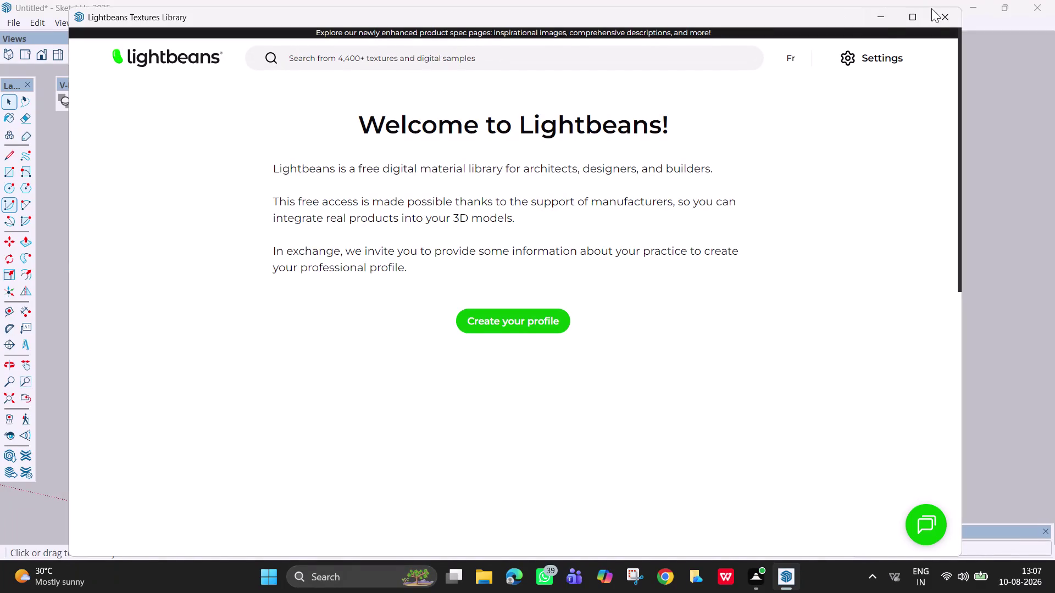
Reopen the Lightbeans library and download the Magma Pro - River SPC Vinyl Floor texture.
click(883, 16)
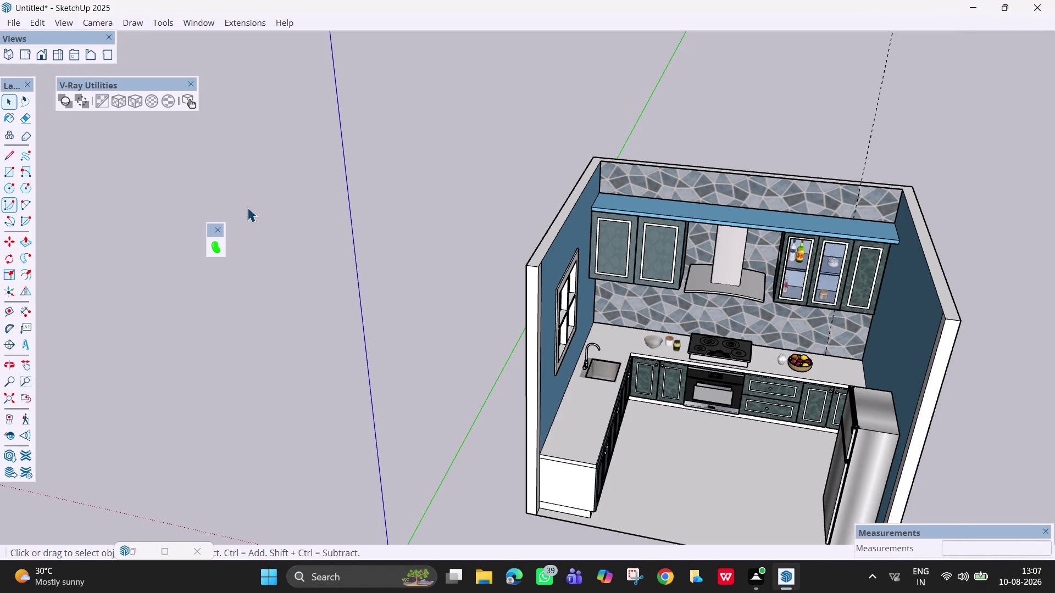
click(220, 242)
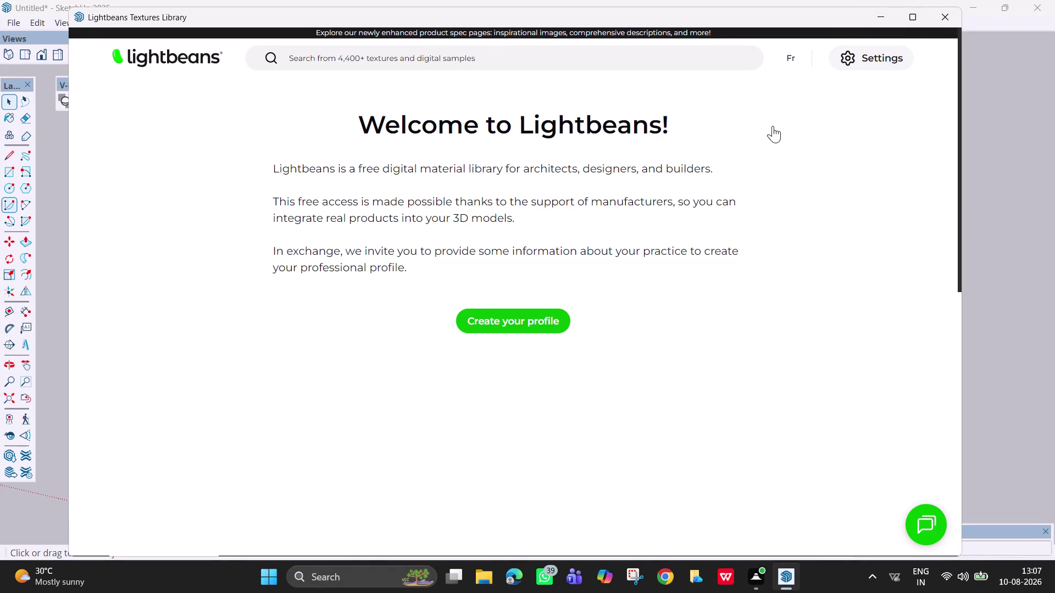
click(943, 23)
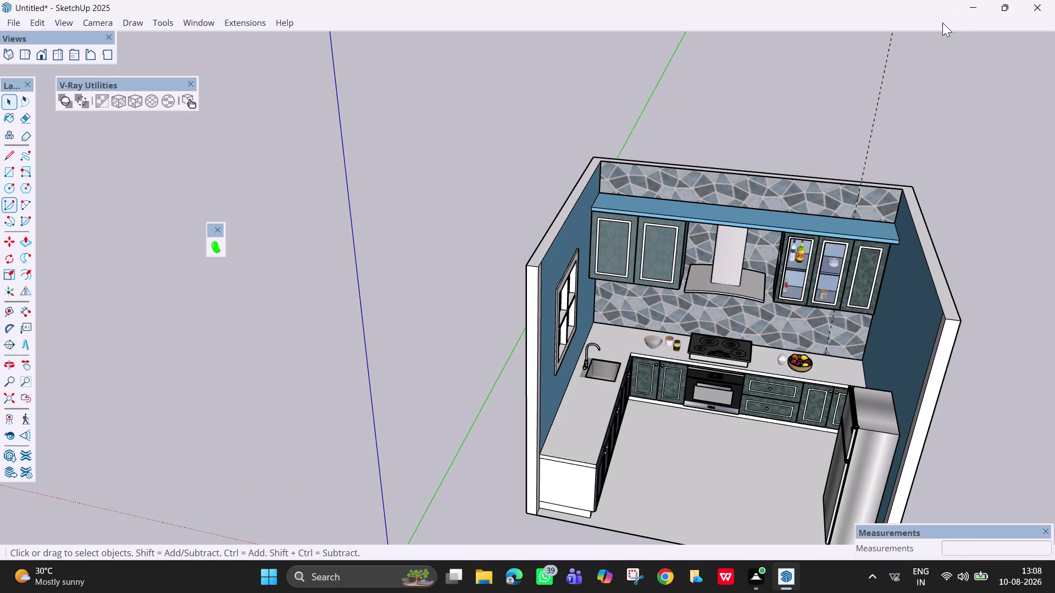
click(212, 245)
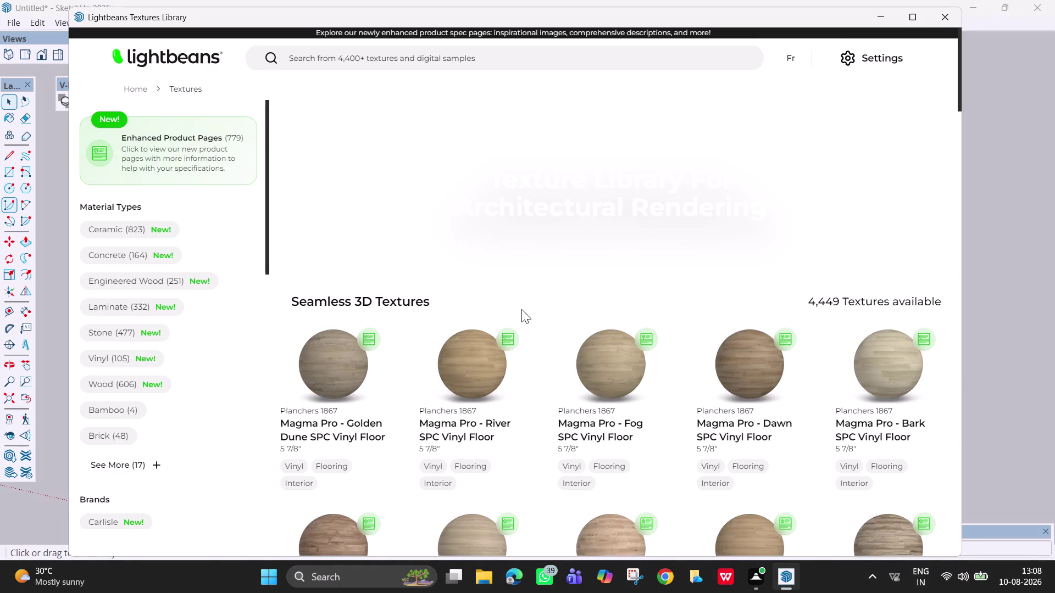
scroll(down, 3)
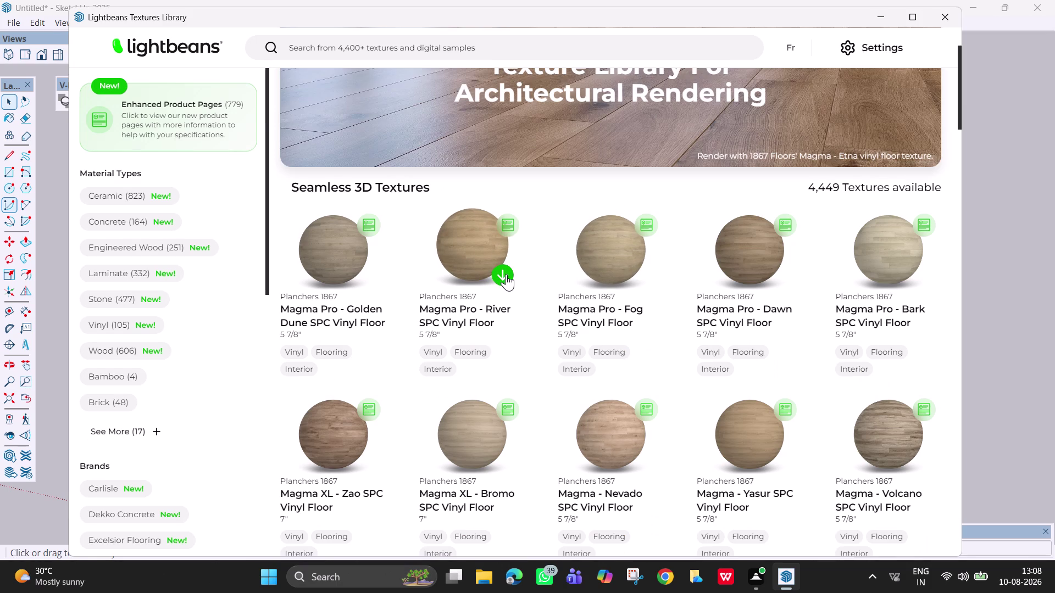
click(506, 274)
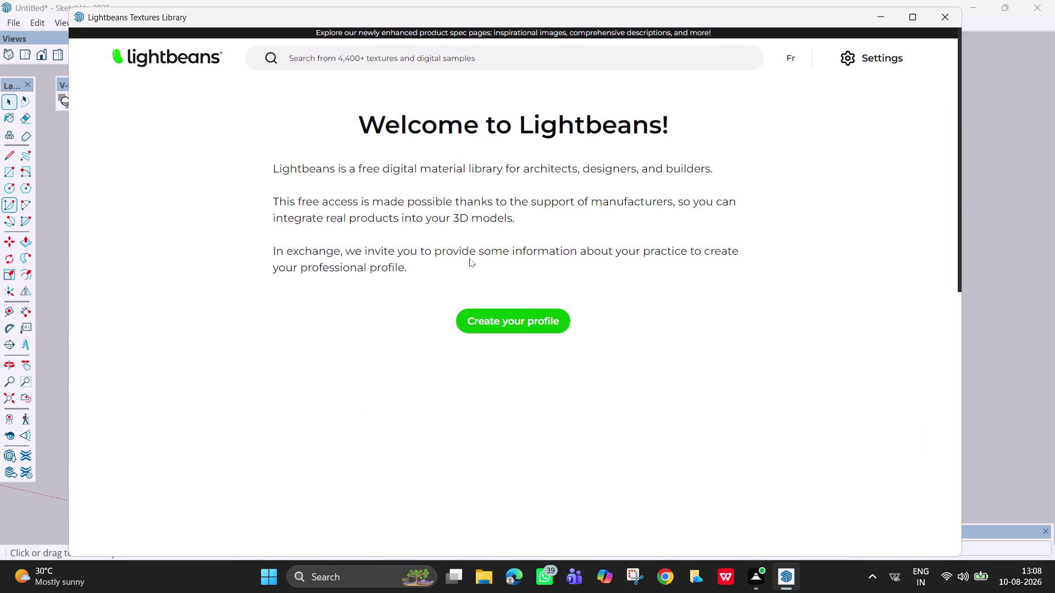
In Lightbeans download preferences, set resolution to 4K and renderer to SketchUp.
scroll(down, 3)
scroll(up, 3)
click(540, 315)
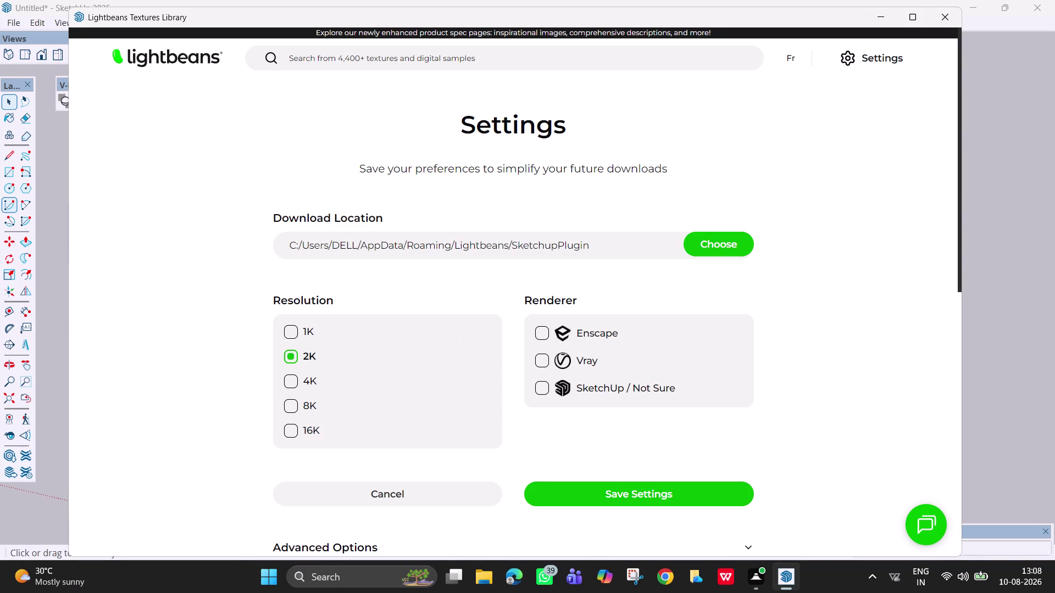
scroll(down, 3)
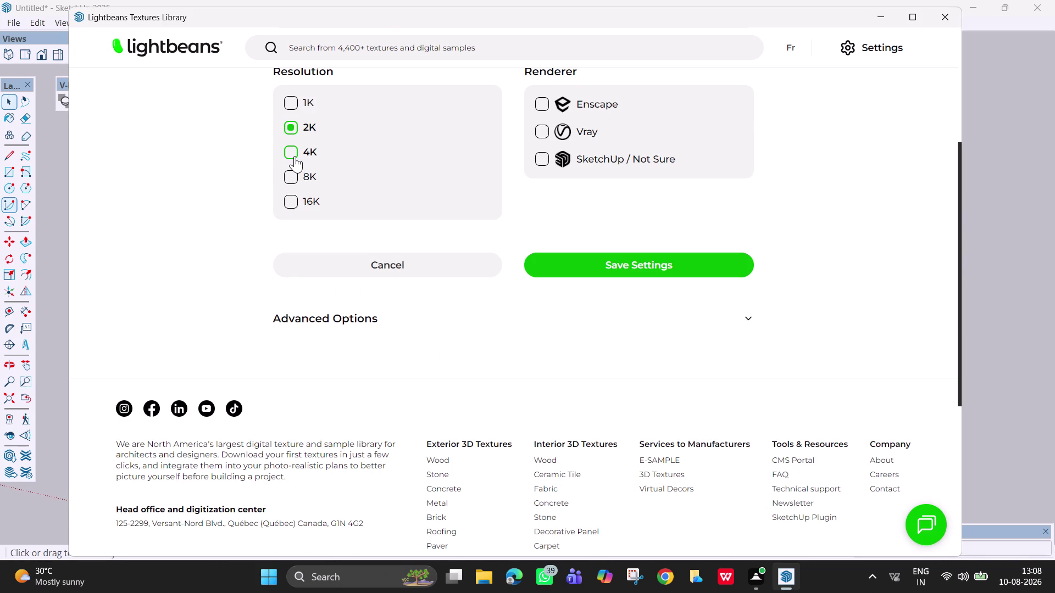
click(295, 155)
scroll(down, 3)
scroll(up, 3)
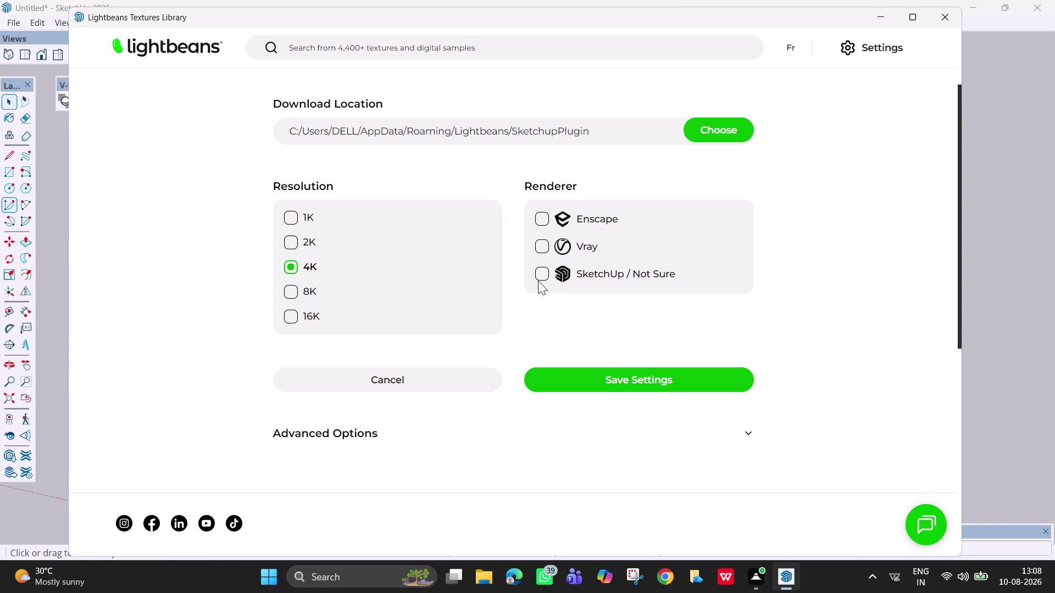
click(538, 278)
Begin choosing a different Lightbeans download location folder.
click(536, 246)
click(537, 274)
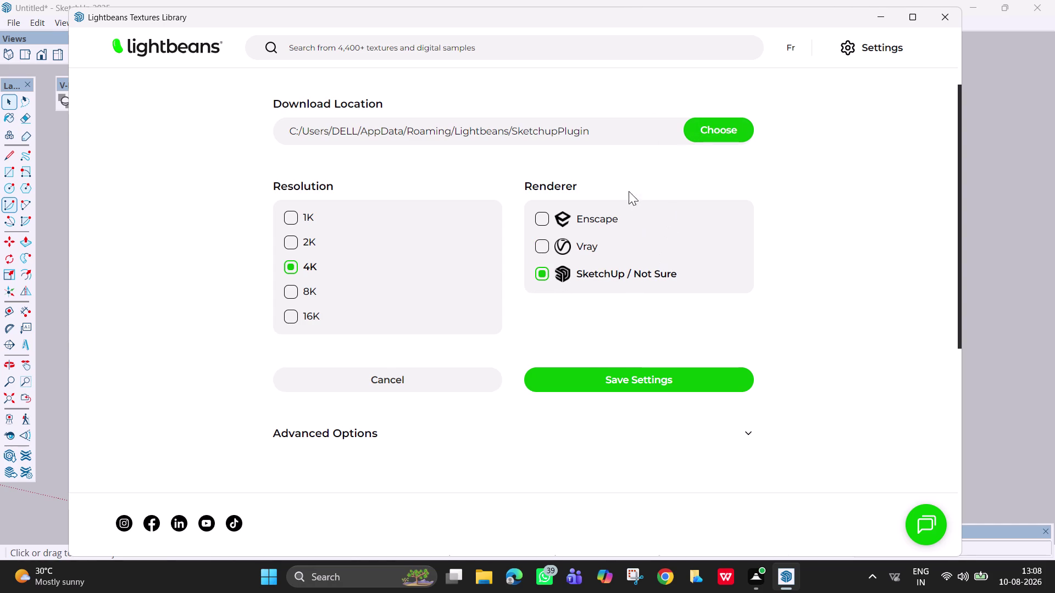
click(622, 125)
click(707, 131)
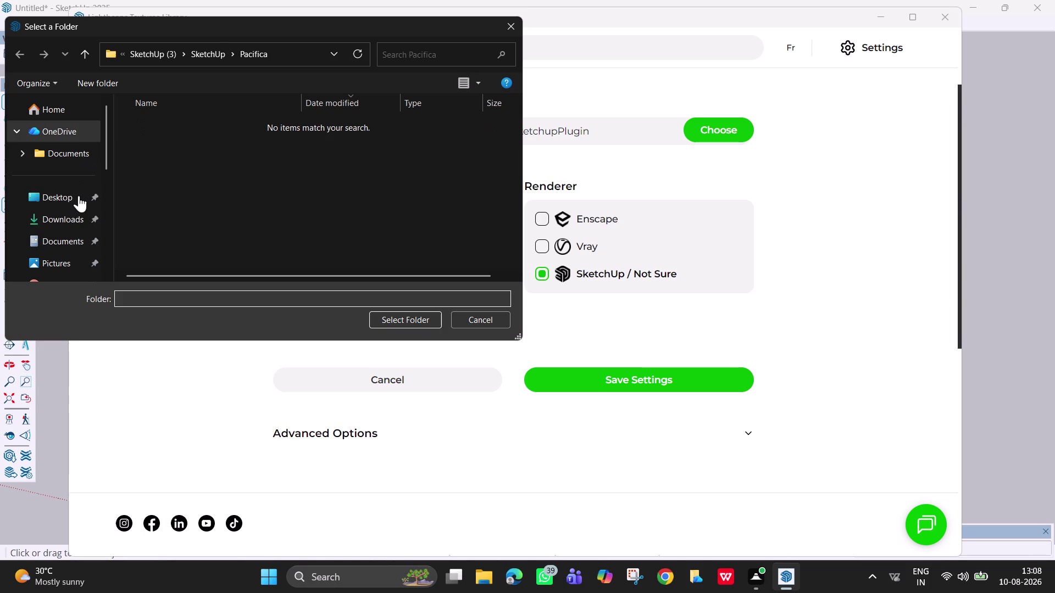
Browse This PC > New Volume (F:) > sketchup and select it as the download folder.
click(82, 211)
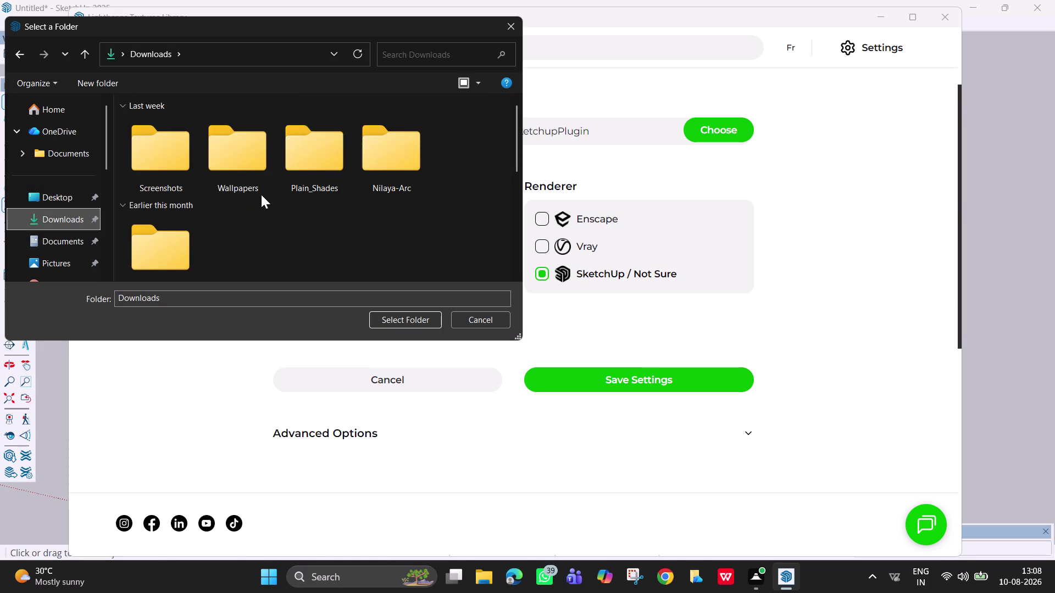
scroll(down, 3)
scroll(down, 3)
scroll(down, 3)
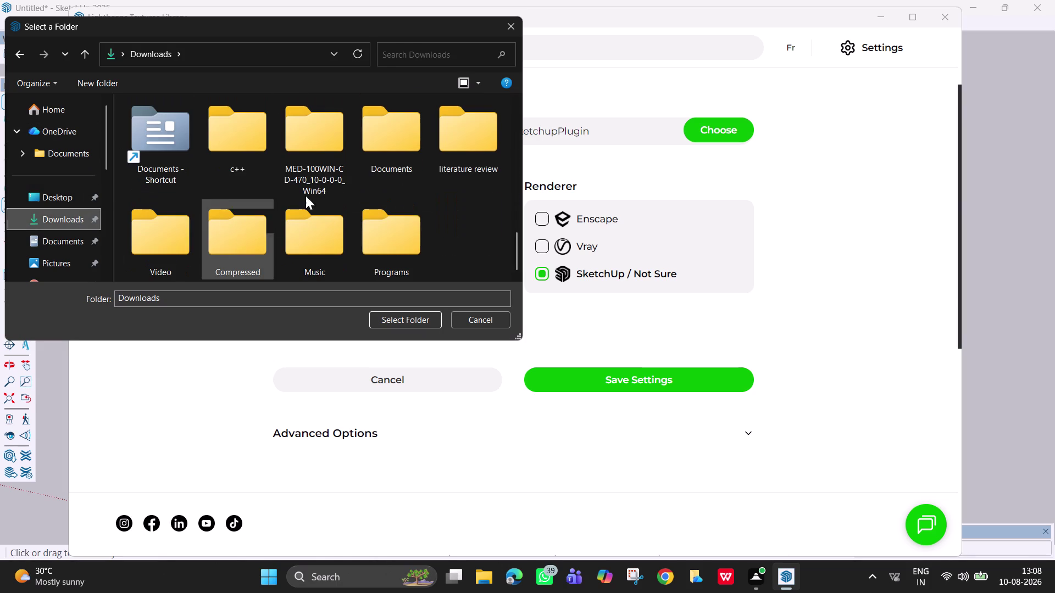
scroll(down, 3)
scroll(down, 3)
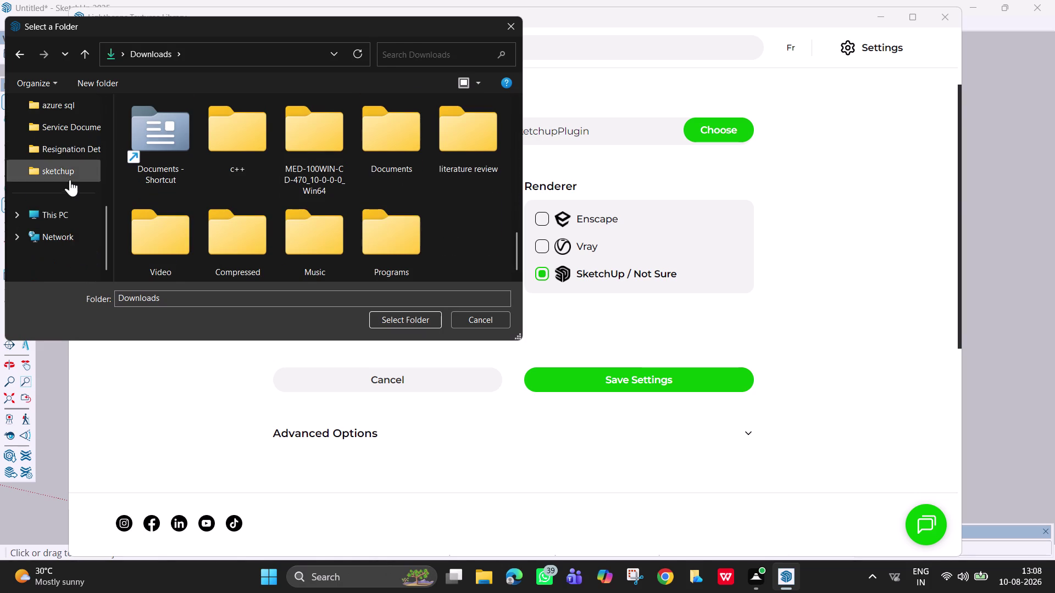
click(73, 232)
click(69, 219)
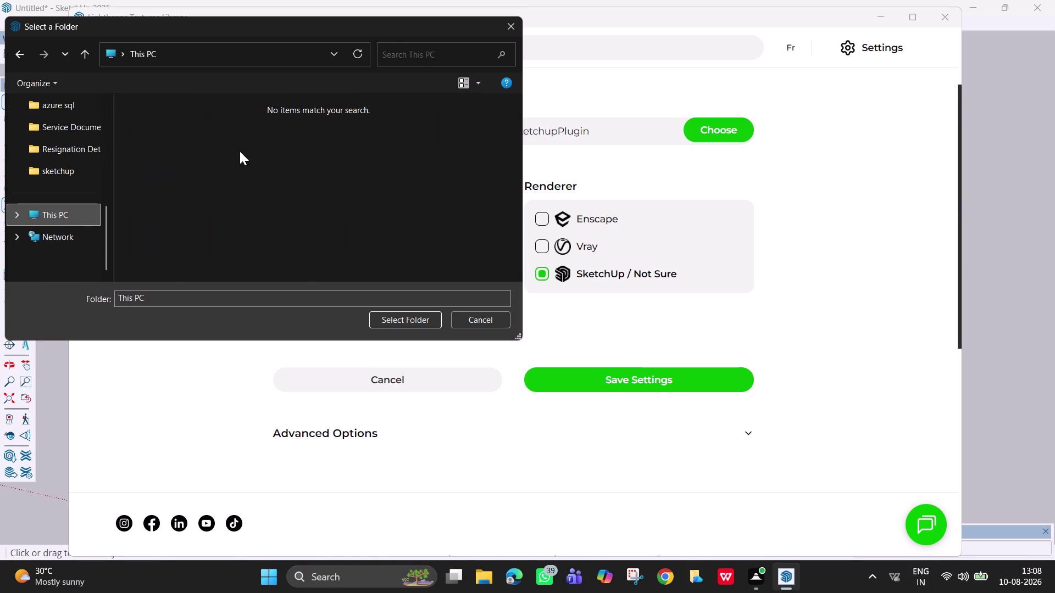
double_click(390, 168)
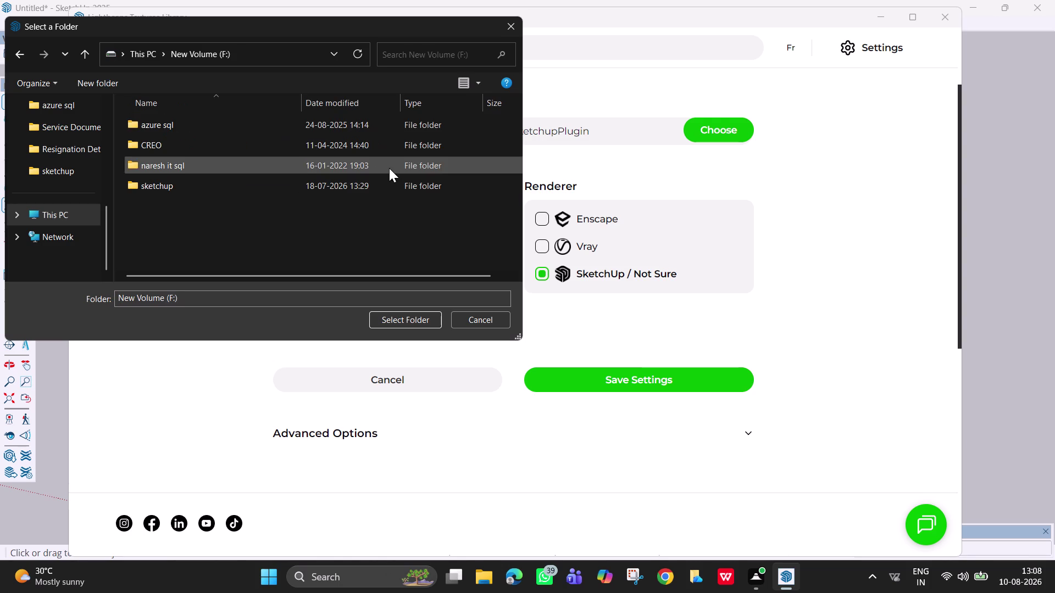
double_click(256, 185)
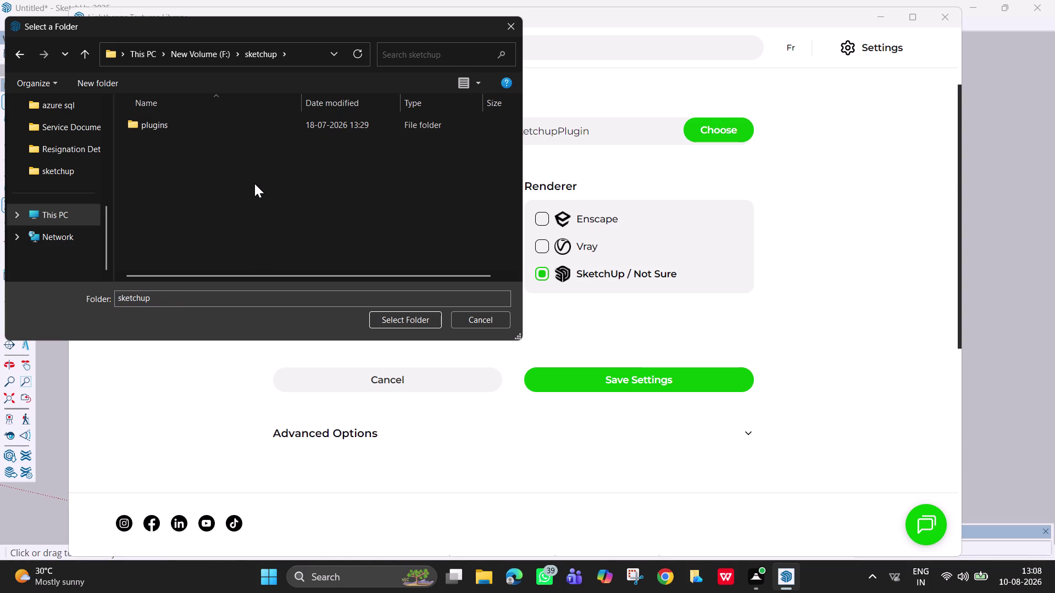
click(398, 319)
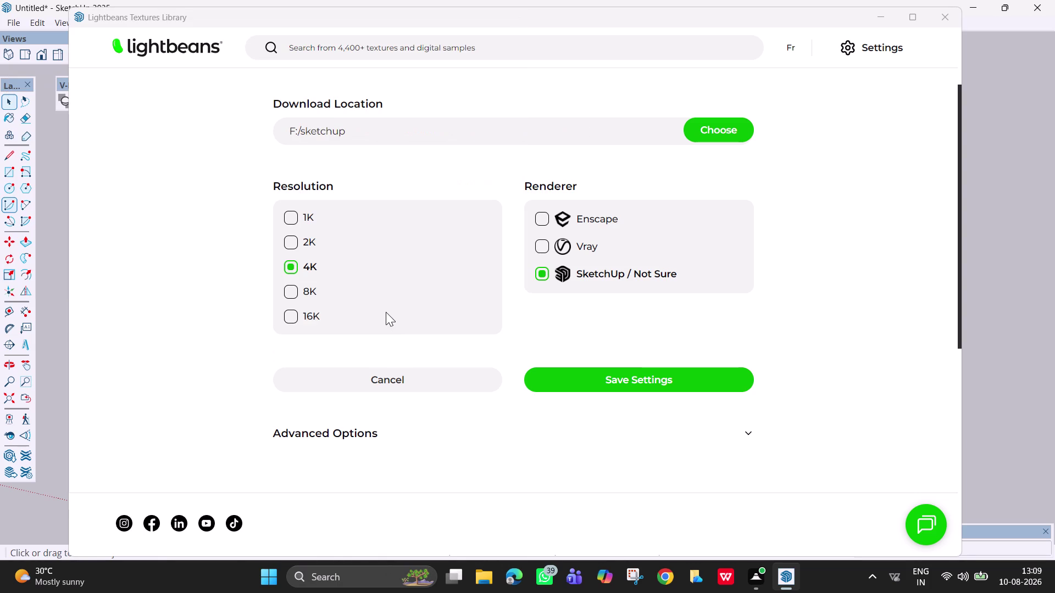
click(559, 383)
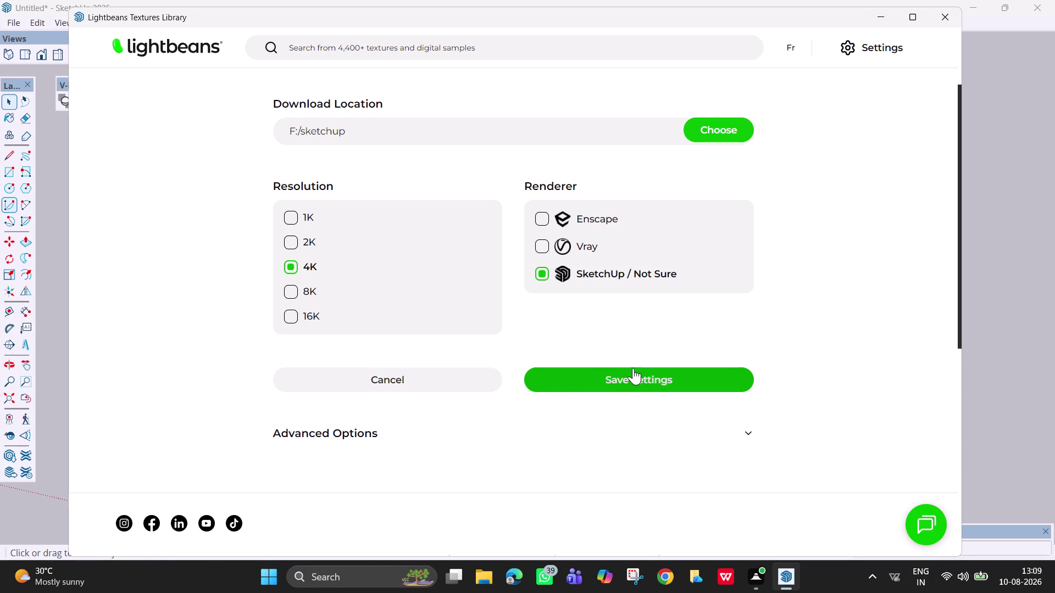
Expand Advanced Options, save the Lightbeans preferences, and bring up the email page.
scroll(down, 3)
scroll(up, 3)
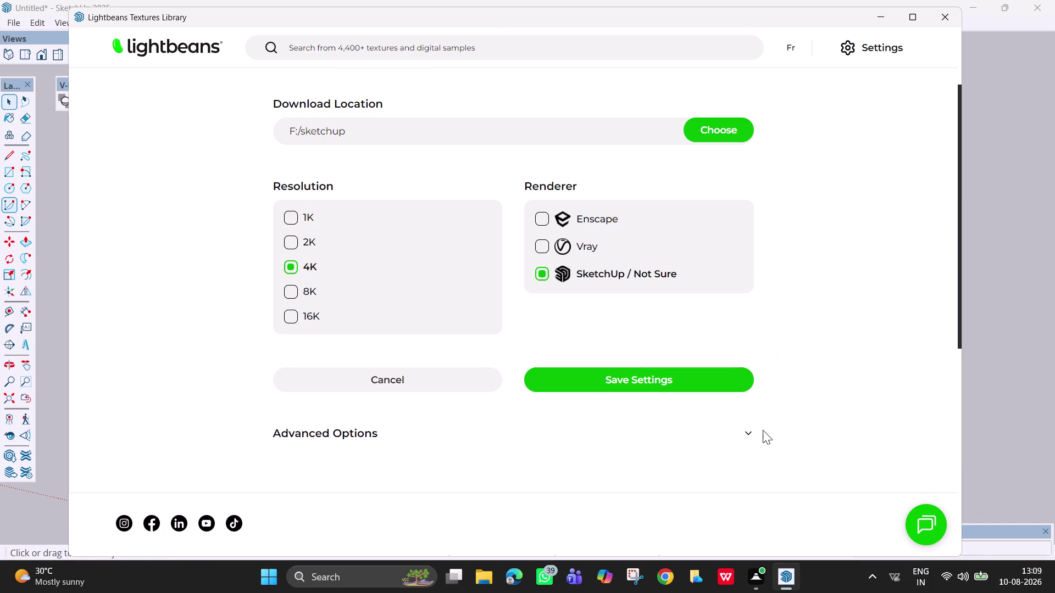
click(740, 433)
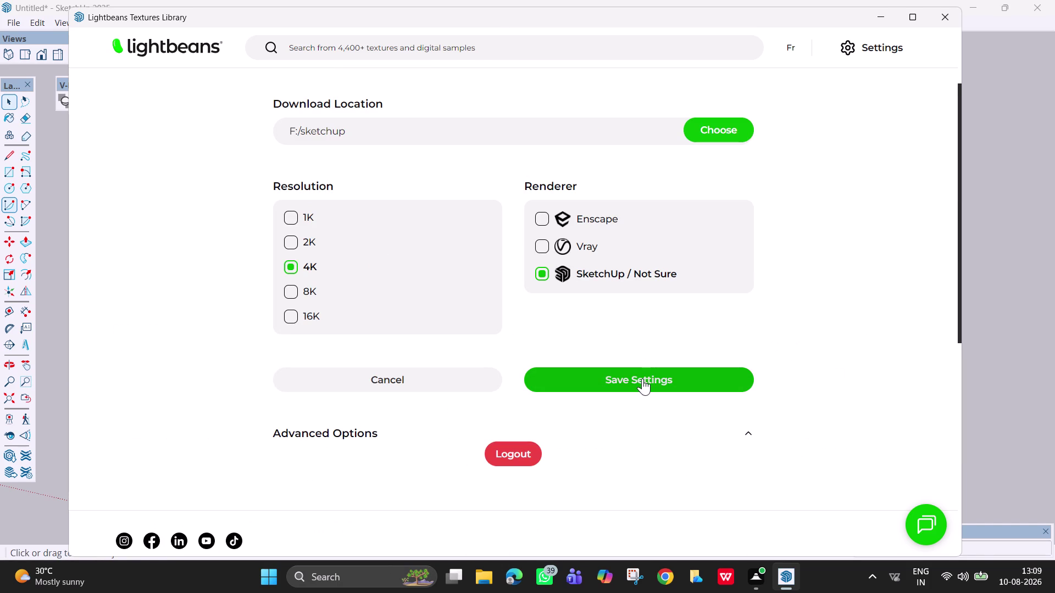
click(643, 379)
scroll(up, 3)
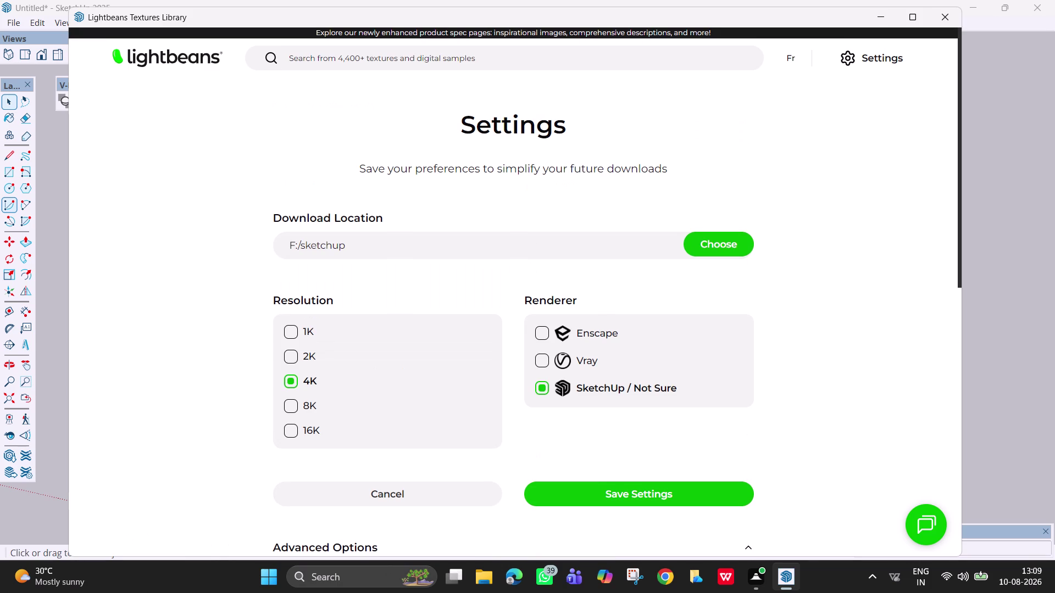
click(719, 240)
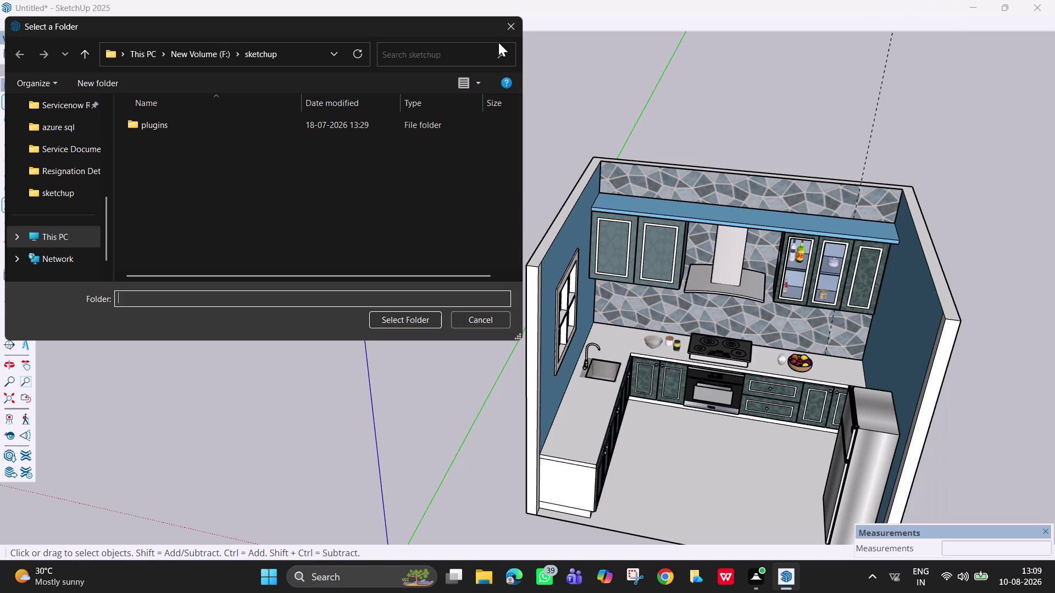
Validate the email, close the texture library, and dismiss the folder prompt.
click(509, 27)
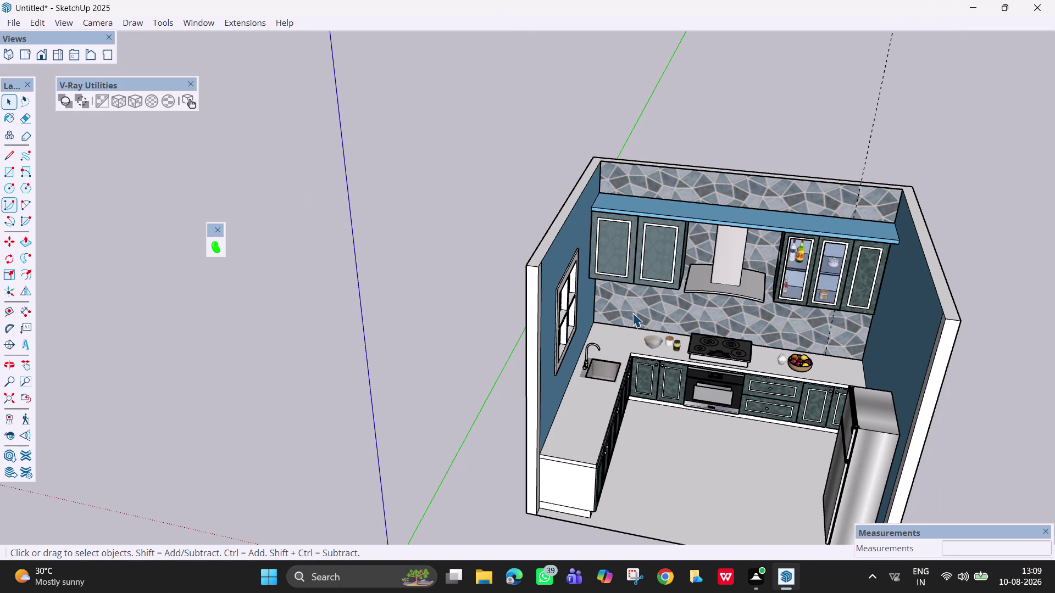
Toggle the 1001bit tools toolbar on and off, then show the Default Tray's Materials panel.
middle_drag(635, 315, 651, 339)
right_click(553, 27)
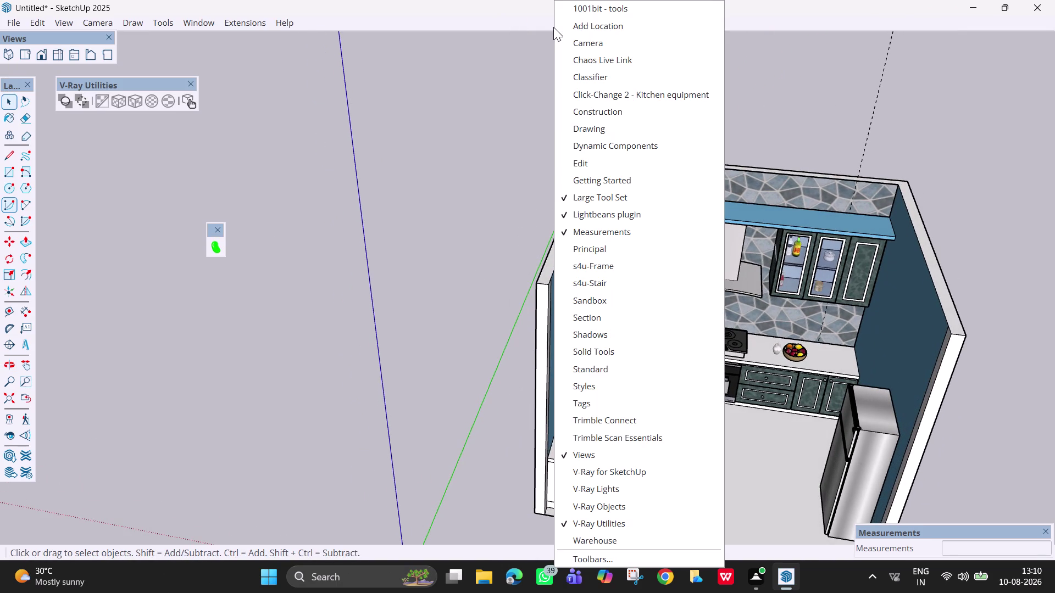
click(604, 3)
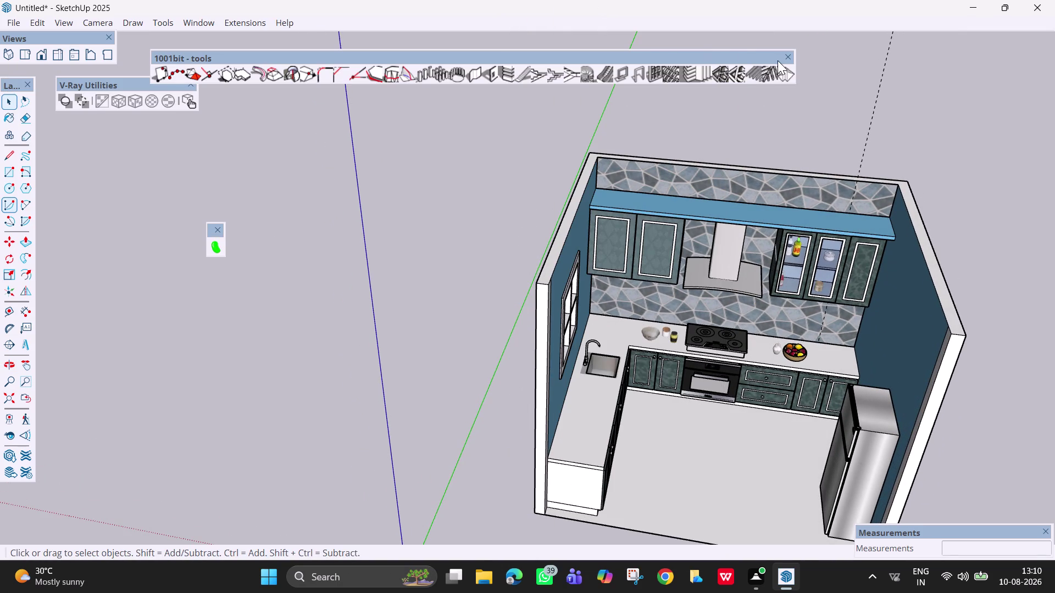
click(785, 60)
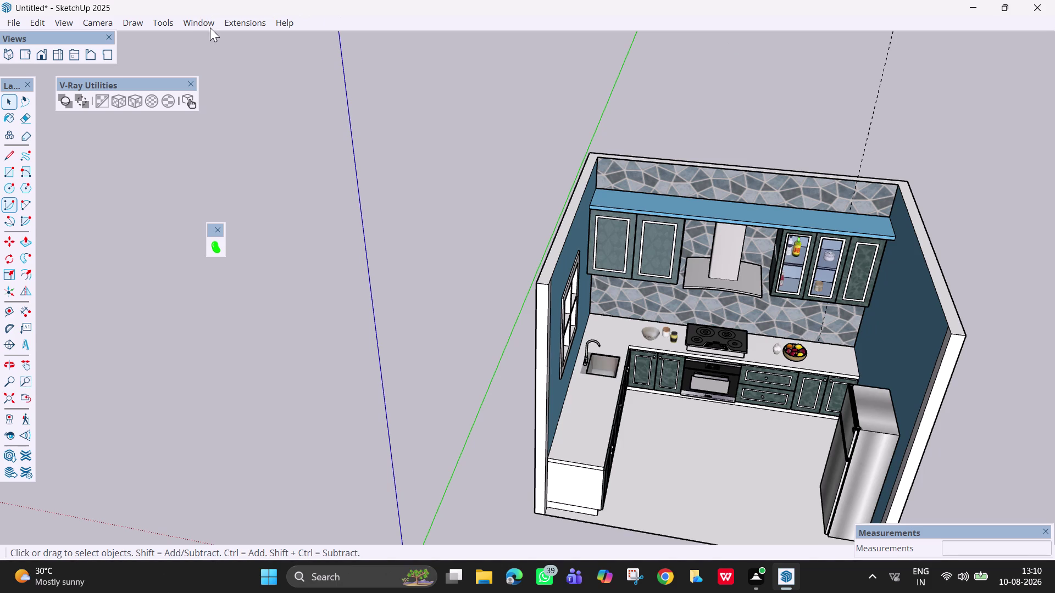
click(210, 27)
click(223, 38)
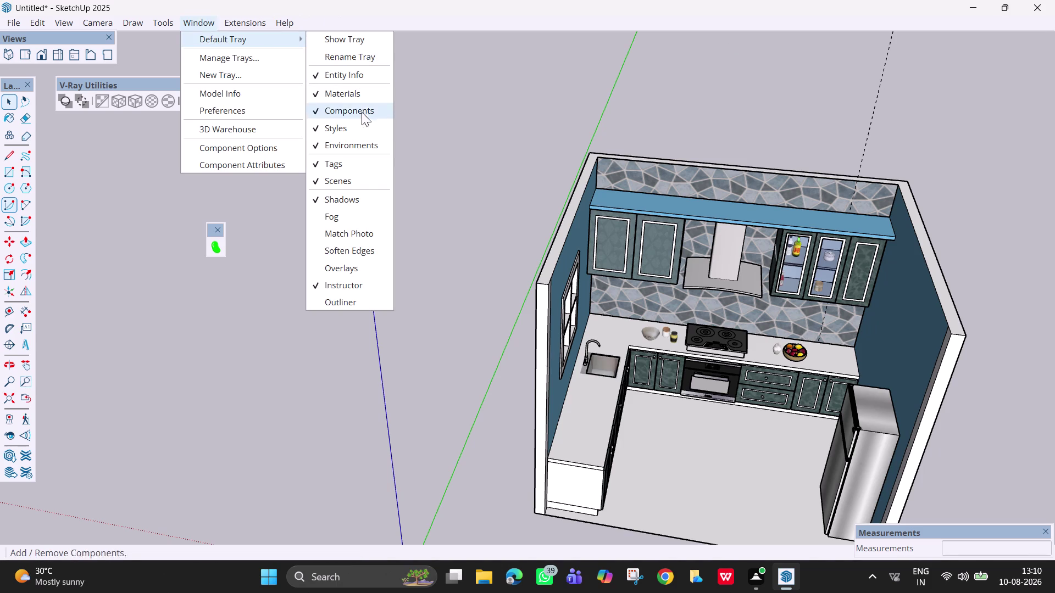
click(352, 42)
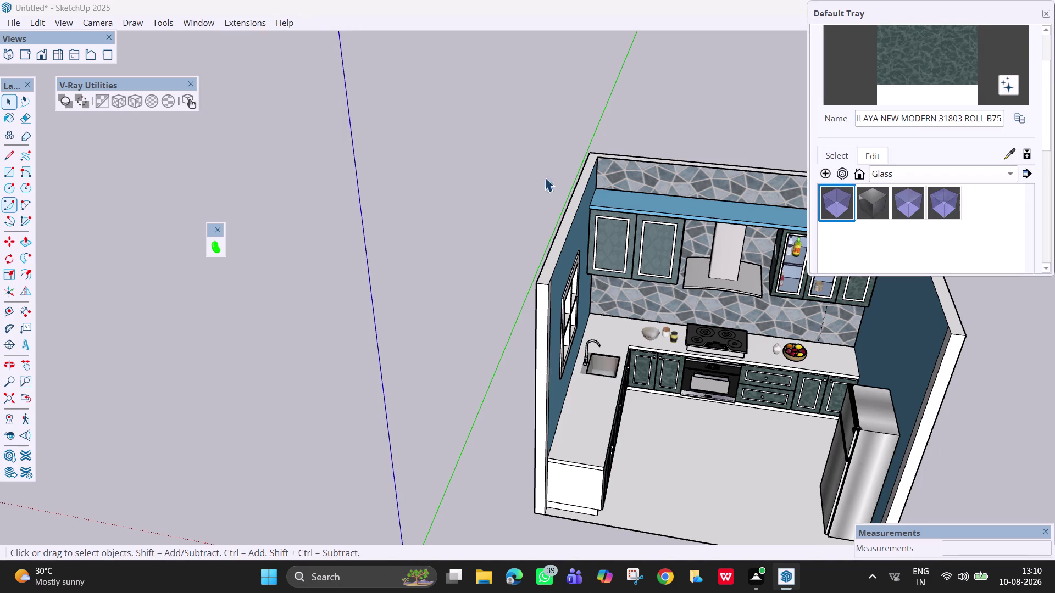
Choose a beige swatch from the Architecture materials collection and paint the kitchen floor.
click(1001, 171)
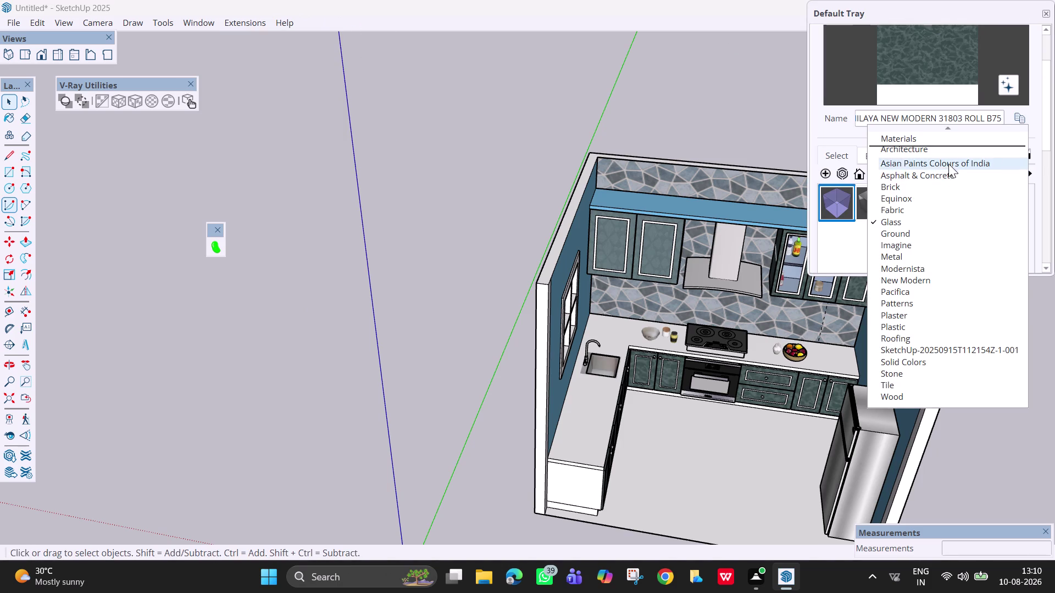
click(948, 150)
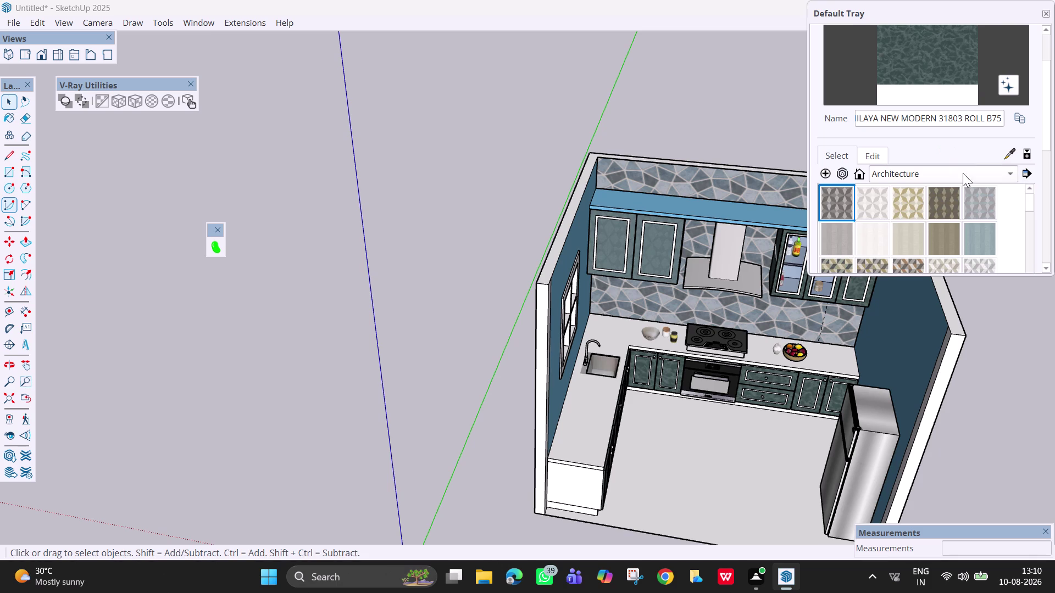
scroll(down, 3)
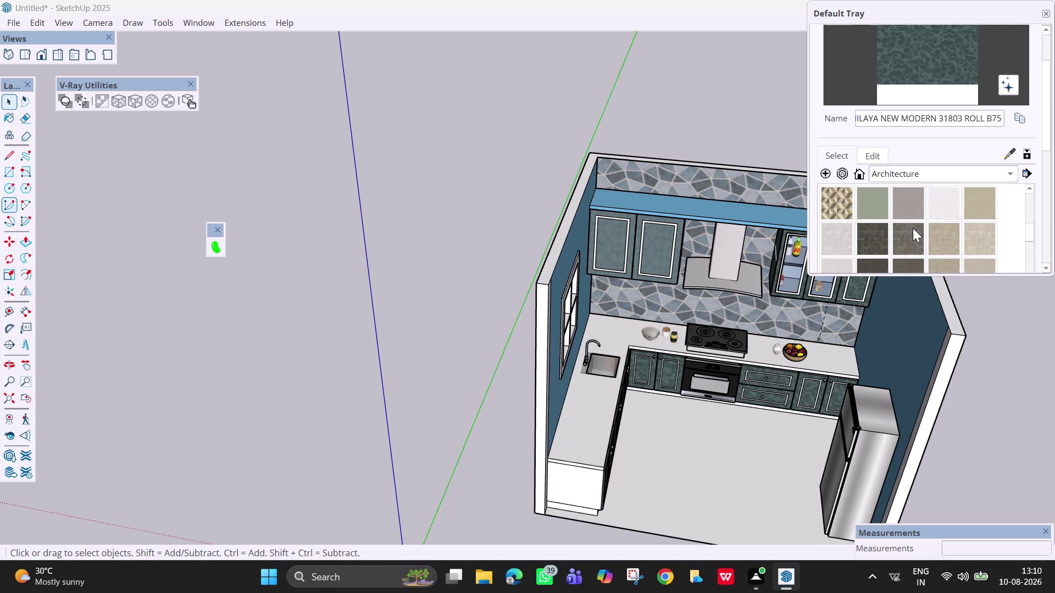
scroll(down, 3)
scroll(down, 3)
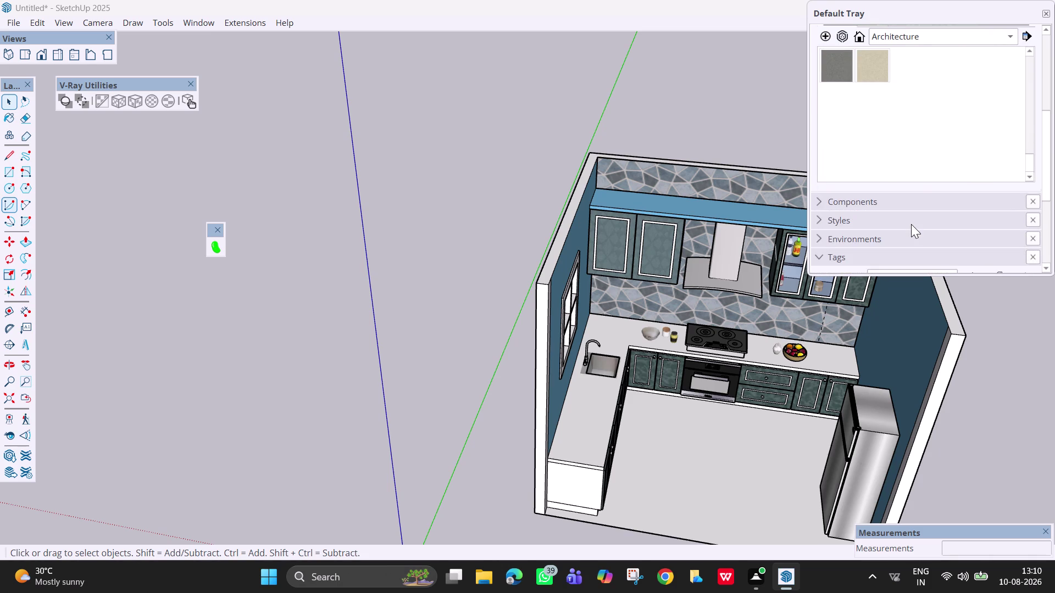
scroll(up, 3)
click(875, 167)
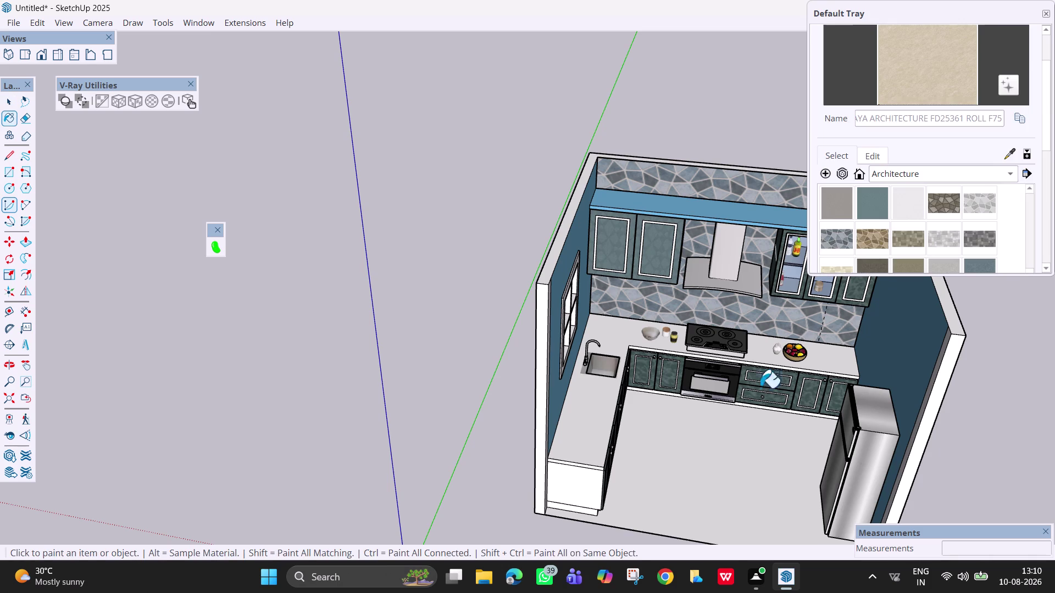
click(703, 482)
scroll(up, 3)
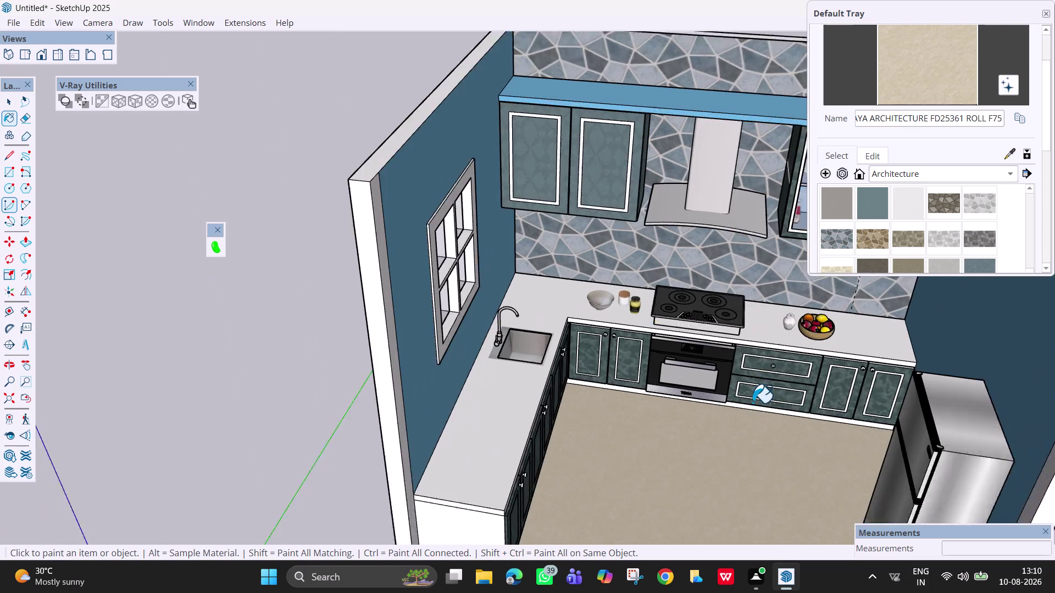
scroll(up, 3)
scroll(up, 3)
scroll(down, 3)
middle_drag(642, 435, 642, 520)
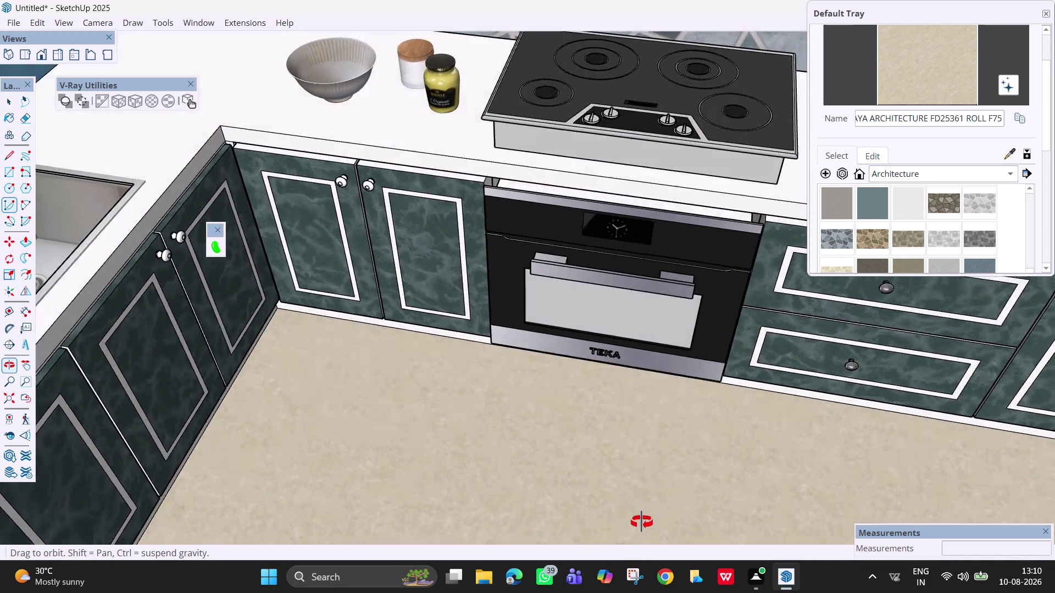
middle_drag(642, 521, 630, 577)
scroll(down, 3)
Switch Materials to Asphalt & Concrete and paint the floor with an asphalt swatch.
scroll(down, 3)
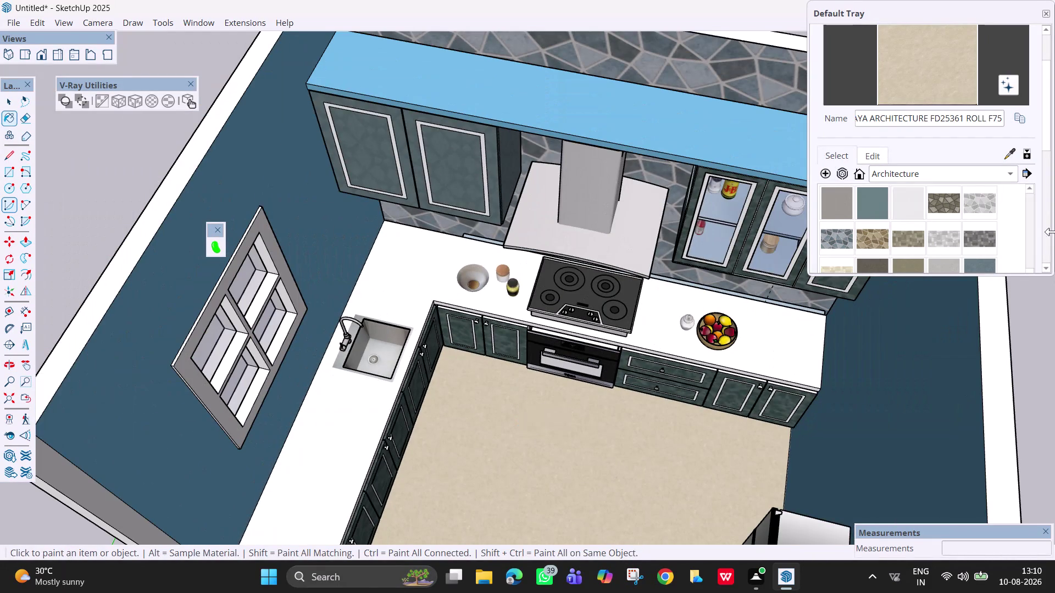
scroll(down, 3)
scroll(up, 3)
scroll(up, 3)
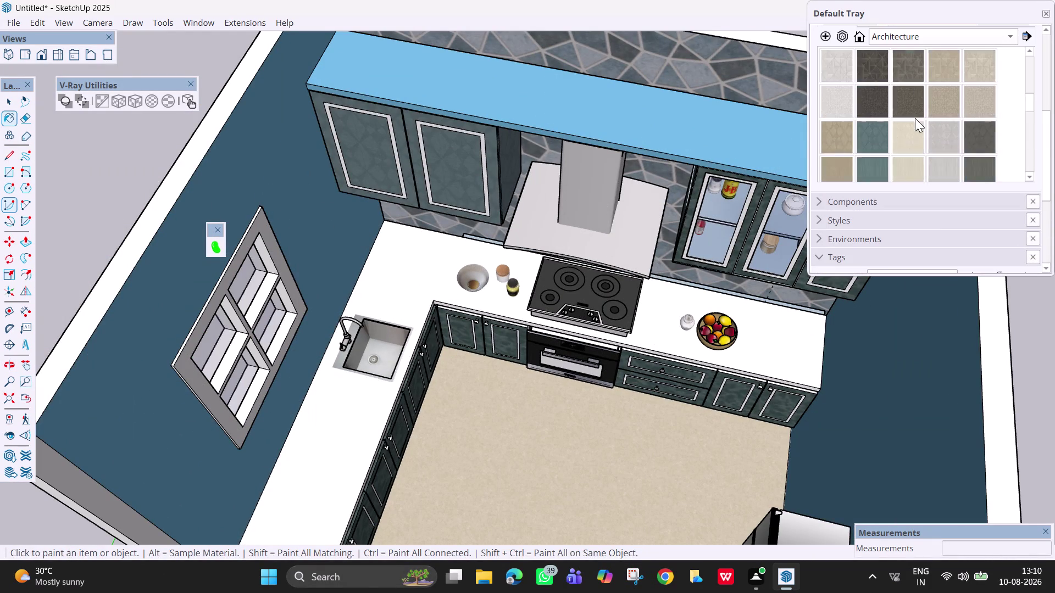
scroll(up, 3)
scroll(up, 3)
click(931, 250)
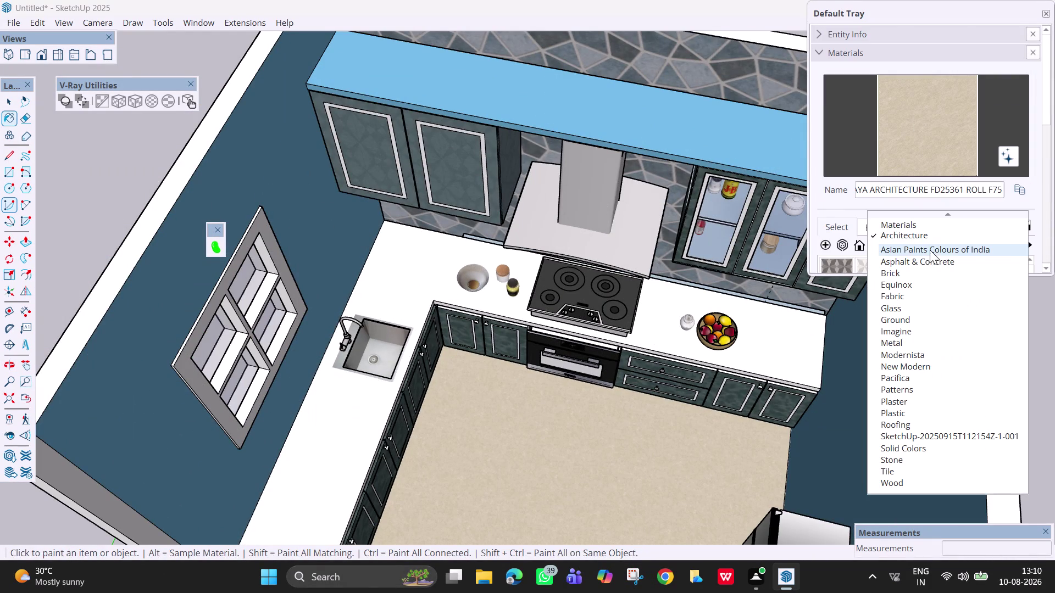
click(921, 256)
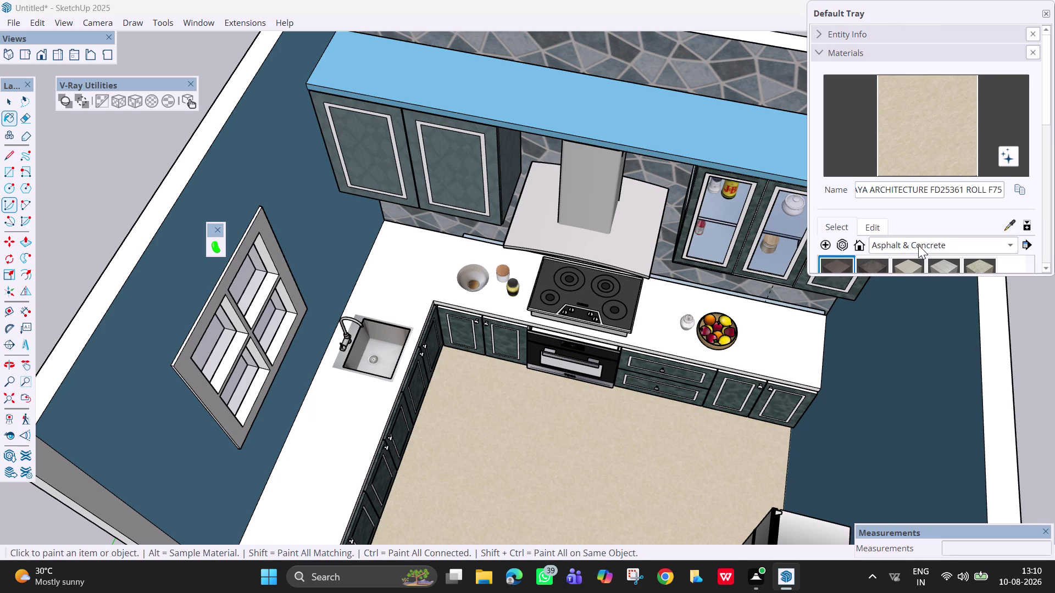
scroll(down, 3)
click(908, 131)
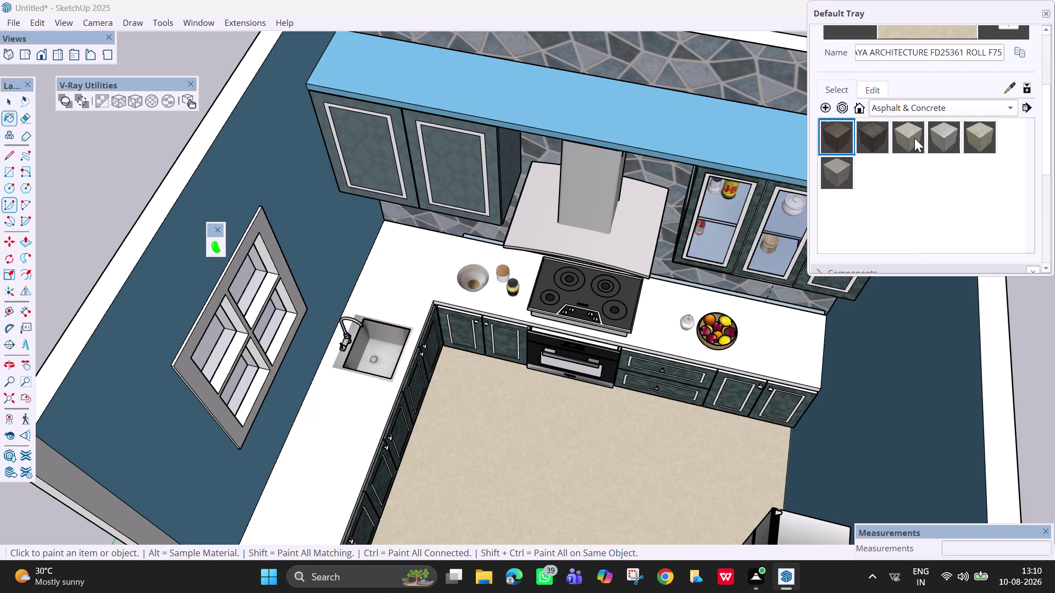
click(611, 422)
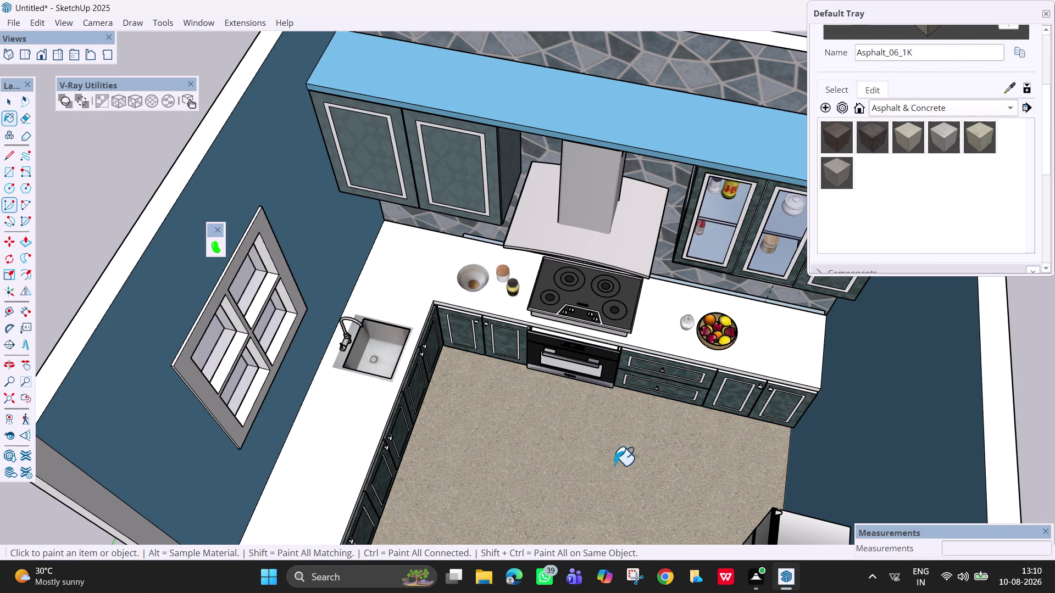
Try Concrete_04_1K on the floor, then repaint it with Asphalt_06_1K.
scroll(up, 3)
scroll(up, 3)
middle_drag(615, 465, 670, 379)
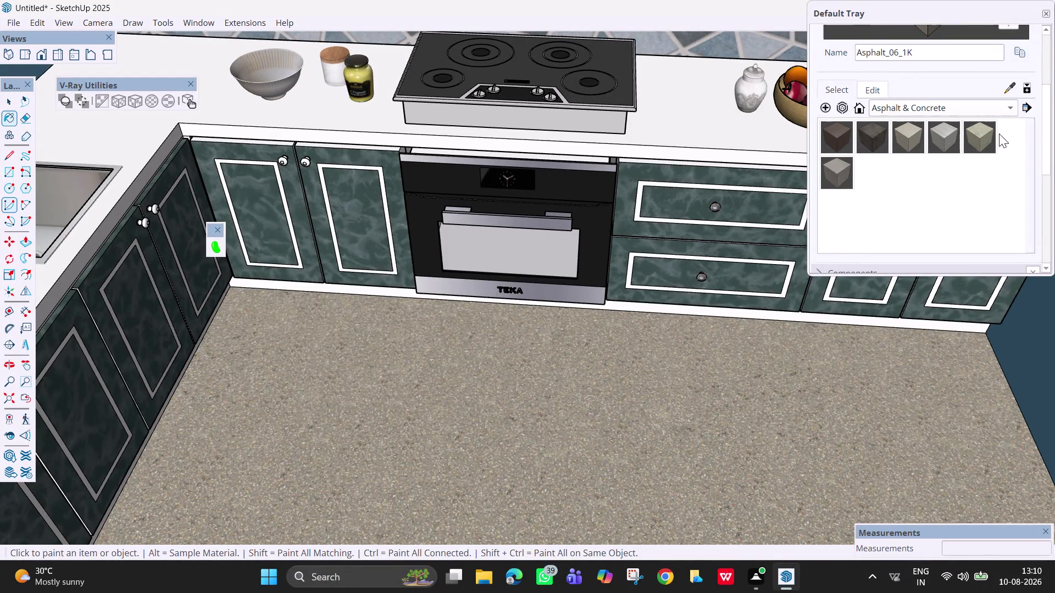
click(983, 137)
click(685, 419)
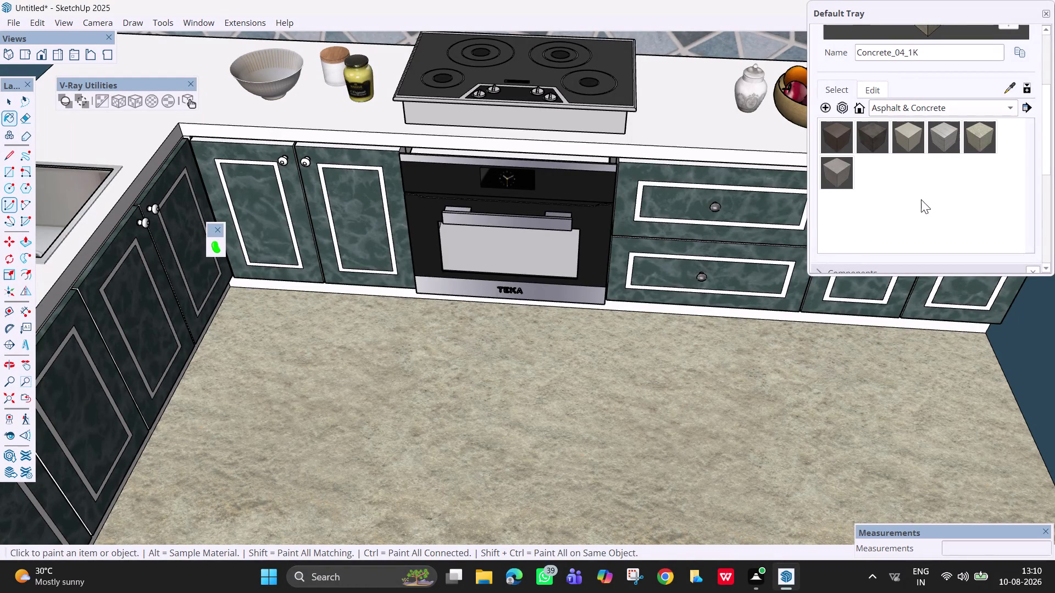
click(913, 127)
click(670, 368)
scroll(down, 3)
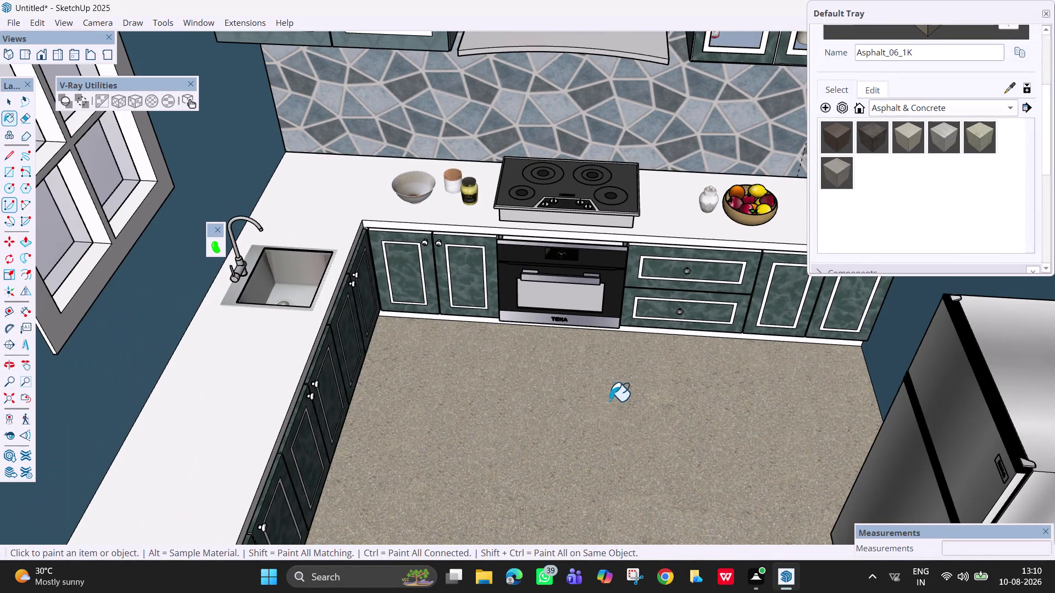
scroll(down, 3)
middle_drag(619, 378, 536, 296)
Select the floor and refit its texture with V-Ray Utilities cubic placement.
key(space)
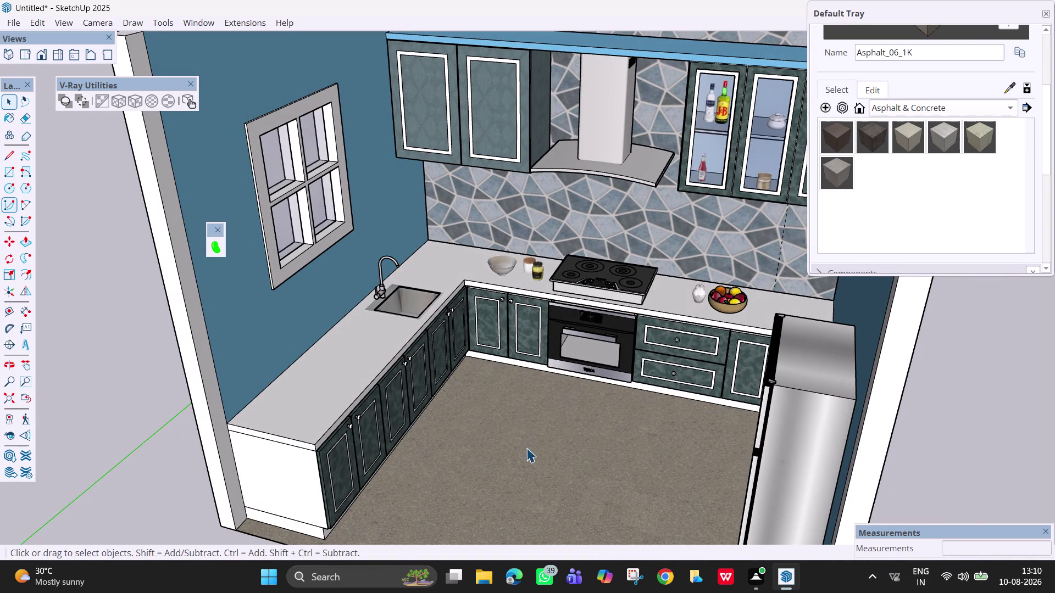
click(526, 452)
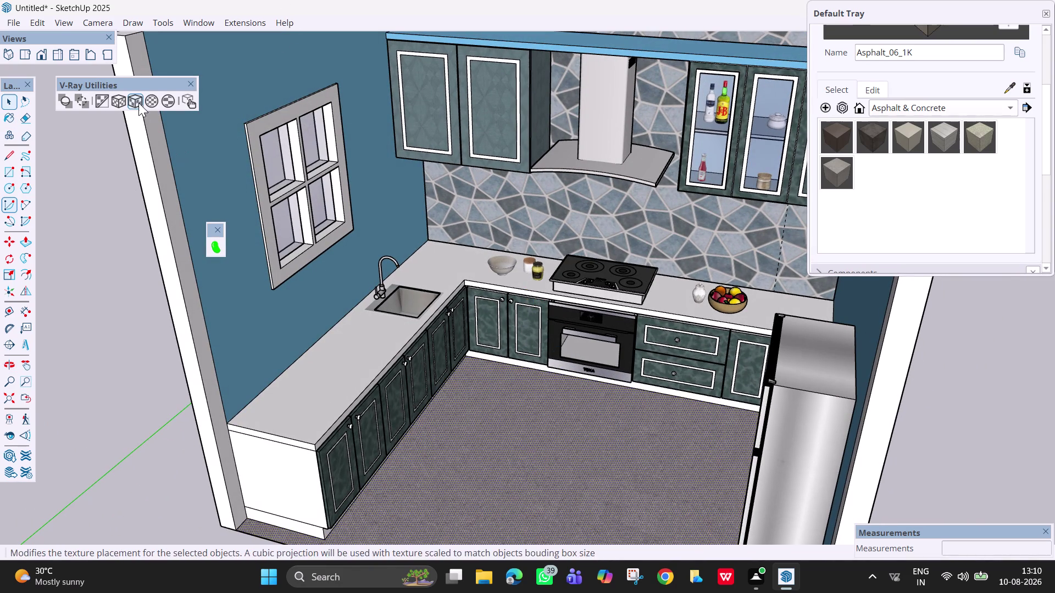
click(139, 103)
scroll(up, 3)
scroll(up, 3)
key(space)
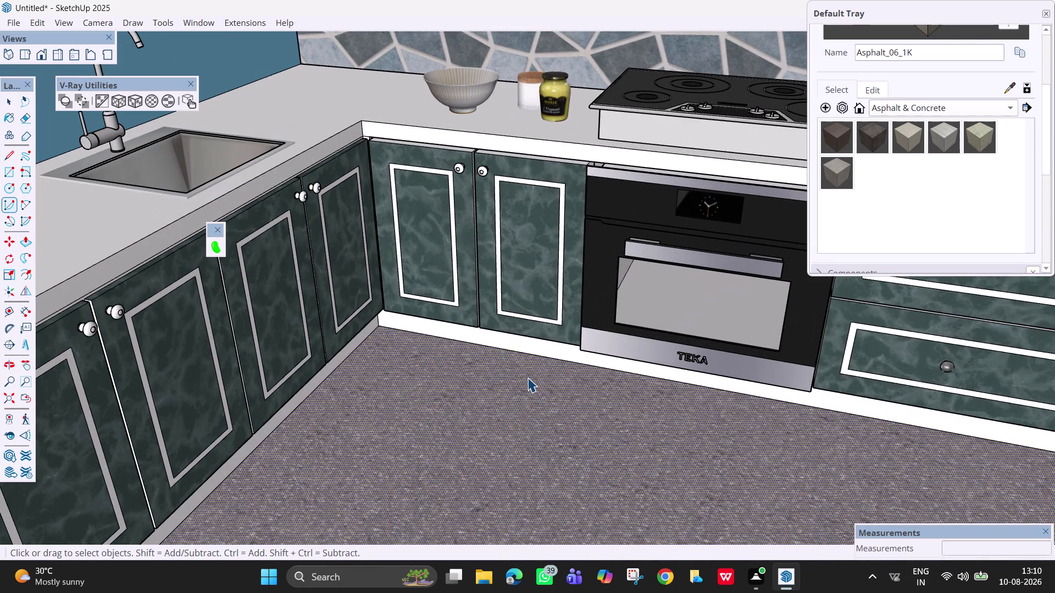
scroll(down, 3)
scroll(down, 3)
key(Escape)
click(113, 413)
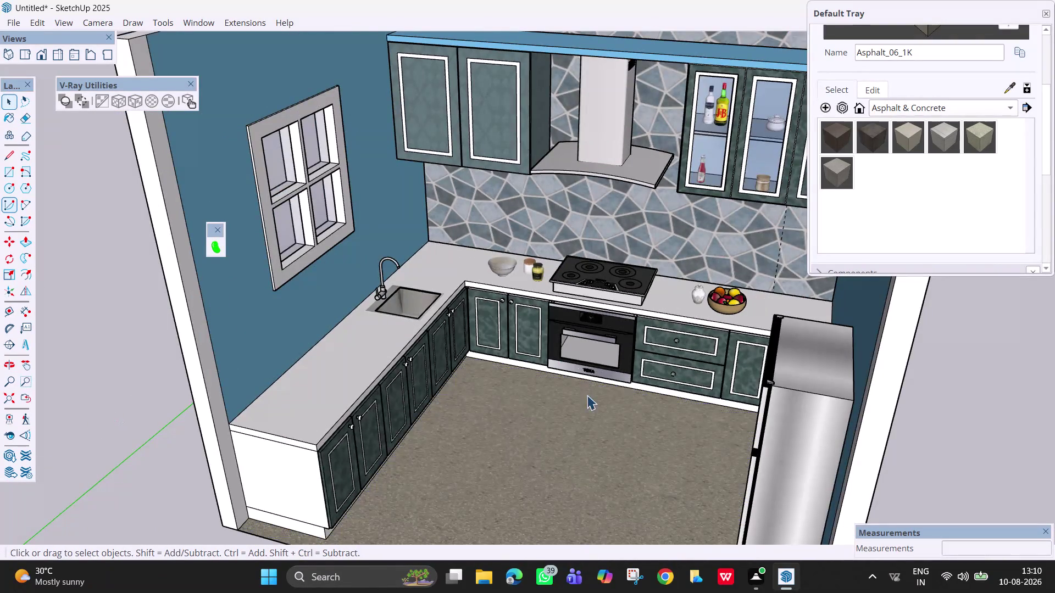
scroll(down, 3)
middle_drag(580, 435, 722, 420)
middle_drag(720, 418, 643, 376)
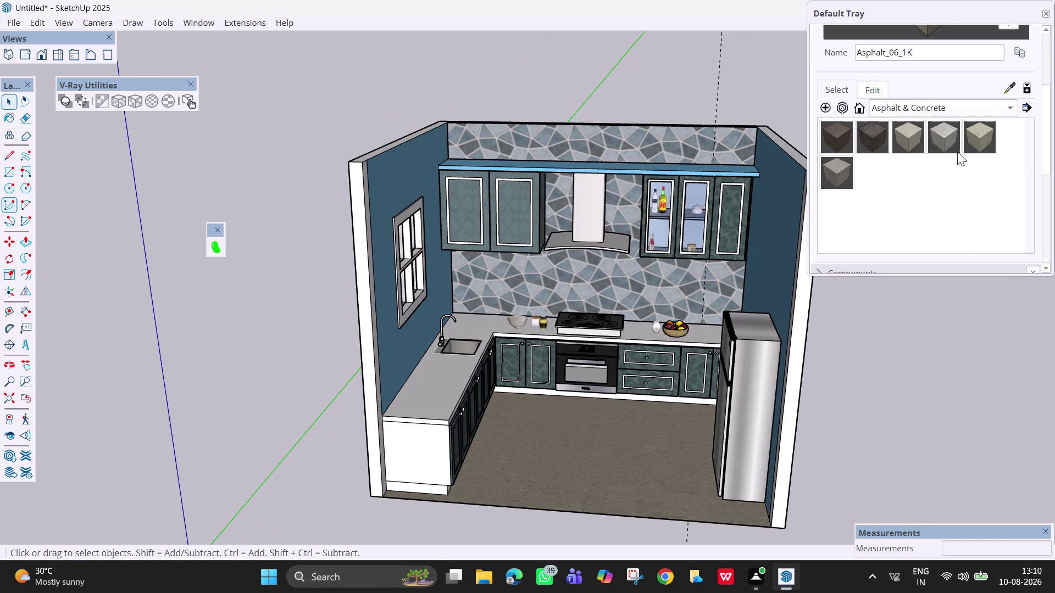
Switch the Materials tray to the Equinox collection and scroll through its swatches.
click(995, 108)
click(913, 124)
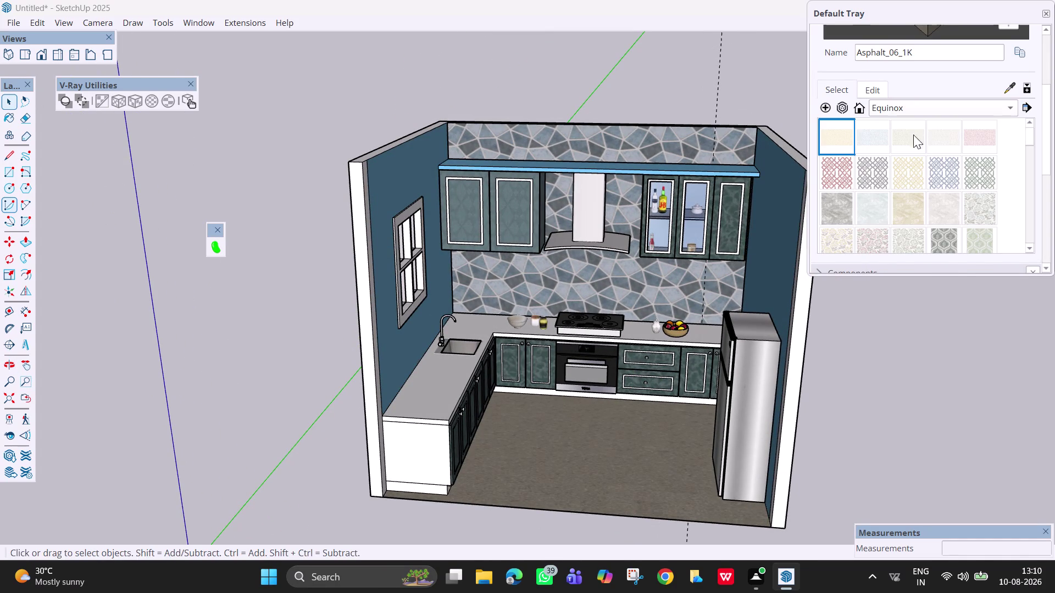
scroll(down, 3)
scroll(up, 3)
scroll(down, 3)
scroll(down, 3)
scroll(down, 3)
scroll(down, 3)
scroll(down, 3)
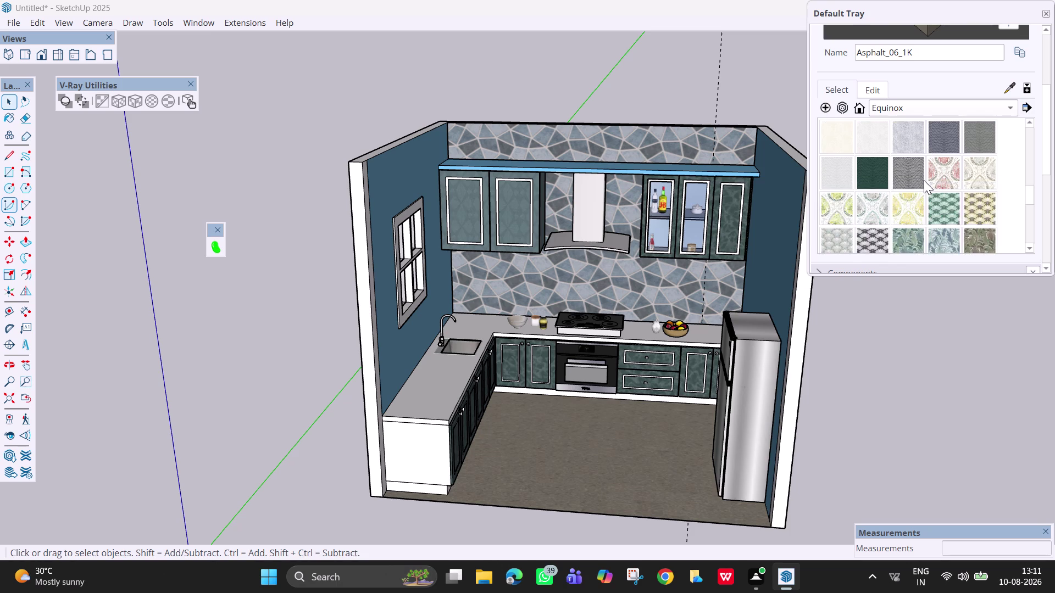
scroll(down, 3)
scroll(down, 3)
scroll(down, 3)
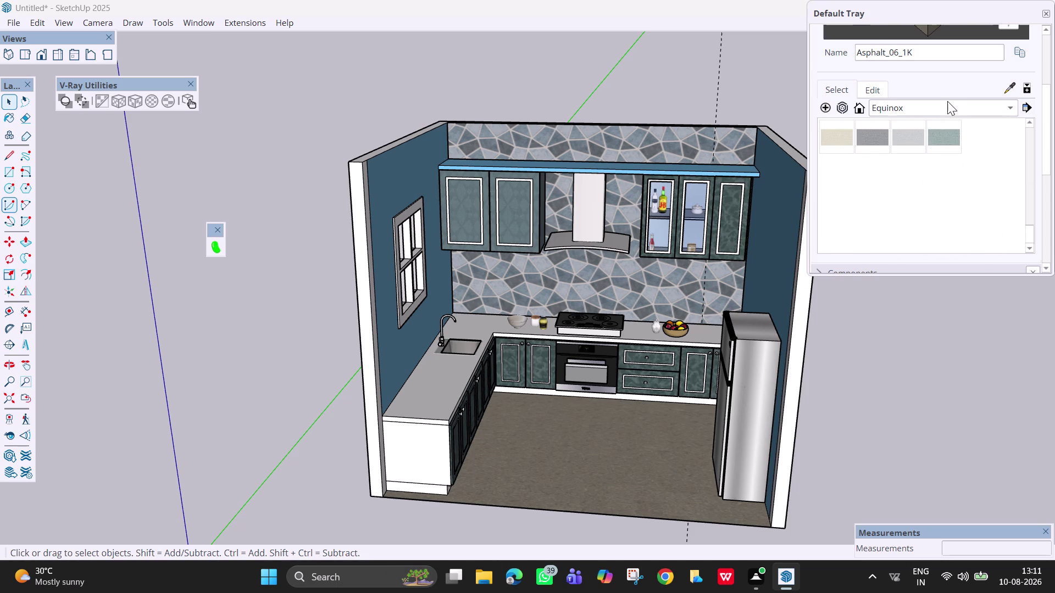
Browse the swatches of the New Modern material collection.
click(947, 102)
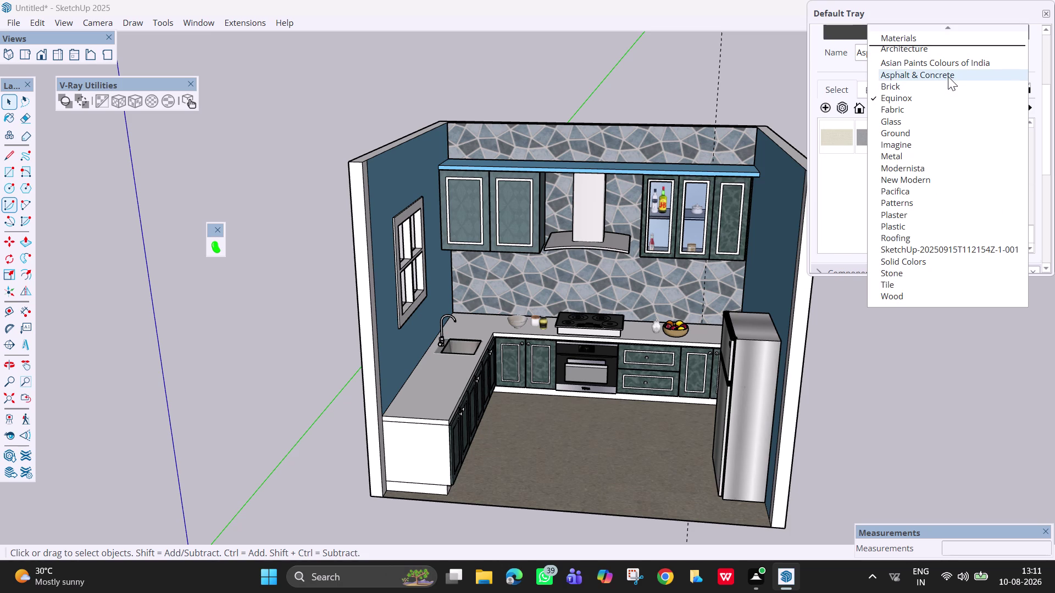
click(945, 183)
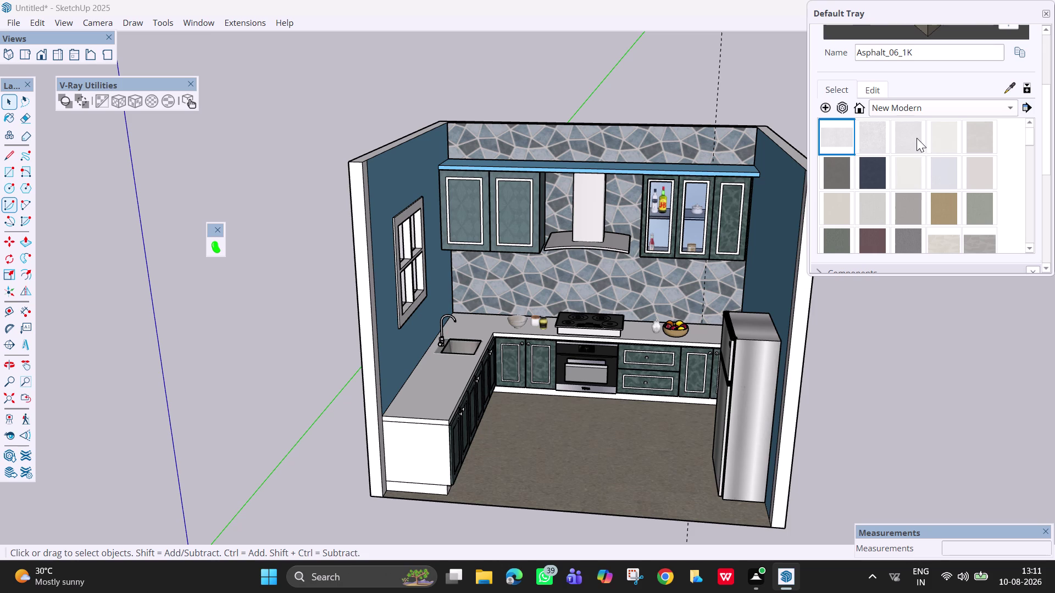
scroll(down, 3)
scroll(down, 3)
scroll(down, 3)
scroll(up, 3)
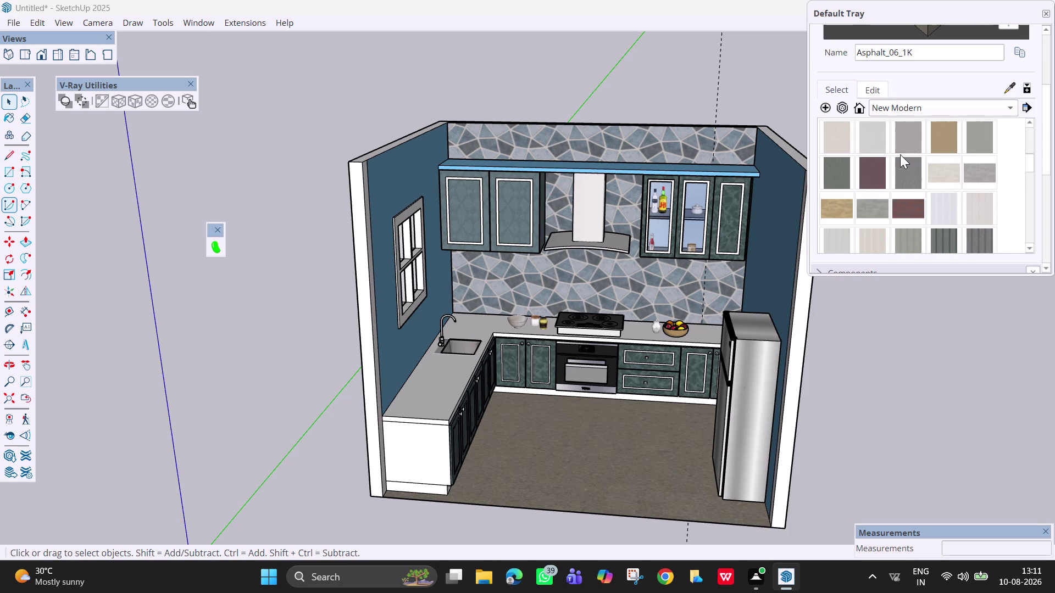
scroll(down, 3)
scroll(down, 3)
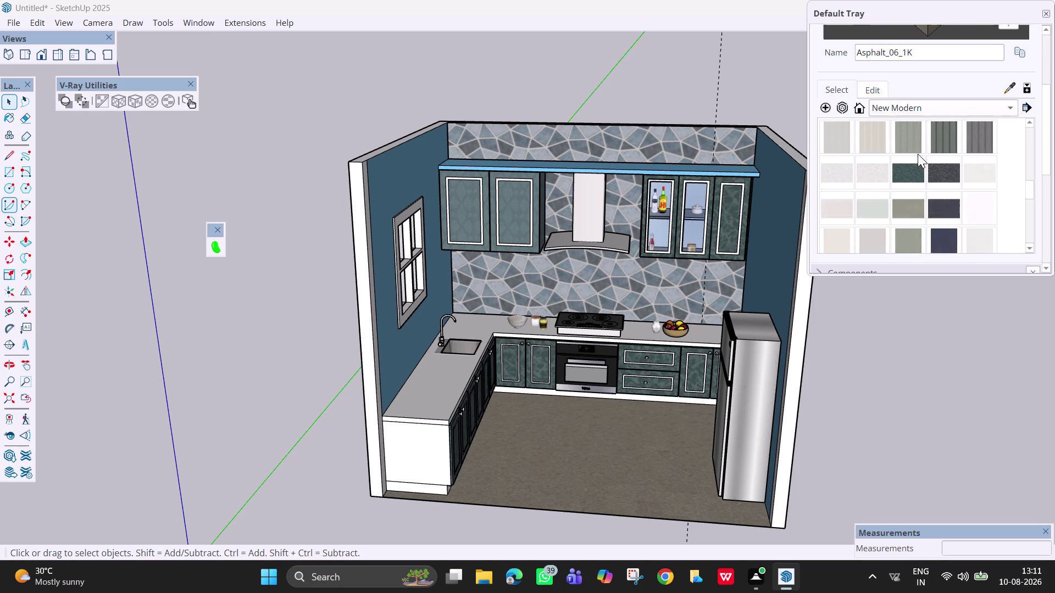
scroll(down, 3)
scroll(down, 3)
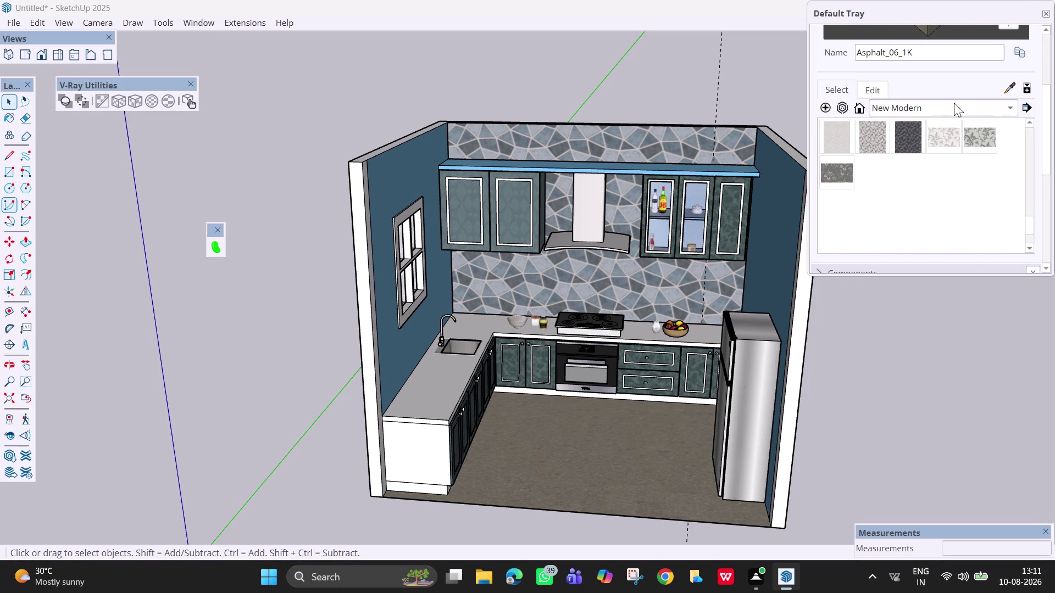
Browse Pacifica, then open the folder in the SketchUp-20250915T112154Z-1-001 collection.
click(962, 108)
click(957, 167)
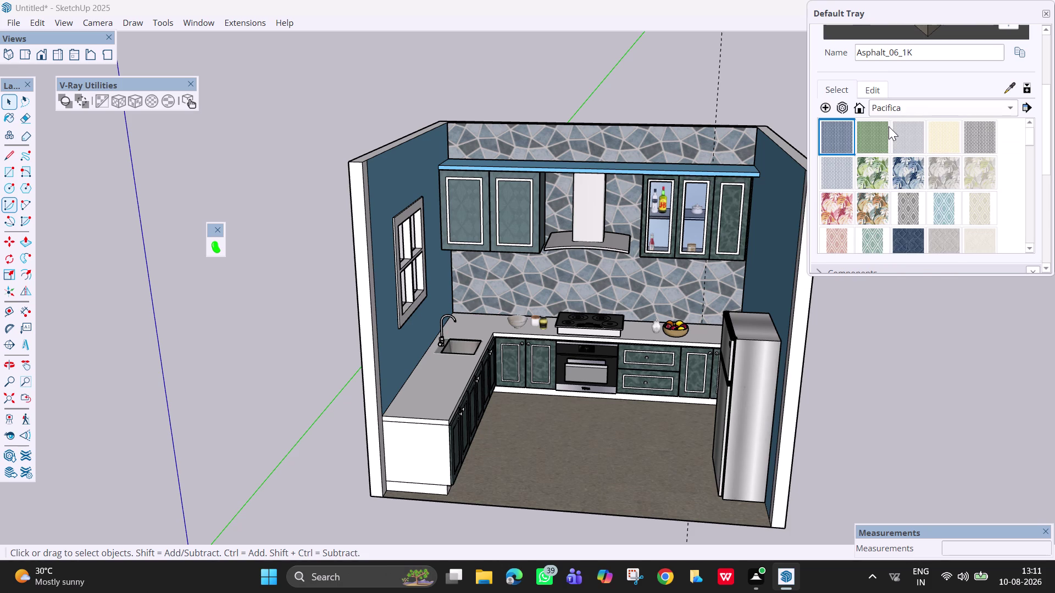
scroll(down, 3)
scroll(down, 3)
scroll(down, 3)
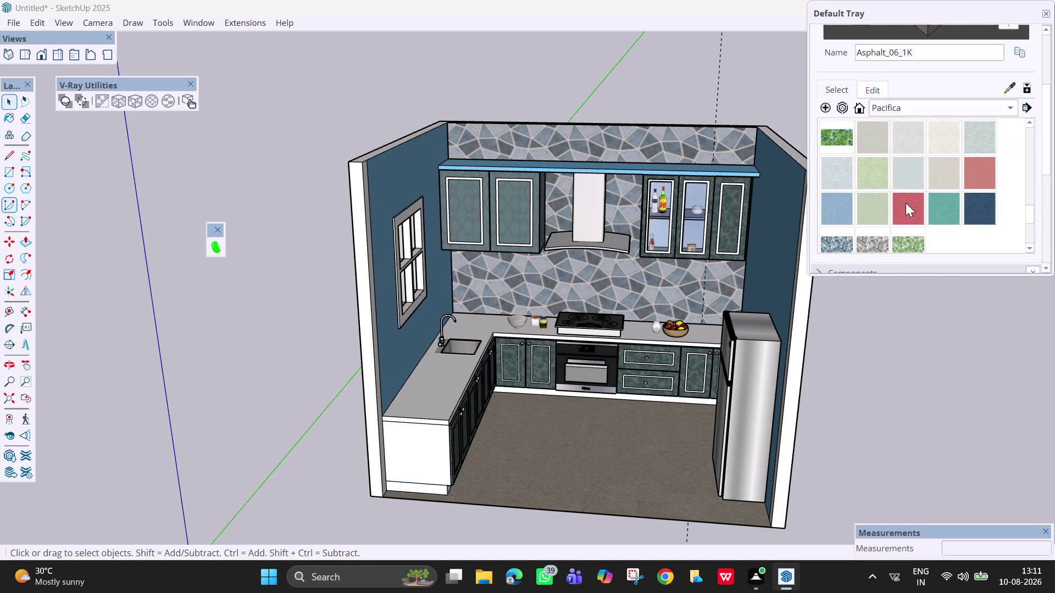
scroll(down, 3)
scroll(up, 3)
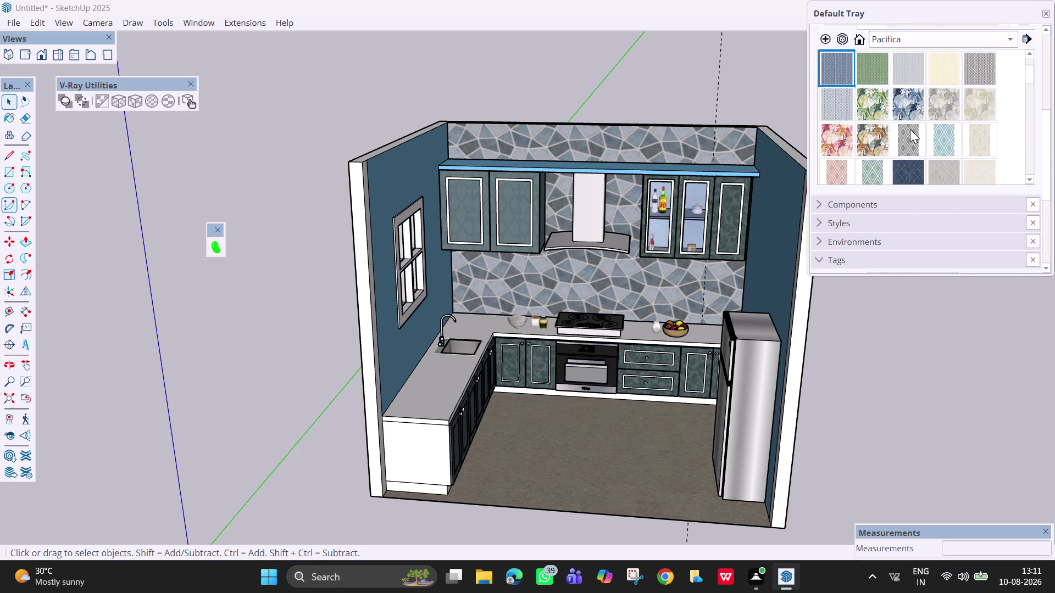
scroll(up, 3)
click(925, 173)
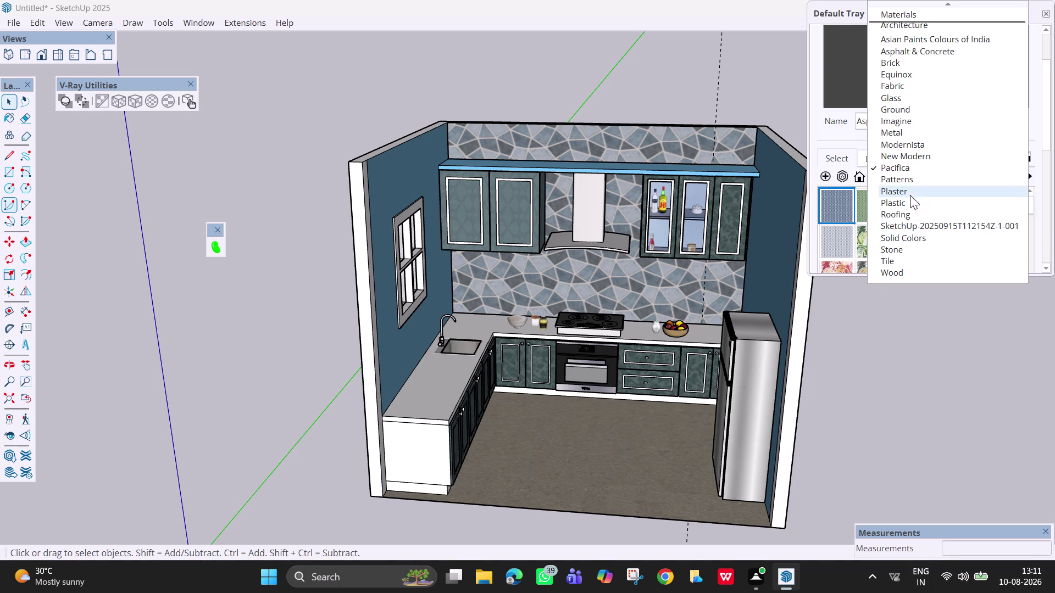
click(937, 222)
double_click(846, 200)
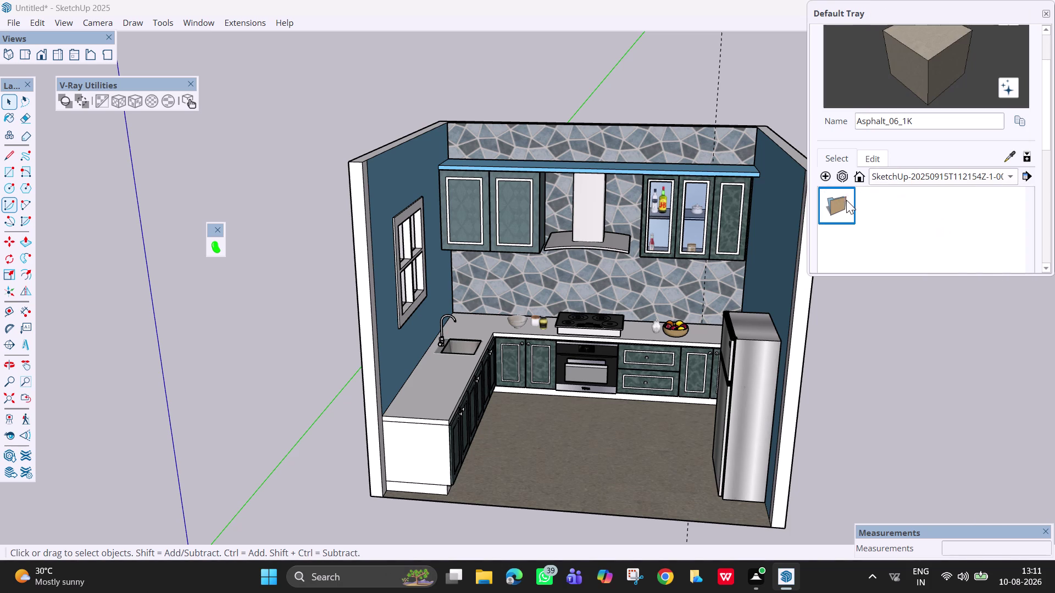
Browse the Asian Paints Colours of India and Patterns material collections.
click(971, 174)
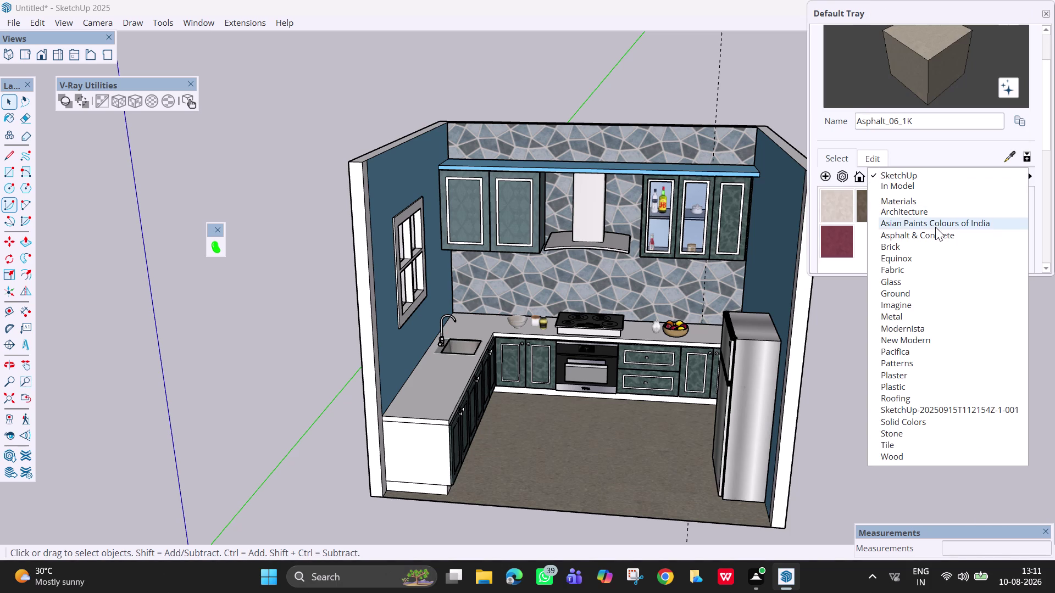
click(935, 227)
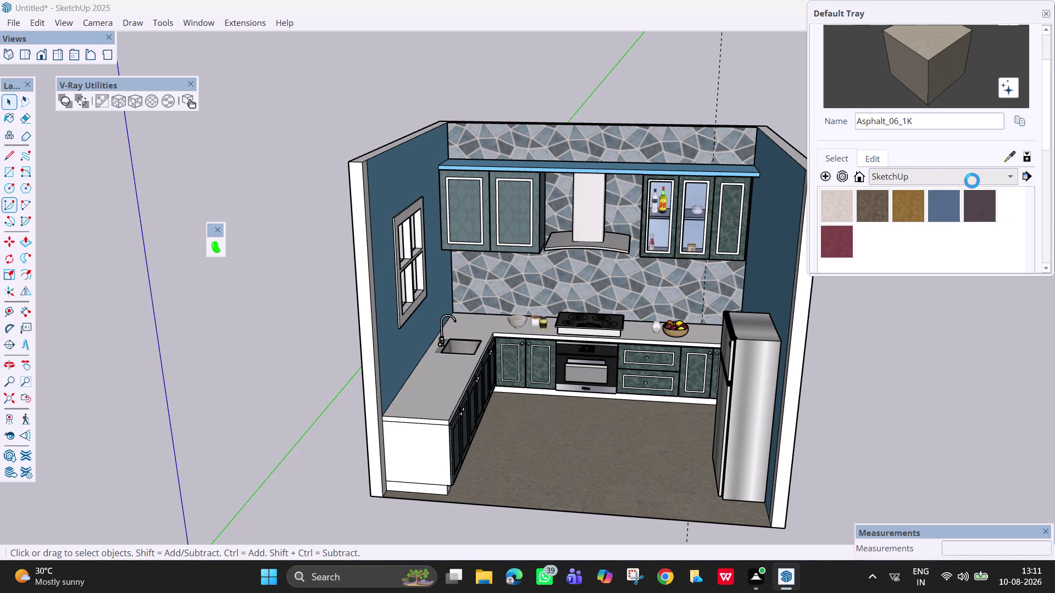
scroll(down, 3)
scroll(down, 3)
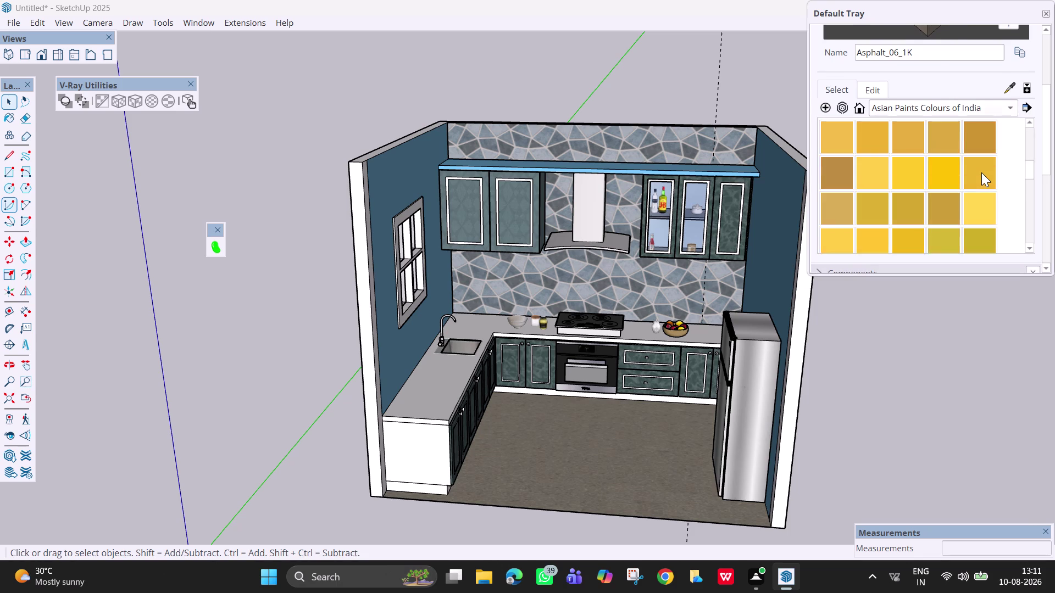
scroll(down, 3)
click(991, 109)
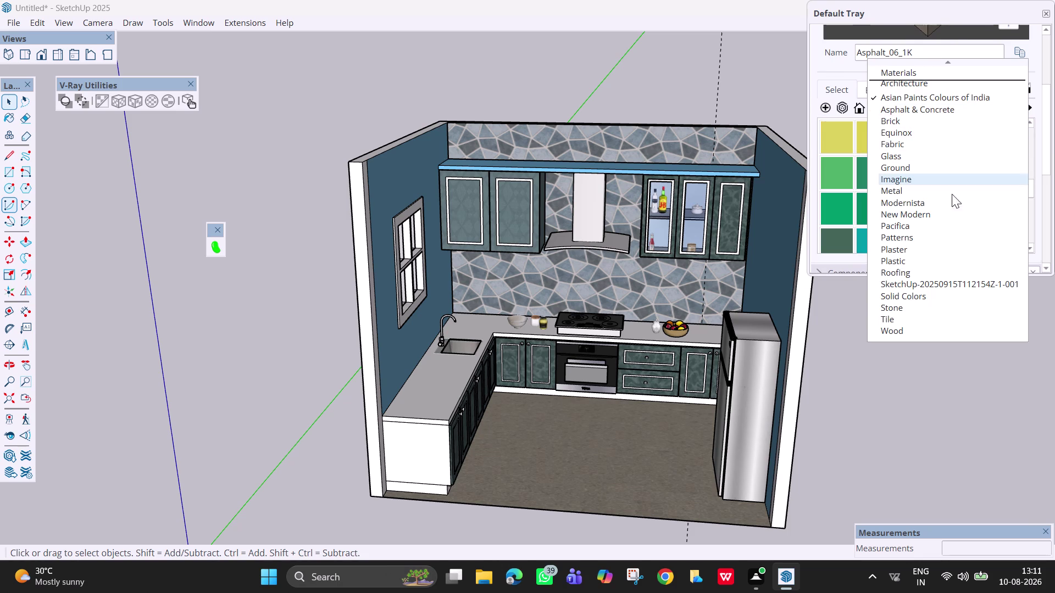
click(921, 238)
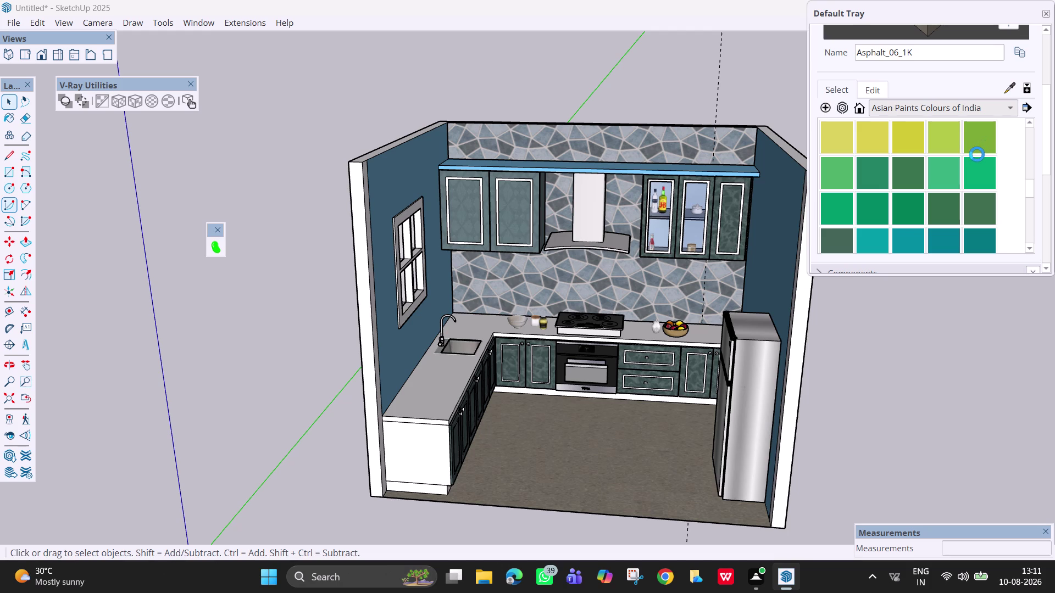
scroll(down, 3)
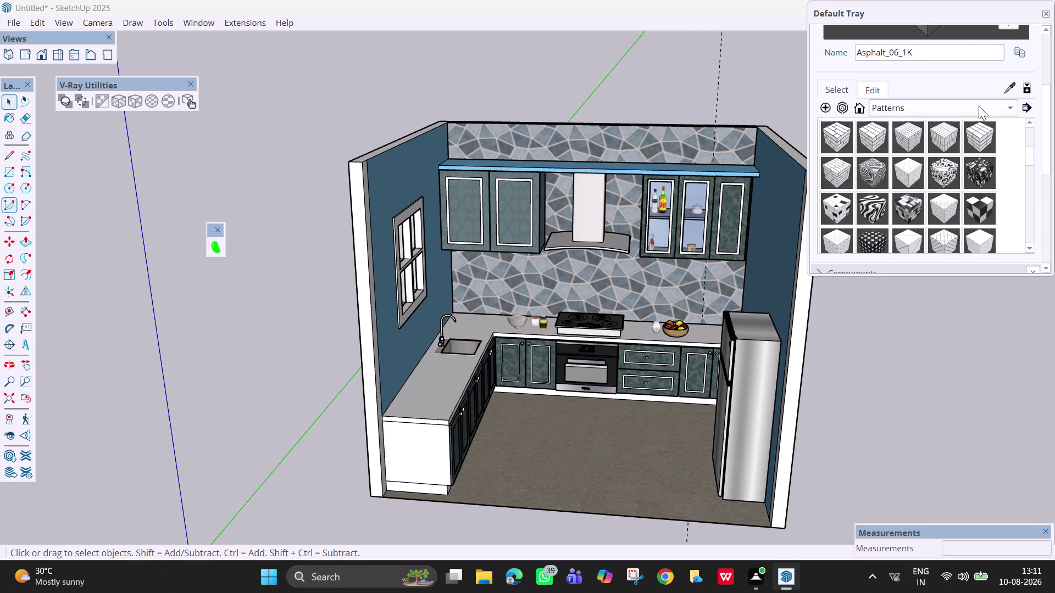
Check the Metal collection, then pick Soil_13_1K from the Ground collection.
click(978, 105)
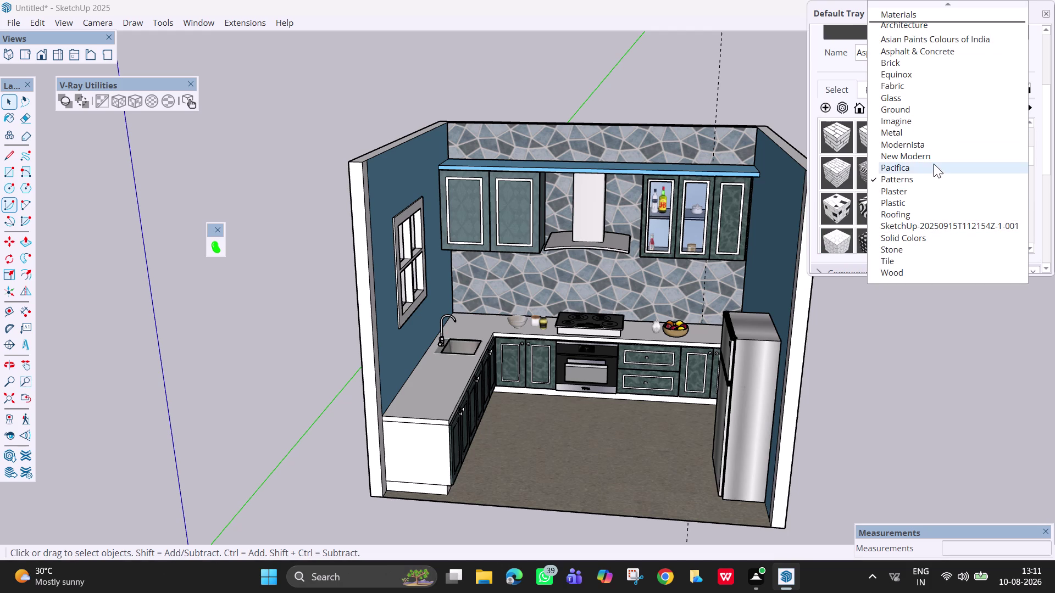
click(944, 131)
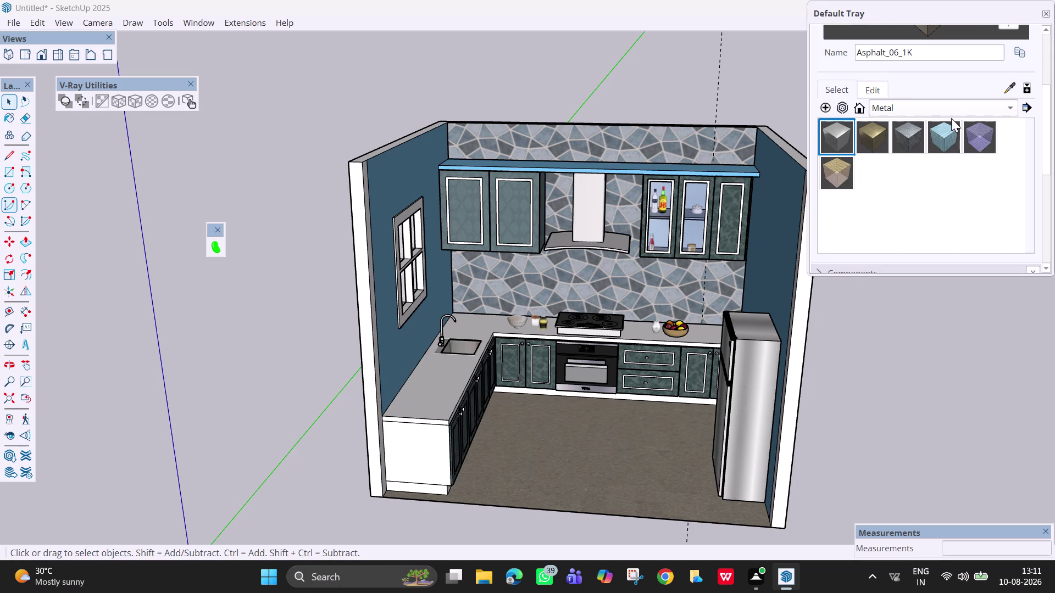
click(960, 109)
click(959, 108)
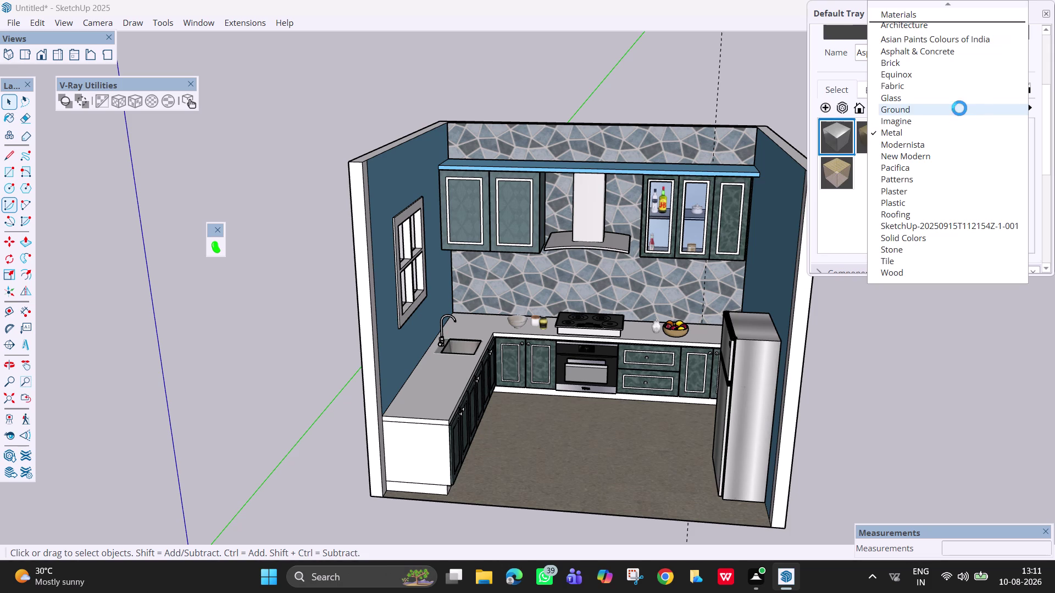
click(960, 108)
click(959, 108)
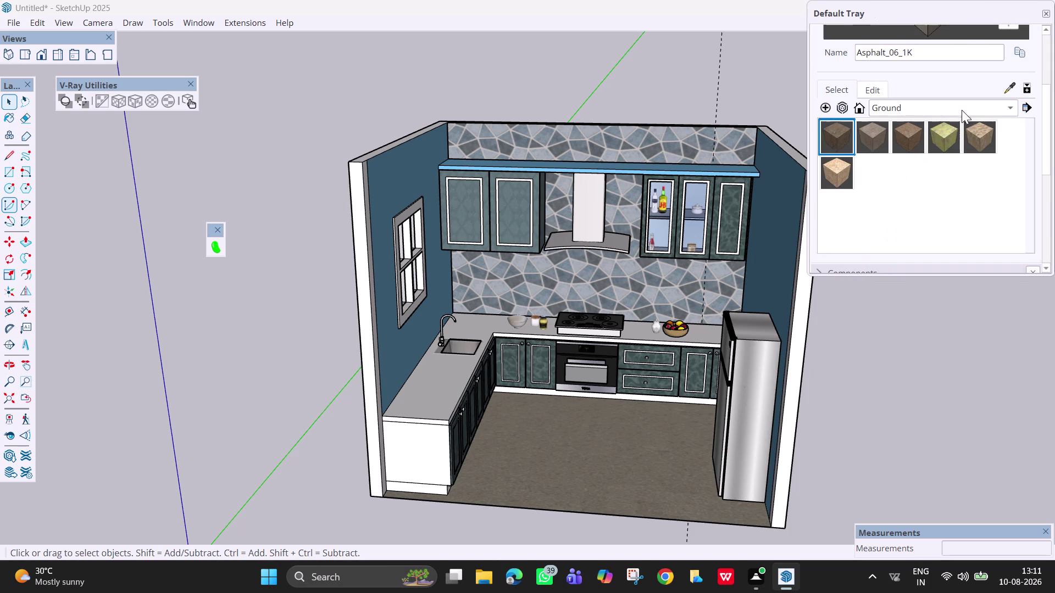
click(983, 138)
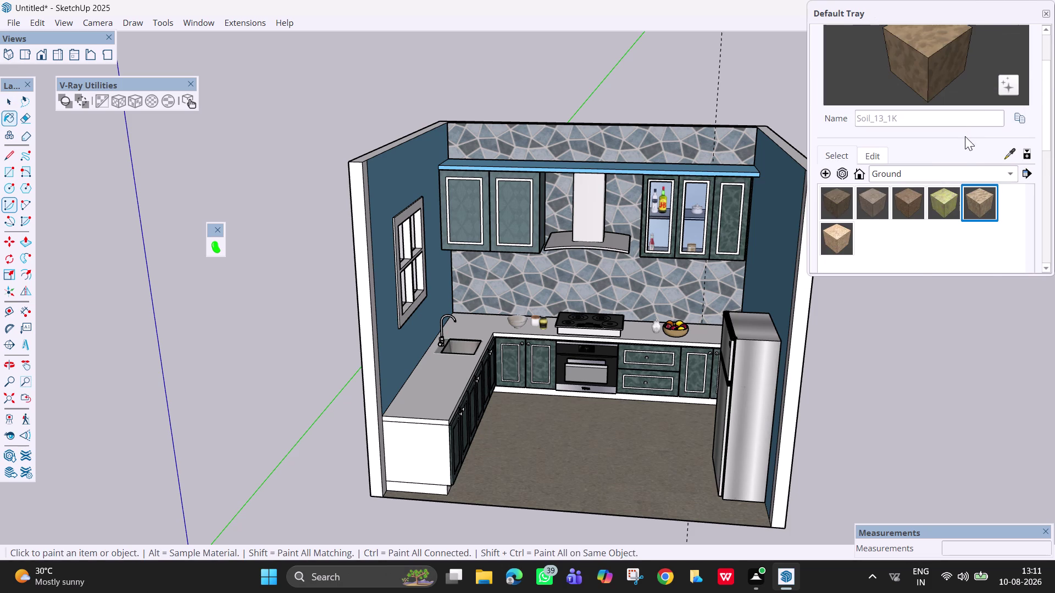
Pick the top-left light wood-grain B75 Nilaya Imagine swatch from the Imagine collection.
scroll(up, 3)
click(953, 240)
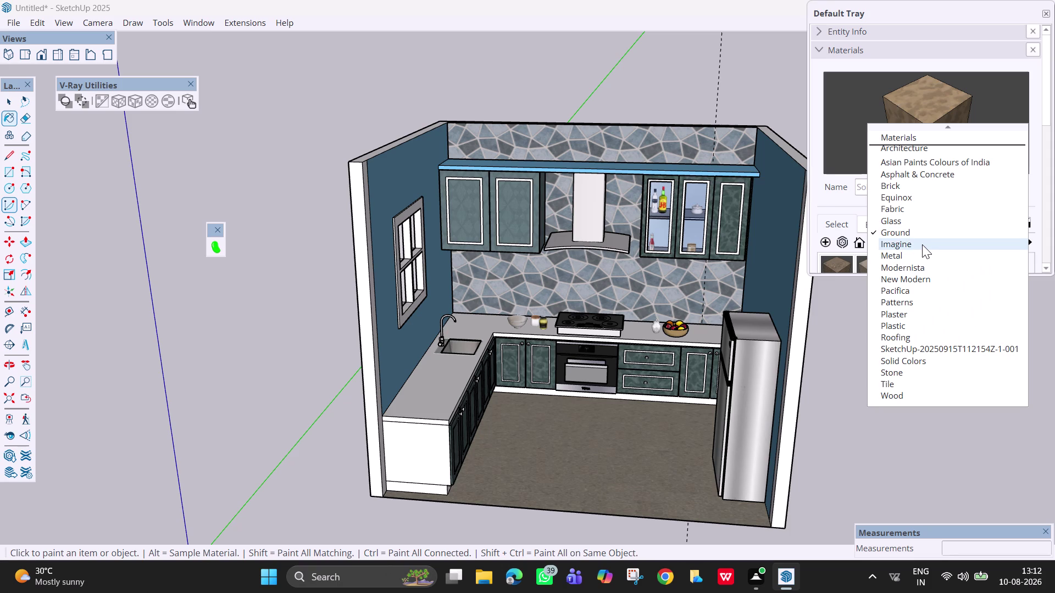
click(922, 244)
scroll(down, 3)
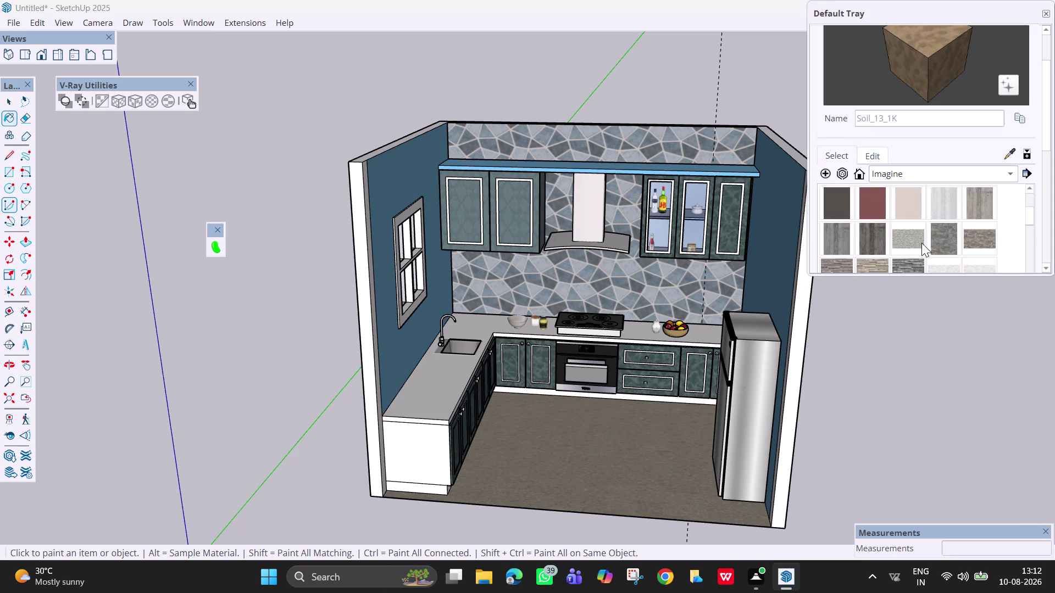
scroll(down, 3)
scroll(up, 3)
scroll(down, 3)
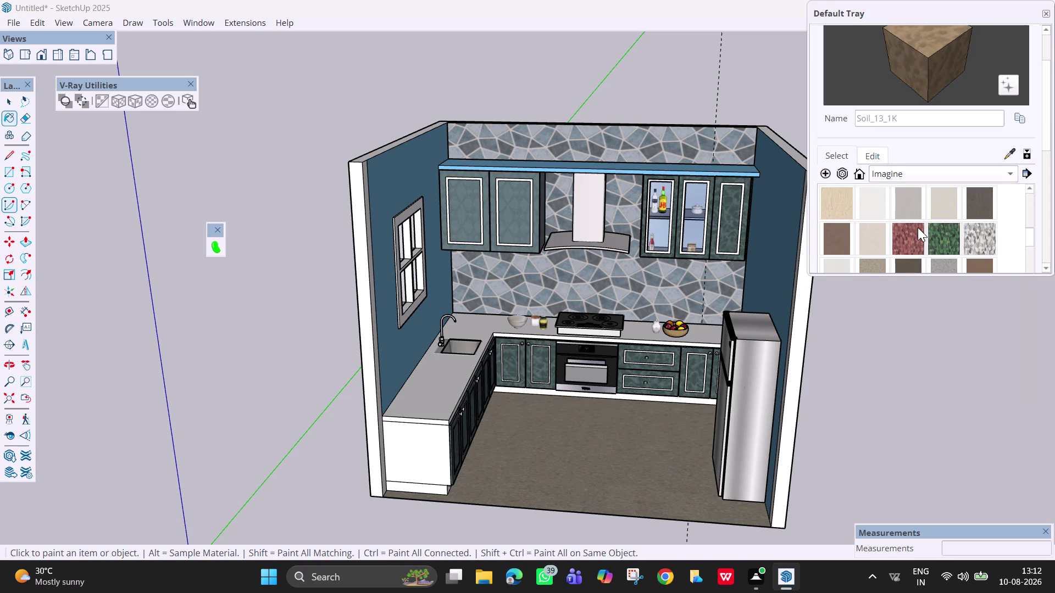
scroll(down, 3)
scroll(down, 3)
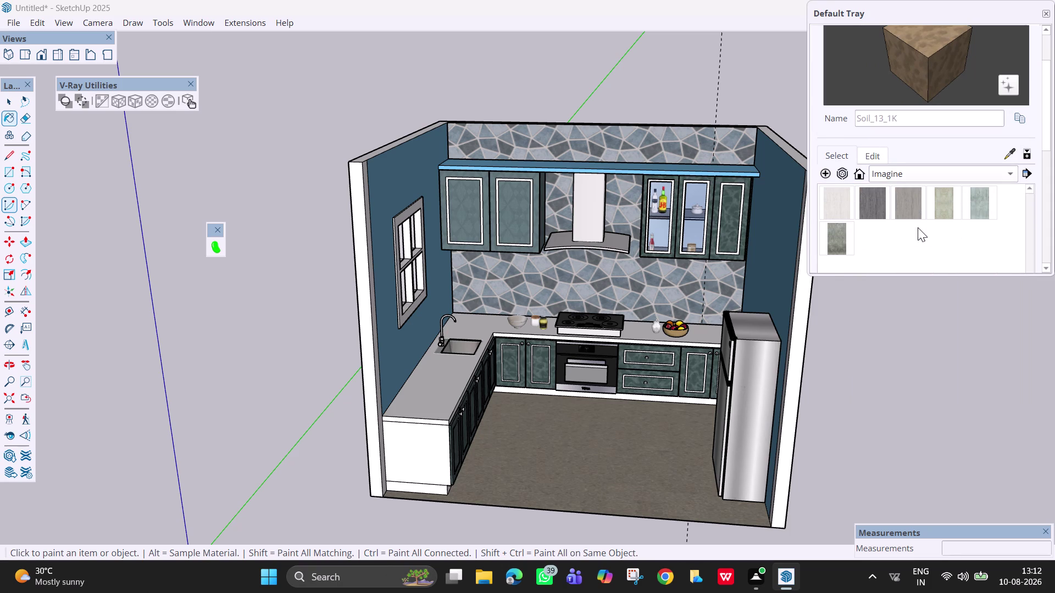
scroll(up, 3)
scroll(up, 3)
scroll(up, 3)
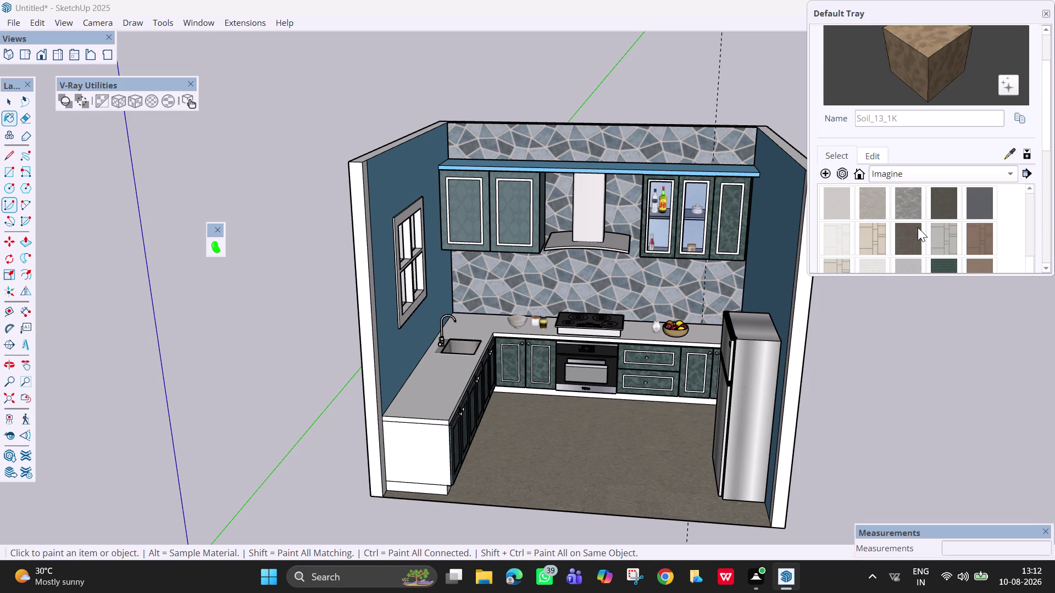
scroll(up, 3)
scroll(up, 3)
scroll(up, 3)
scroll(up, 3)
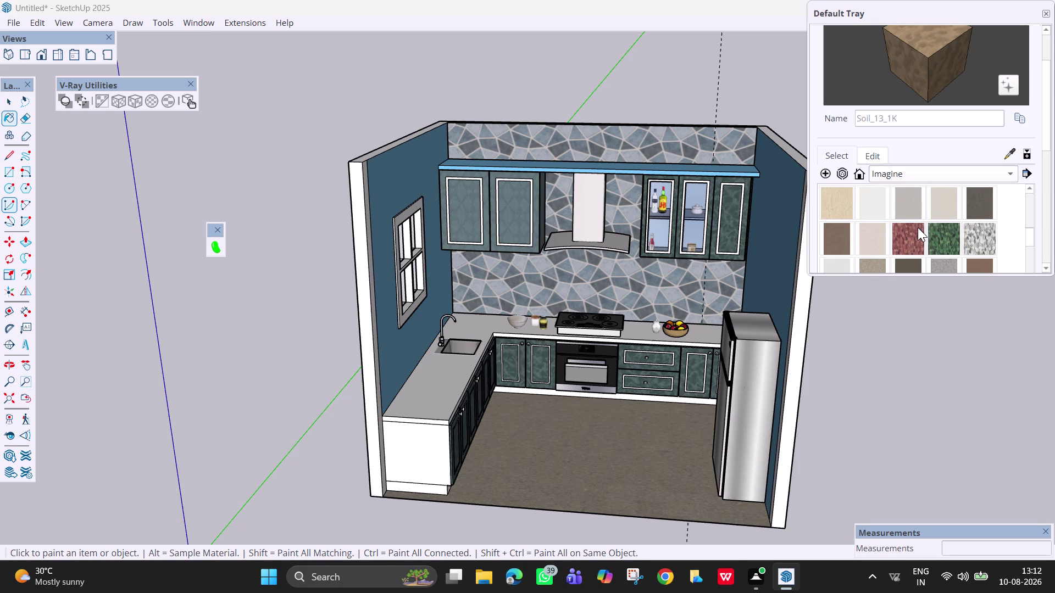
click(843, 204)
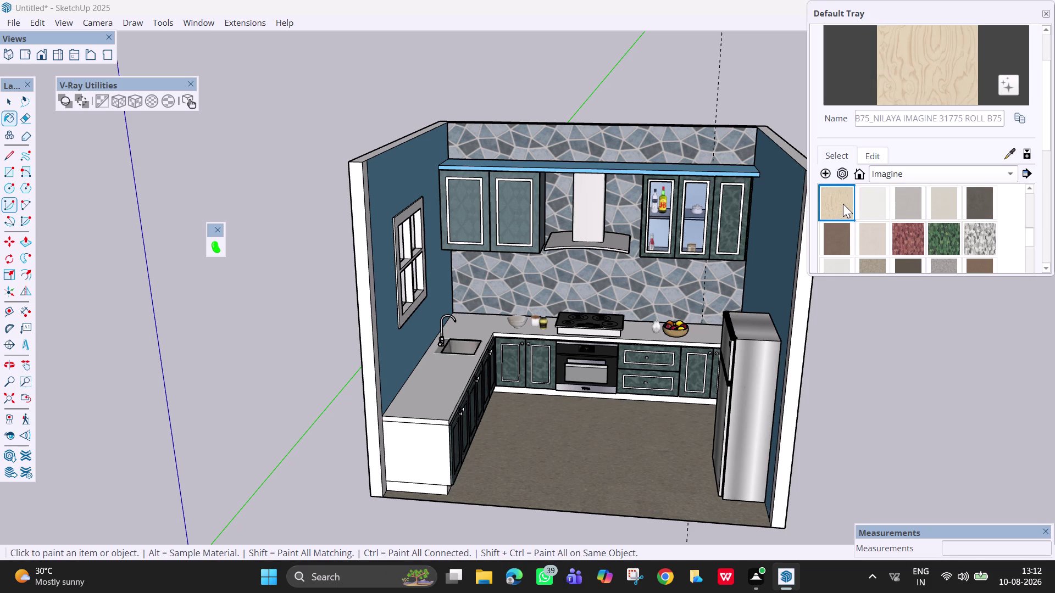
scroll(up, 3)
scroll(up, 3)
Paint the kitchen floor with the wood texture and select the floor.
click(642, 455)
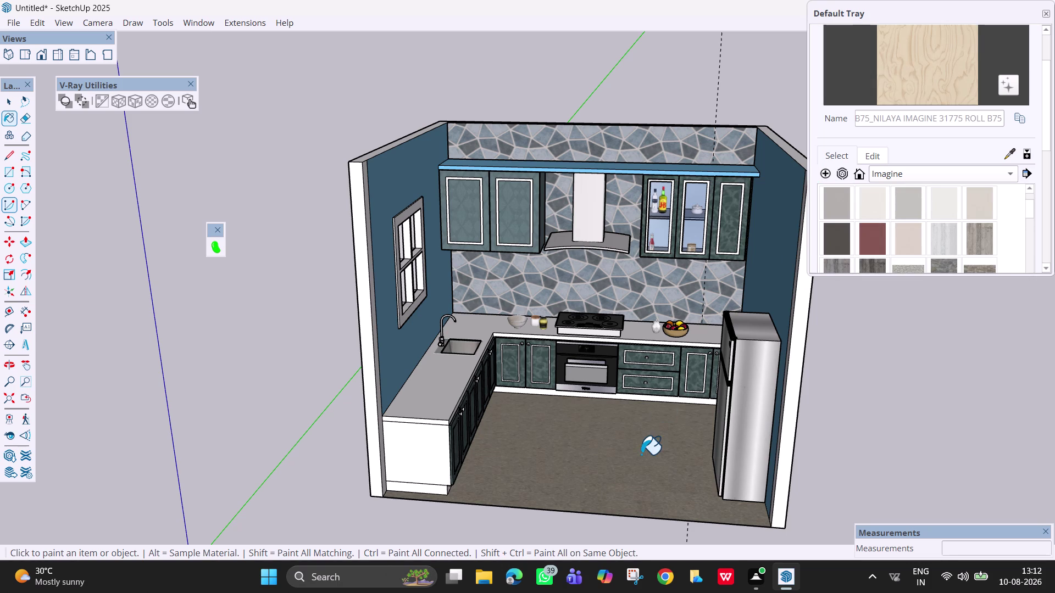
middle_drag(642, 438, 641, 592)
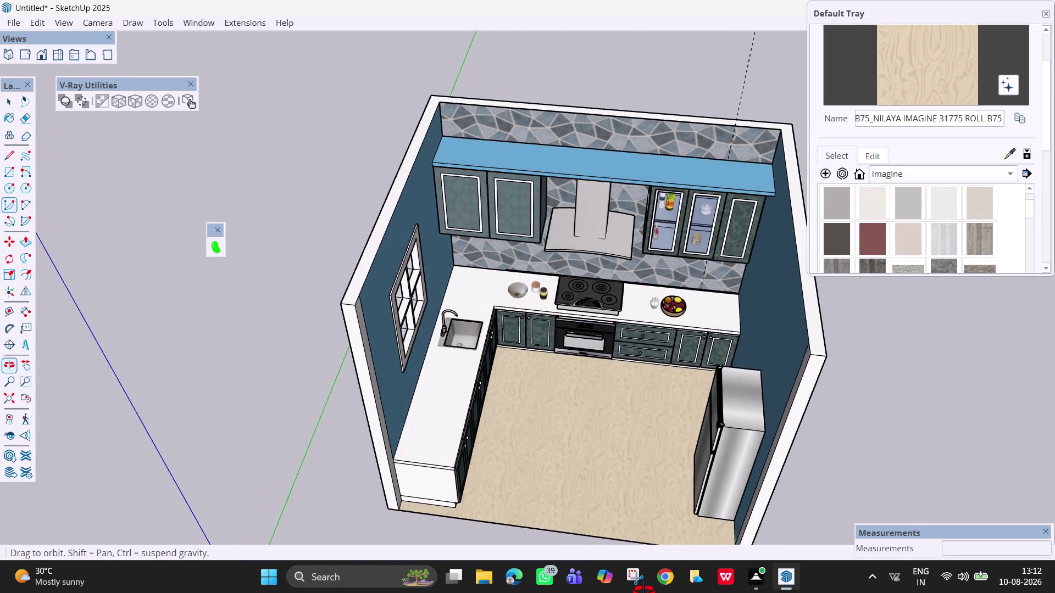
middle_drag(641, 592, 627, 572)
scroll(up, 3)
middle_drag(599, 416, 615, 489)
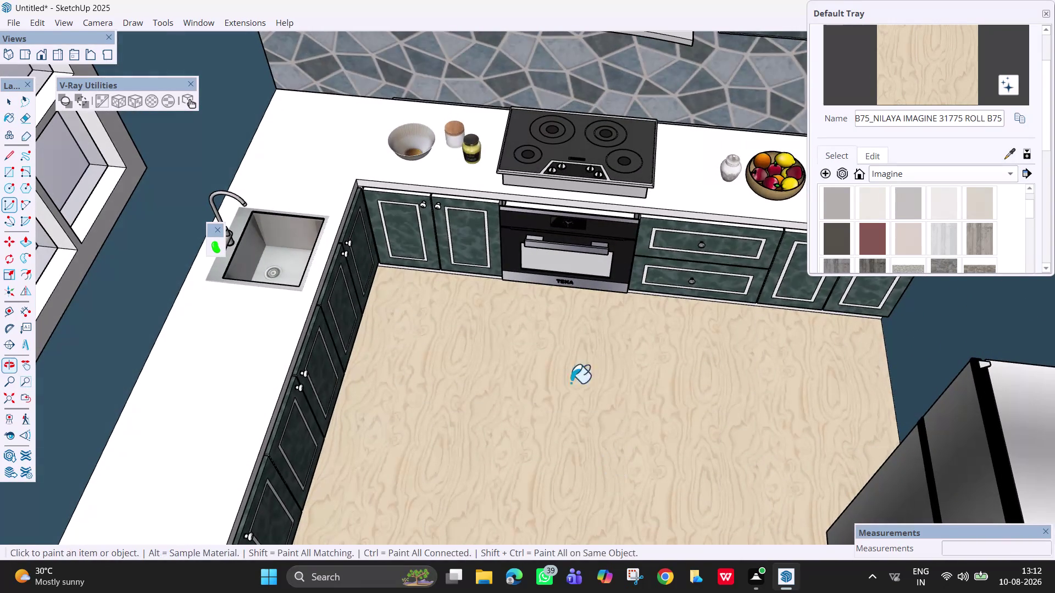
key(space)
click(478, 341)
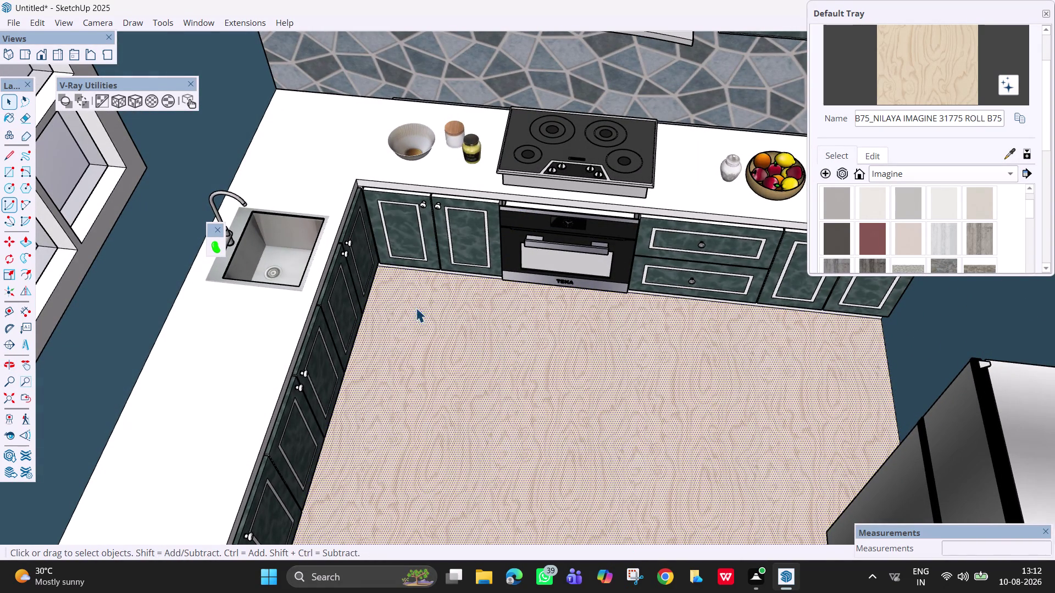
click(133, 102)
scroll(down, 3)
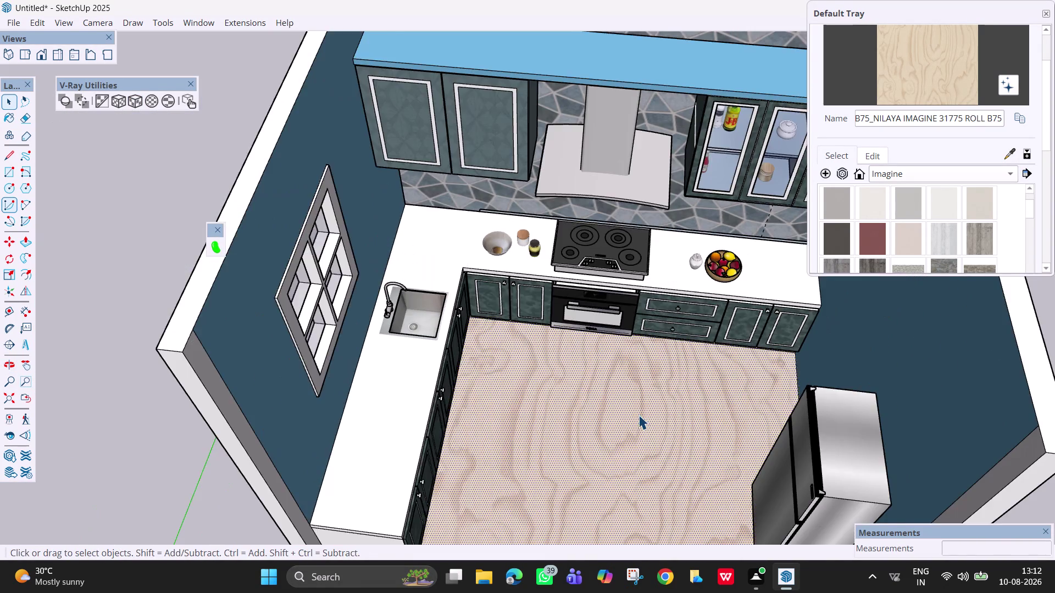
scroll(down, 3)
Repaint the floor maroon, then with the grey B75 Nilaya Imagine 31718 material.
key(grave)
click(883, 236)
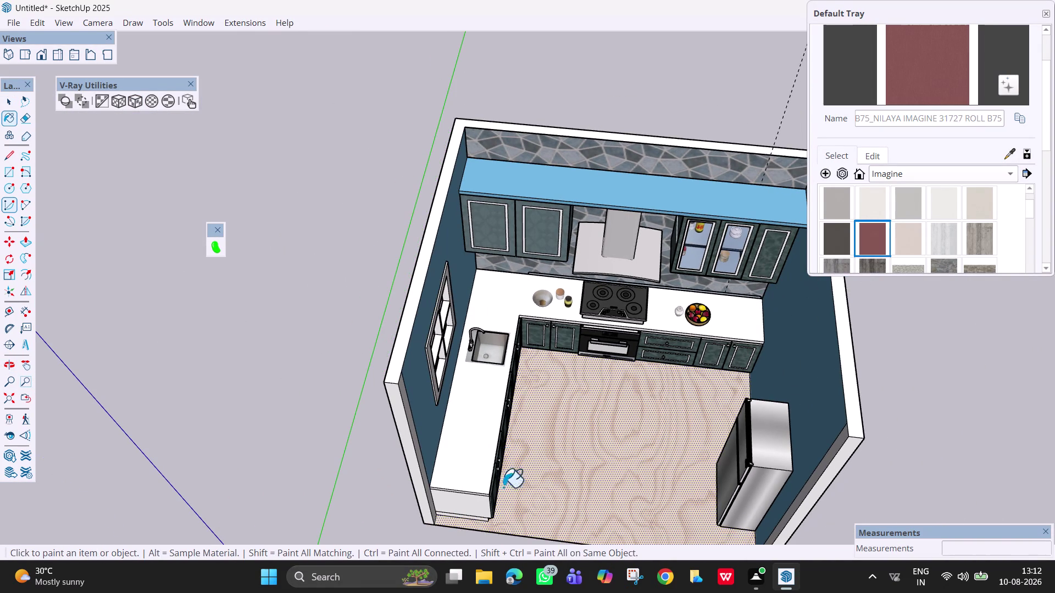
click(638, 445)
click(846, 194)
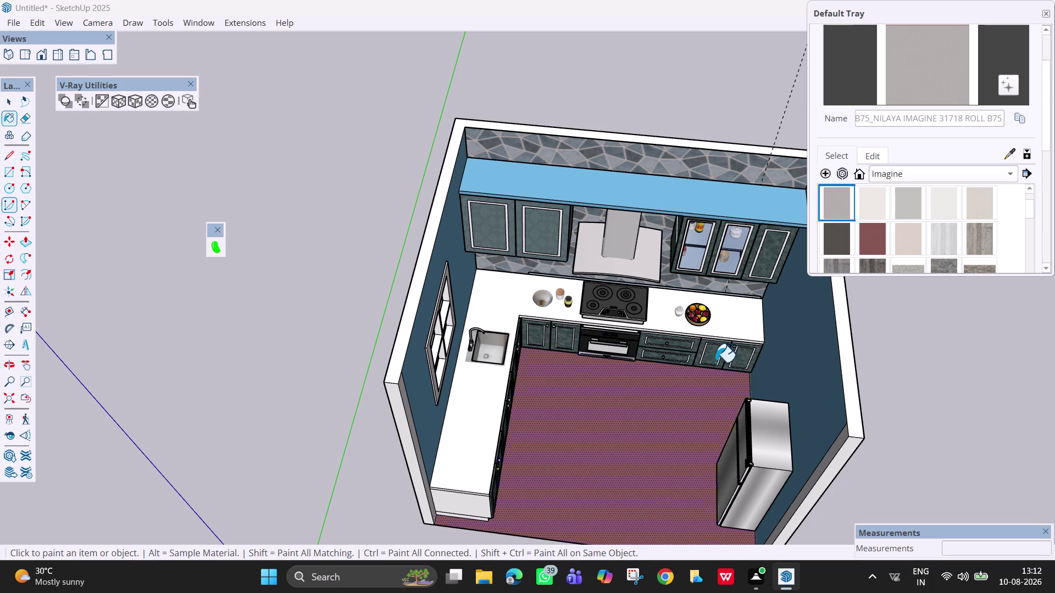
click(648, 434)
Adjust the grey floor texture's placement with the V-Ray UV projection.
key(space)
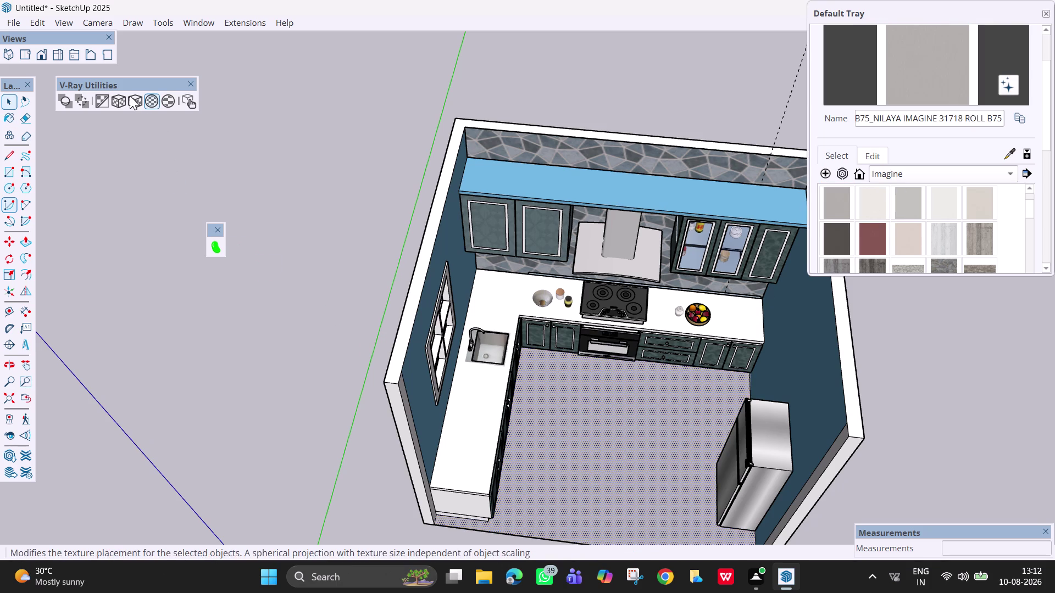
click(133, 100)
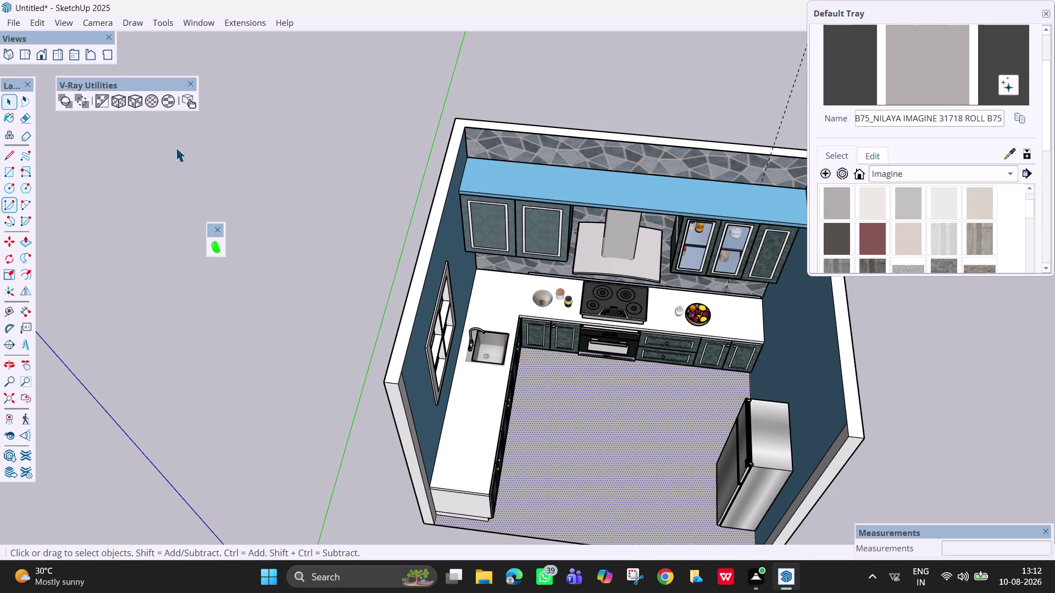
click(646, 436)
key(Escape)
middle_drag(899, 463, 859, 303)
click(894, 469)
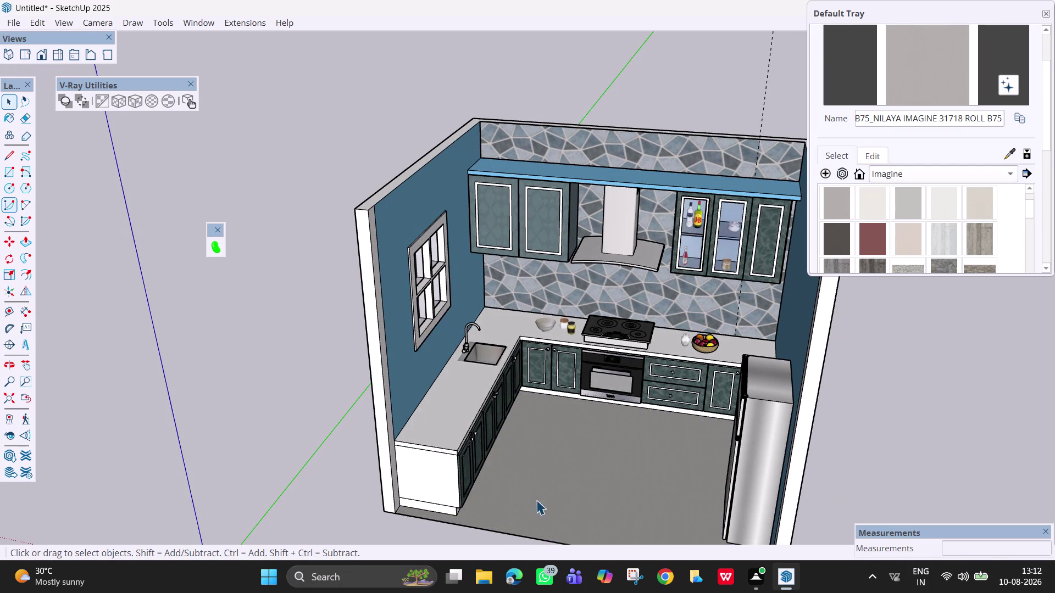
Fit the grey texture to the floor's size and view the whole kitchen.
click(554, 508)
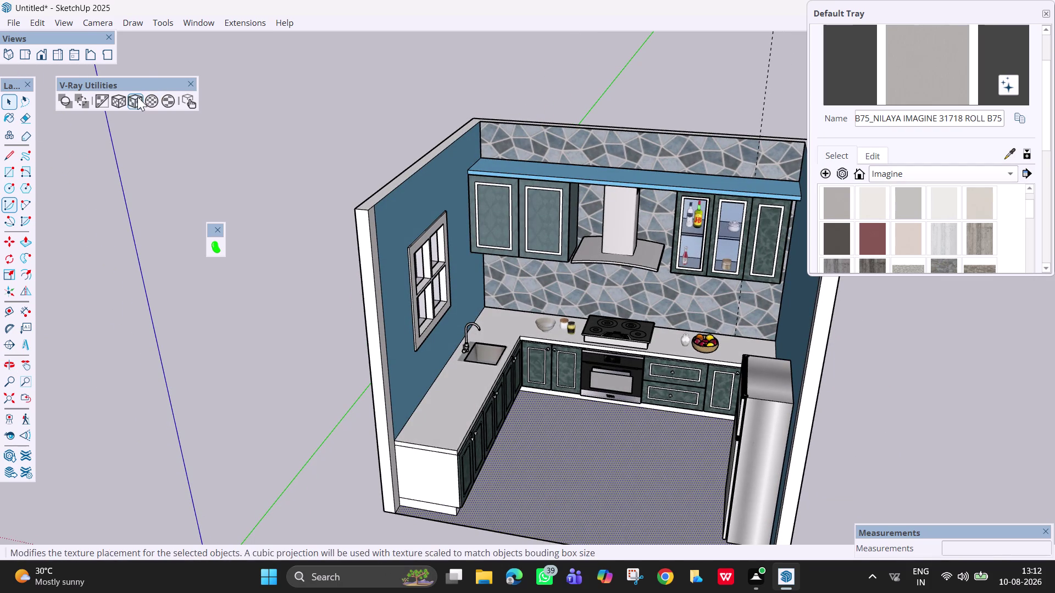
click(137, 97)
key(Escape)
key(space)
scroll(up, 3)
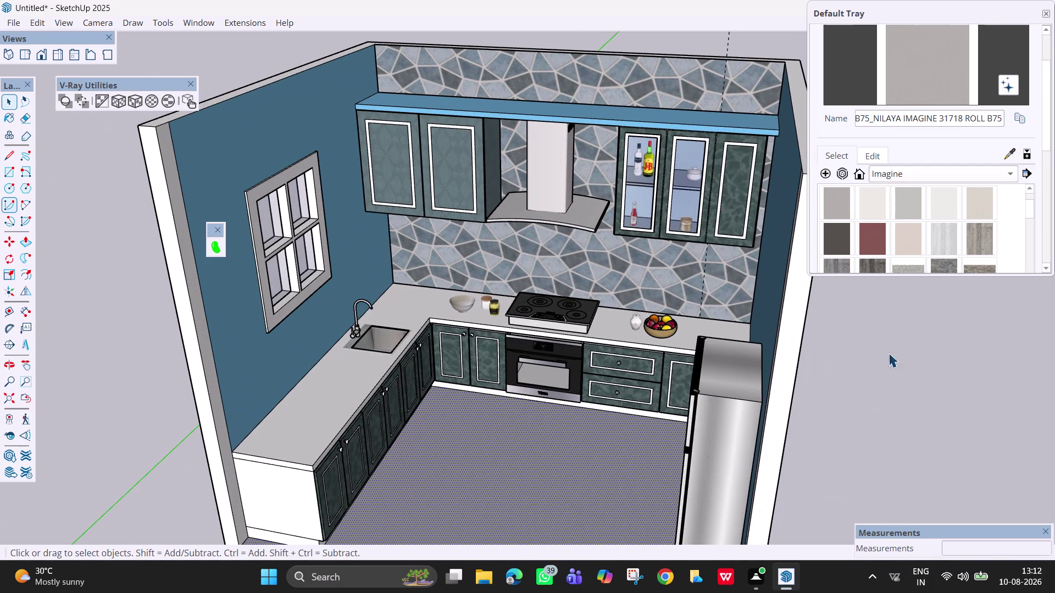
click(1049, 18)
scroll(down, 3)
scroll(down, 3)
middle_drag(510, 443, 549, 461)
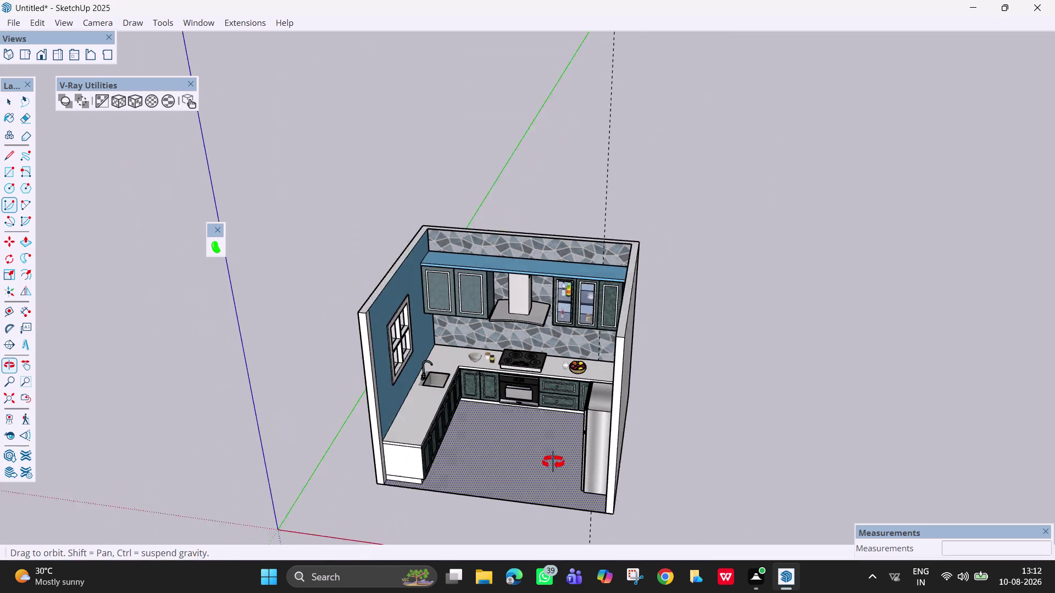
Group the entire kitchen model into a single object.
middle_drag(548, 461, 578, 472)
drag(689, 526, 356, 195)
right_click(459, 277)
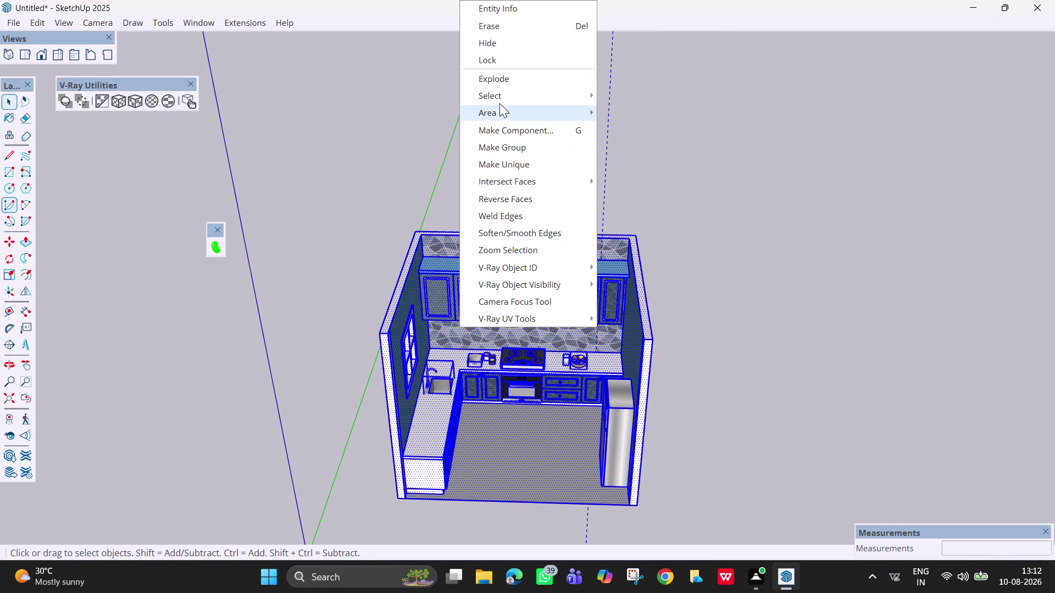
click(536, 147)
middle_drag(448, 266, 451, 387)
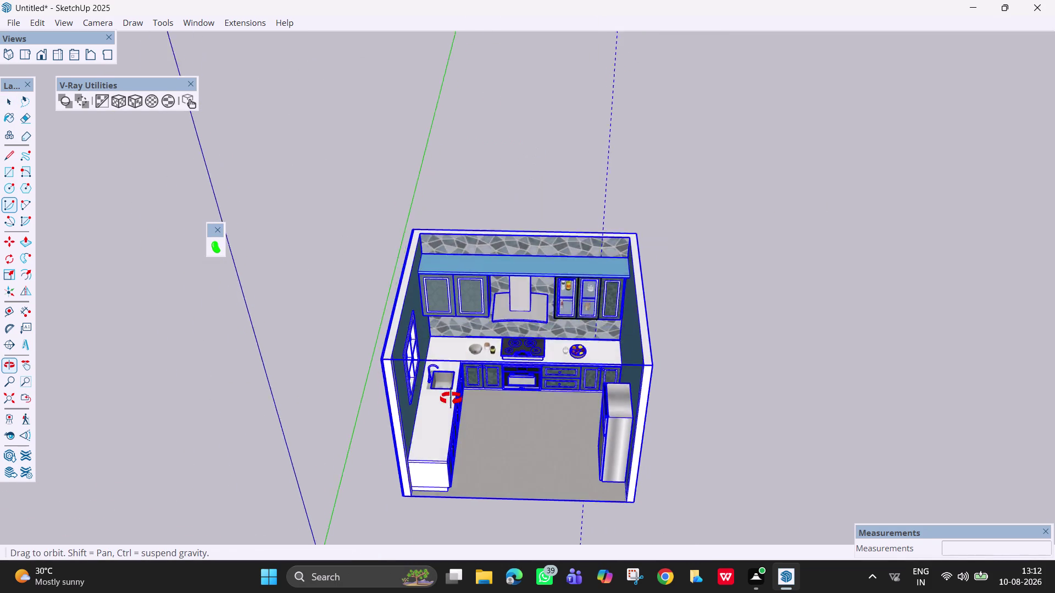
middle_drag(451, 388, 433, 472)
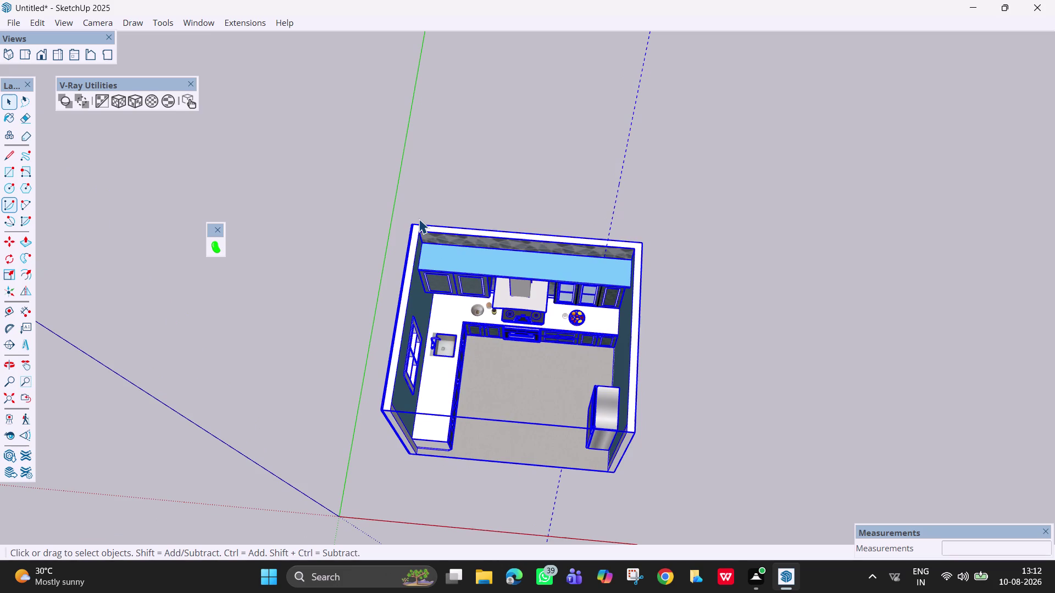
double_click(475, 205)
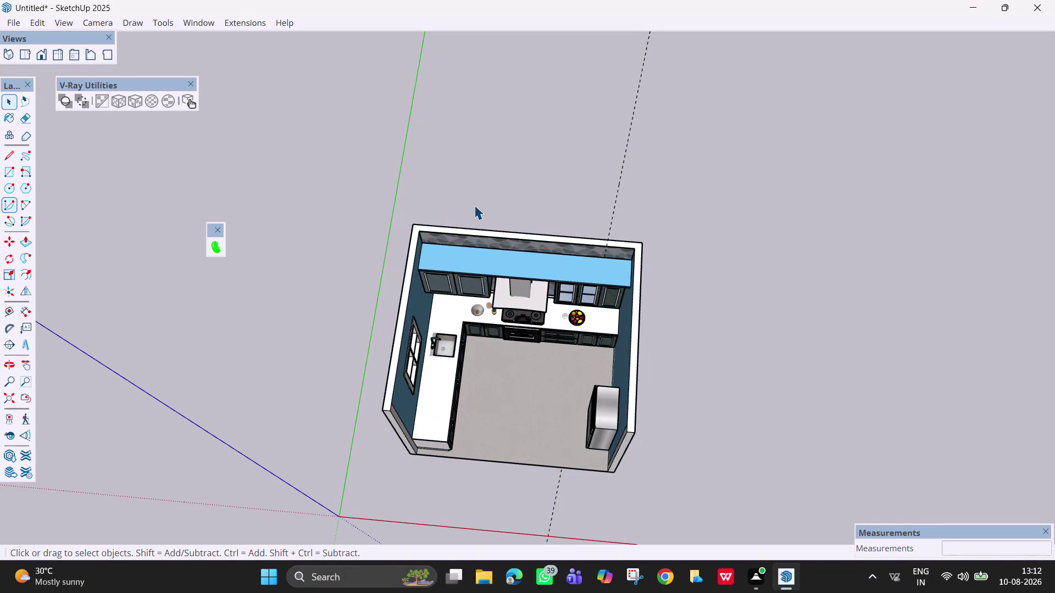
Draw a rectangle spanning the wall tops from corner to opposite corner.
key(r)
click(413, 226)
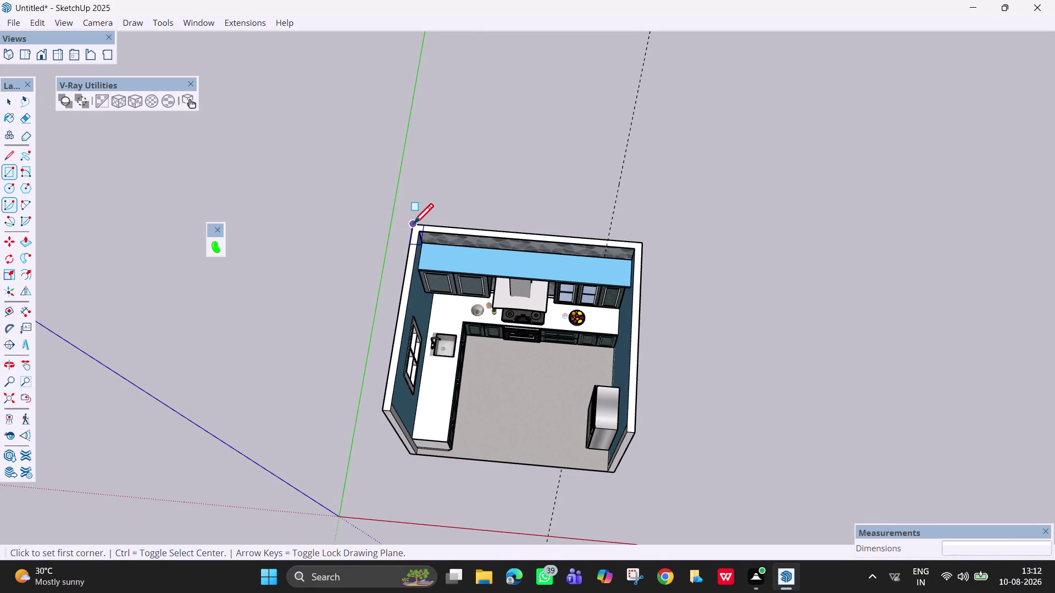
key(Up)
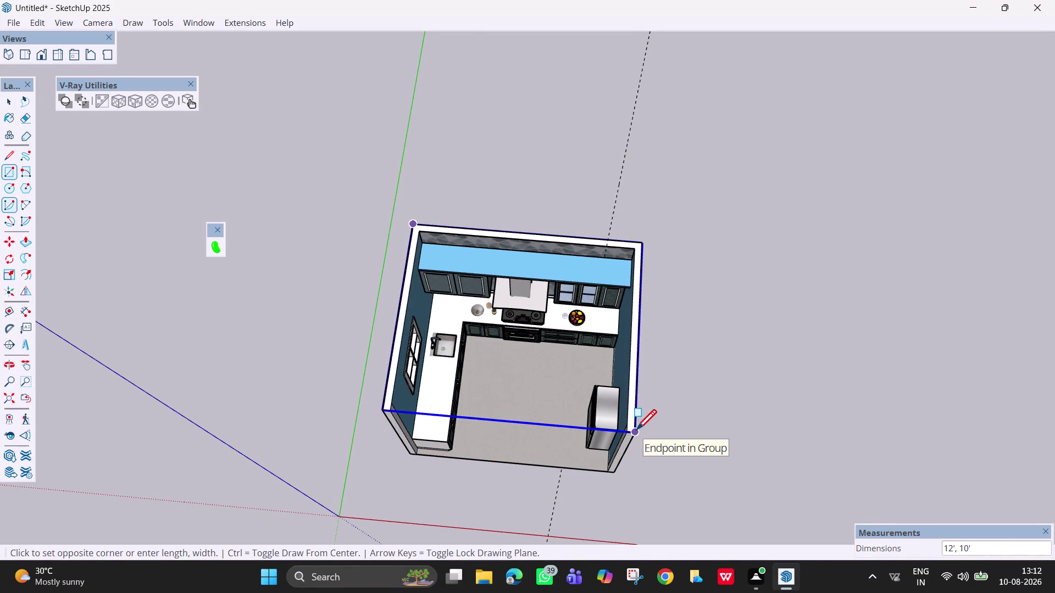
click(636, 432)
scroll(down, 3)
middle_drag(539, 394, 494, 314)
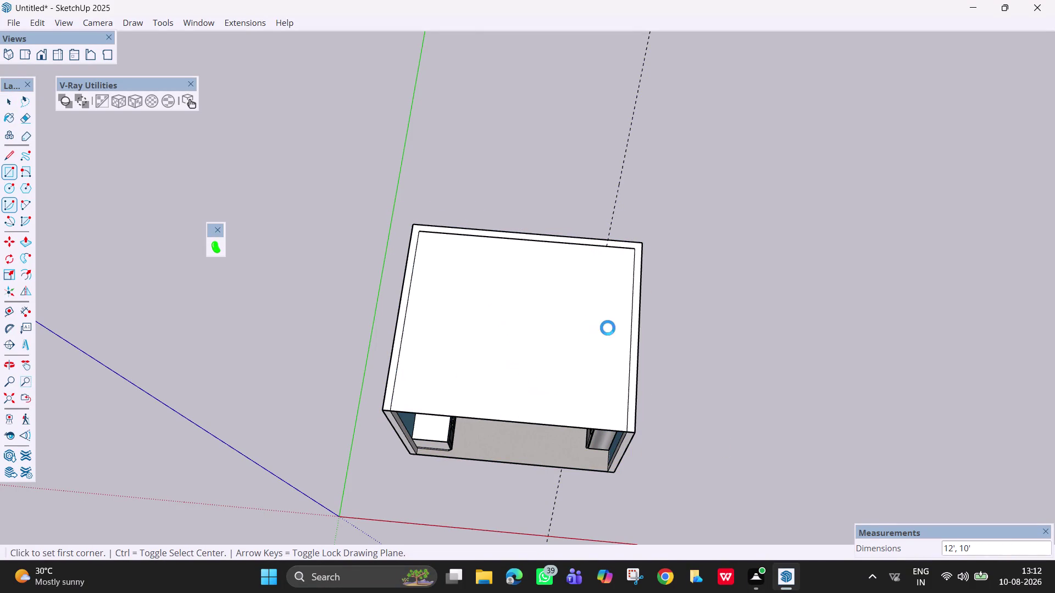
scroll(down, 3)
middle_drag(572, 380, 513, 301)
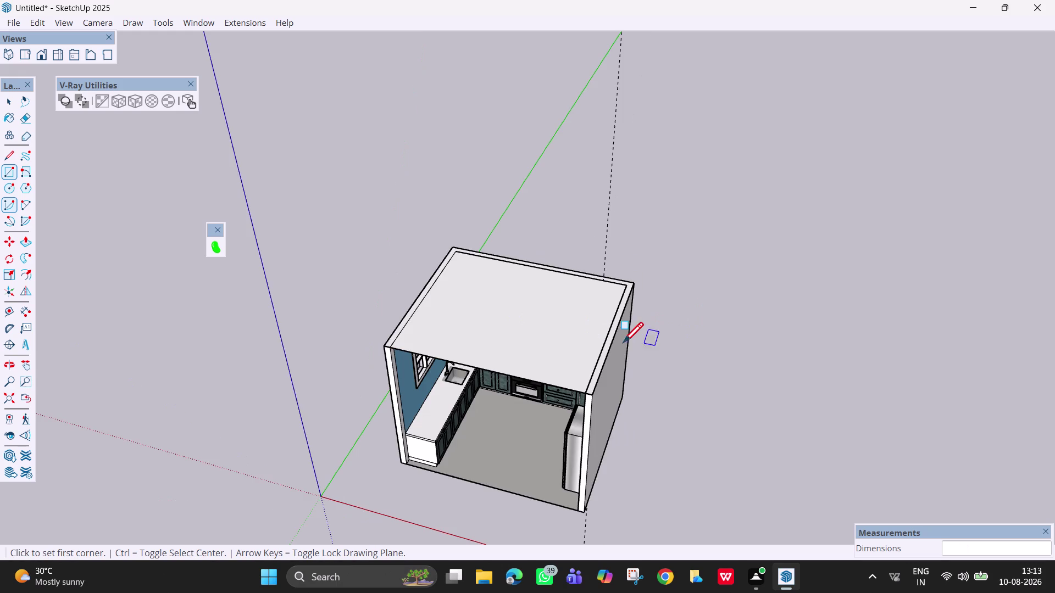
Push/Pull the ceiling rectangle up 6 to give it thickness.
key(p)
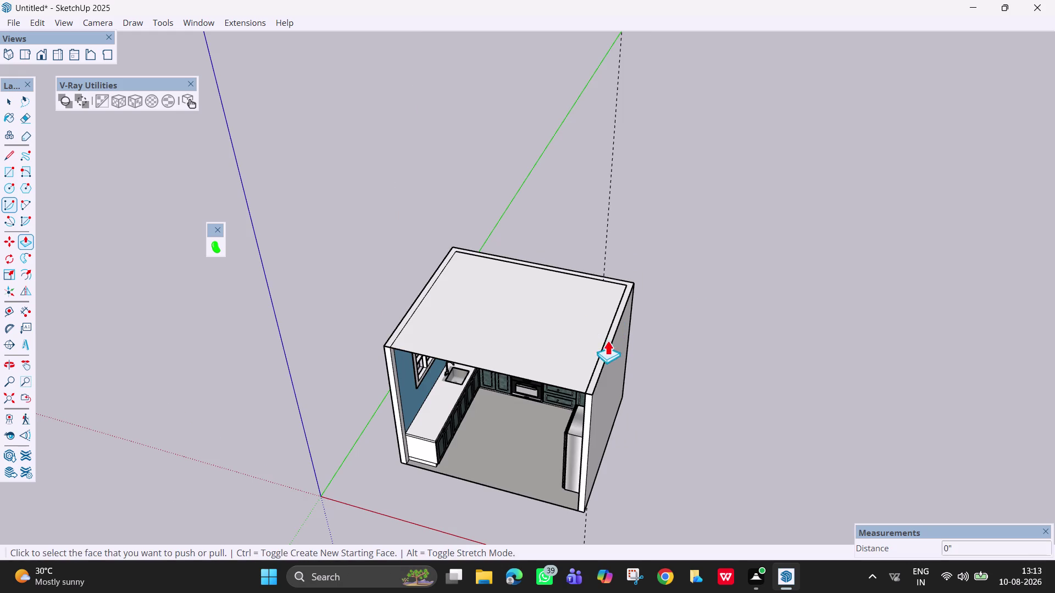
click(581, 324)
key(6)
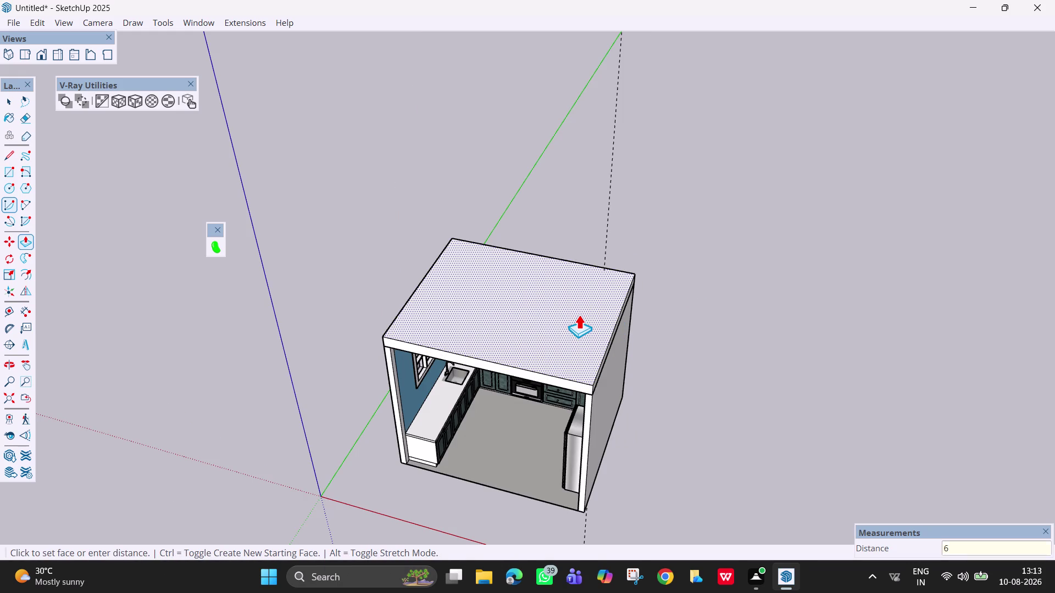
key(Return)
scroll(down, 3)
middle_drag(482, 446, 549, 156)
middle_drag(502, 400, 543, 540)
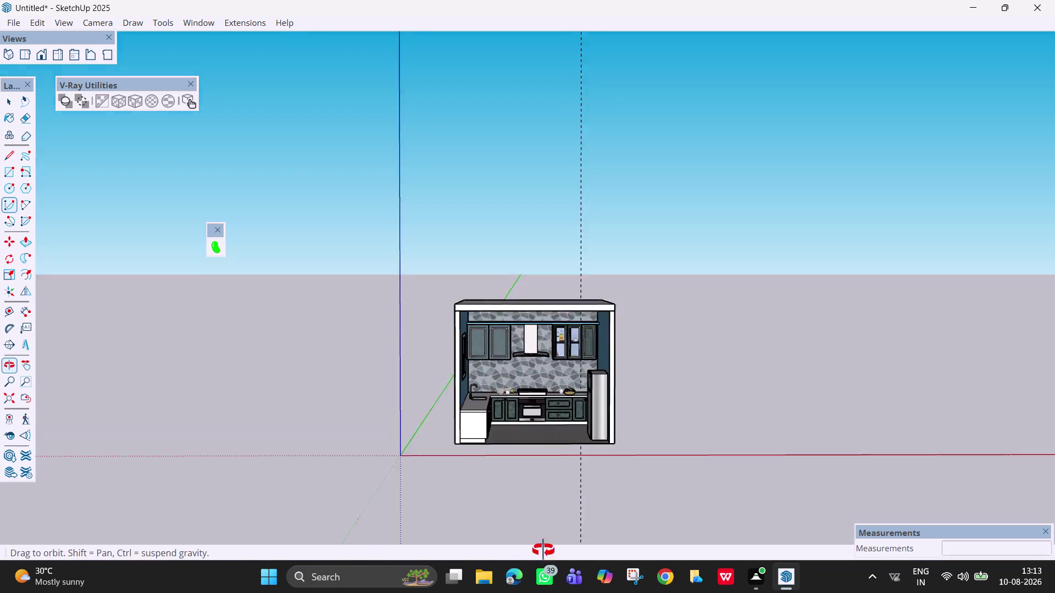
Select the ceiling slab and move a copy down to floor level.
middle_drag(543, 539, 537, 584)
middle_drag(514, 366, 504, 530)
key(space)
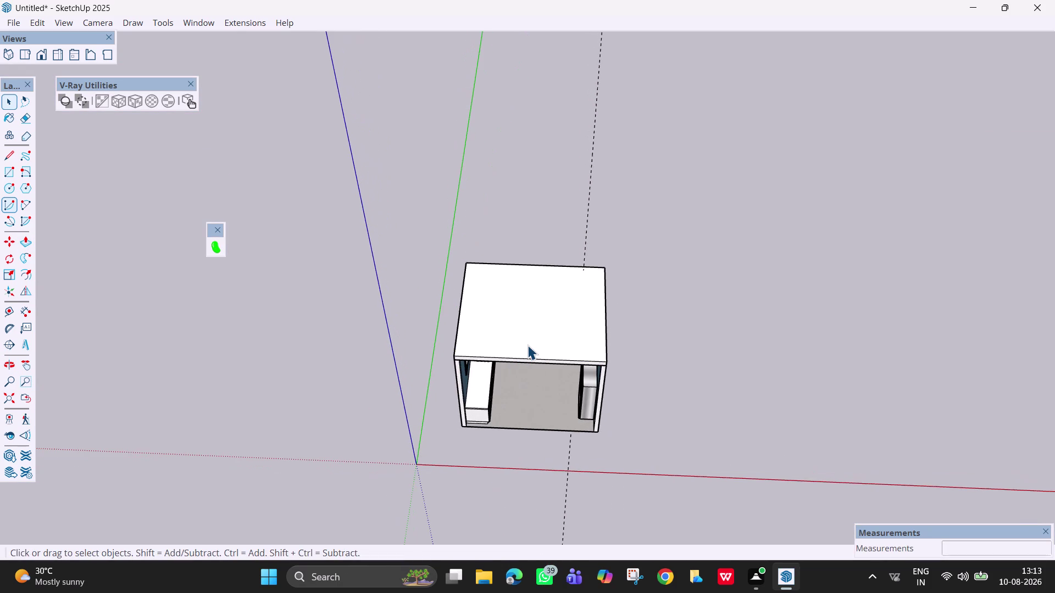
click(527, 345)
middle_drag(549, 361, 689, 352)
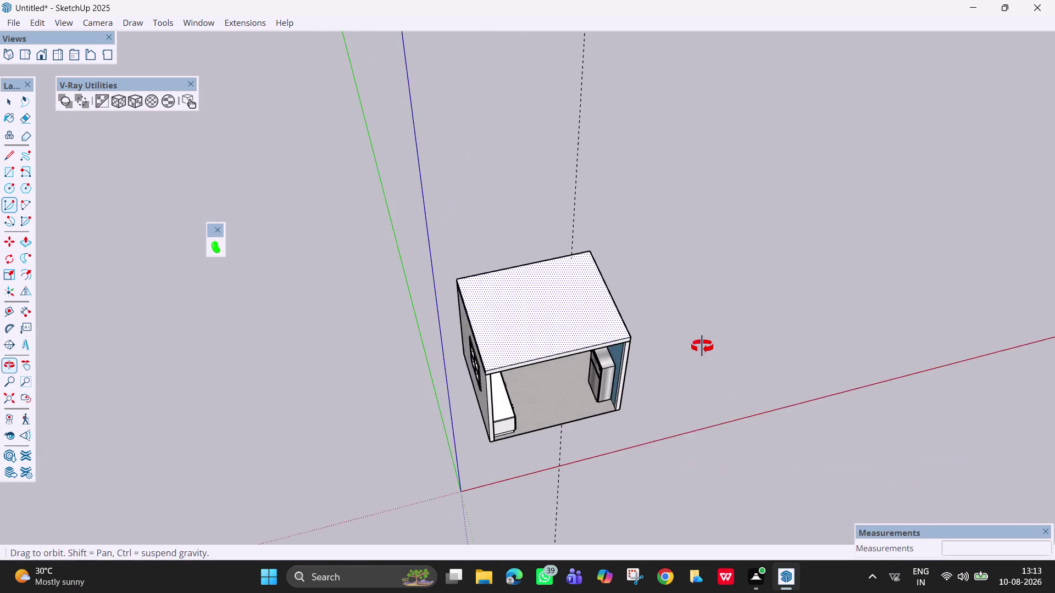
middle_drag(689, 352, 754, 326)
double_click(546, 346)
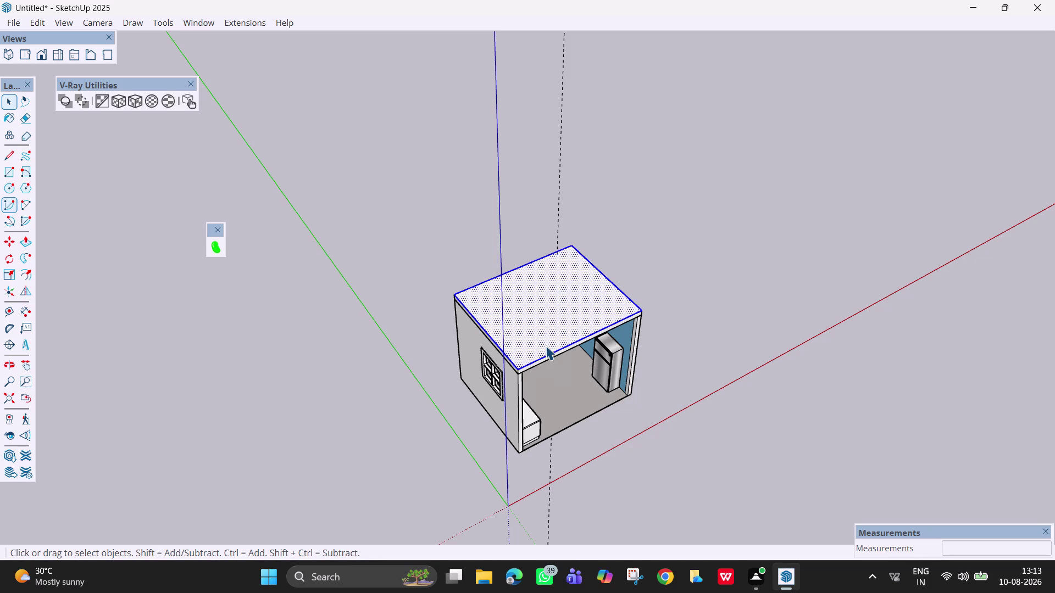
key(m)
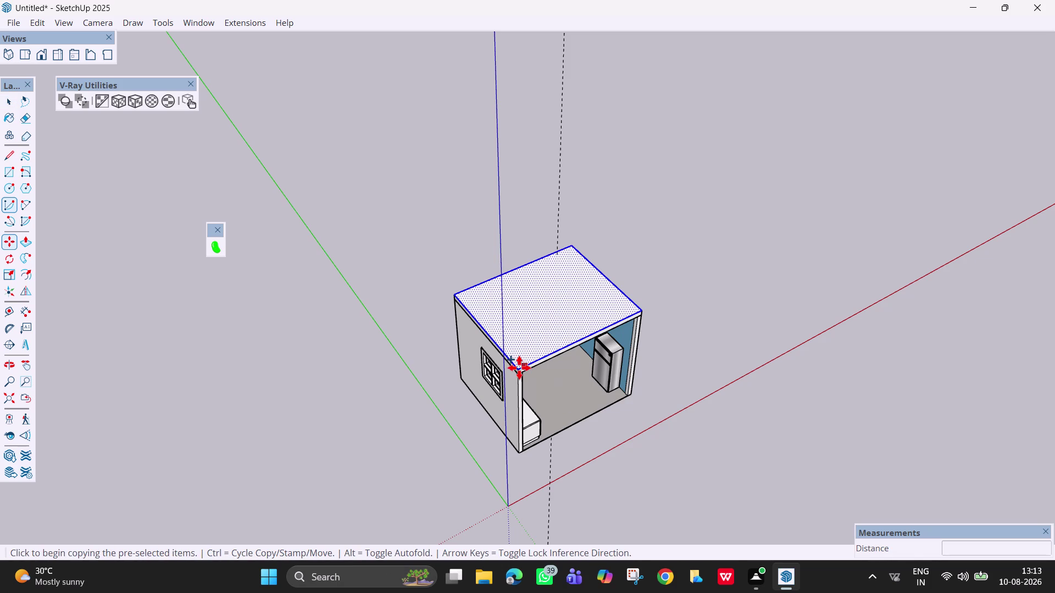
click(519, 368)
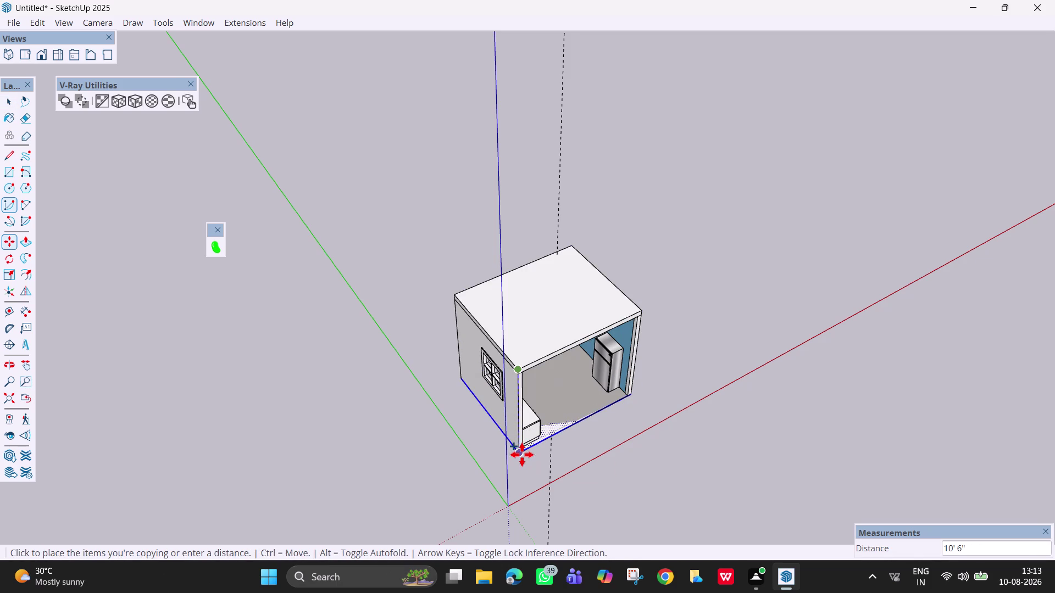
scroll(up, 3)
click(521, 455)
scroll(down, 3)
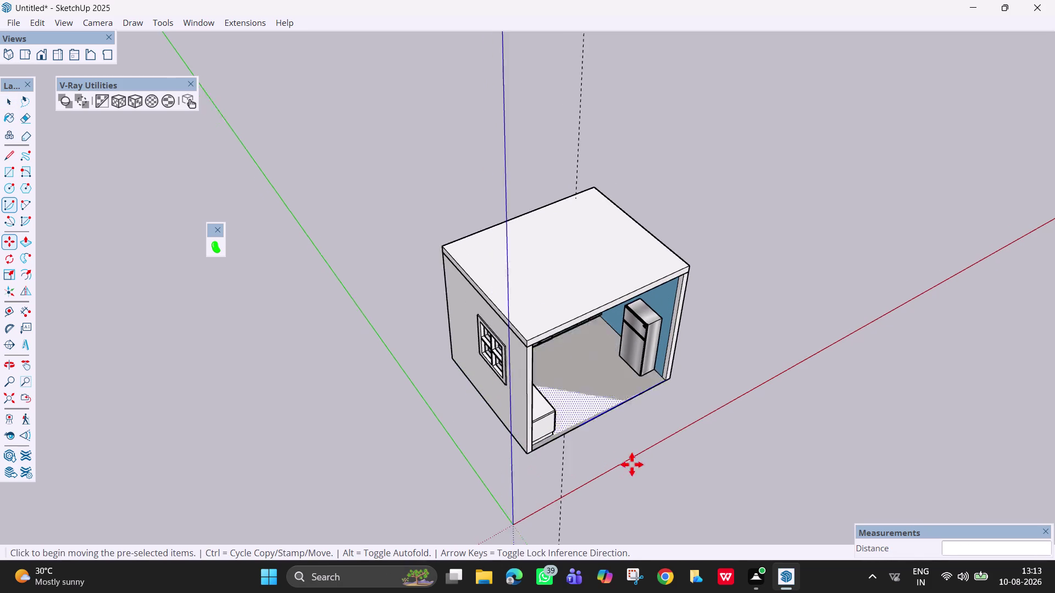
From underneath, push/pull the floor's bottom face down 4 inches.
middle_drag(618, 456, 466, 331)
scroll(up, 3)
middle_drag(586, 415, 497, 306)
middle_drag(588, 449, 570, 435)
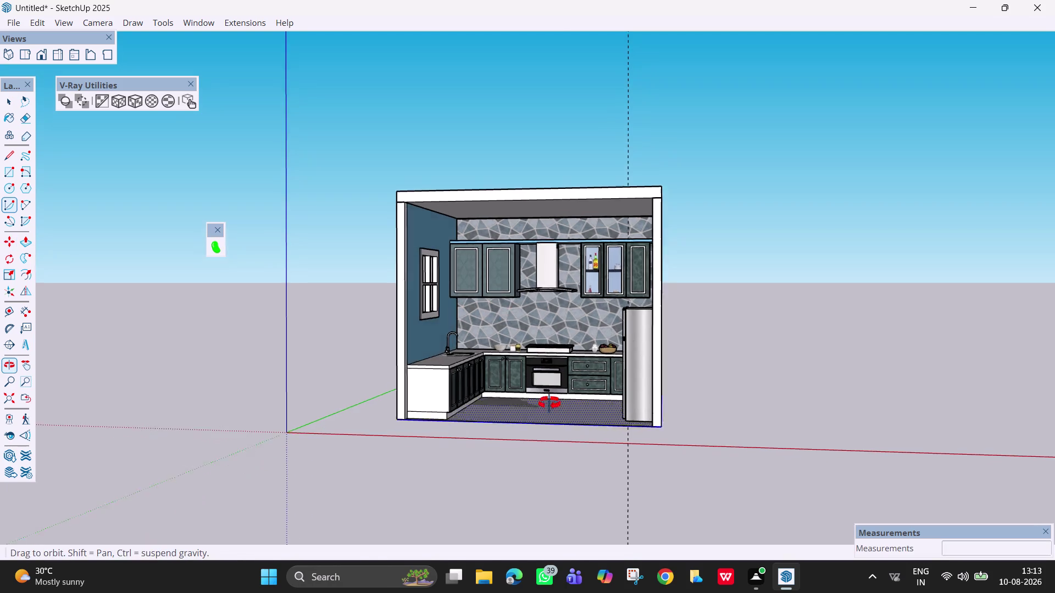
middle_drag(570, 435, 537, 249)
key(space)
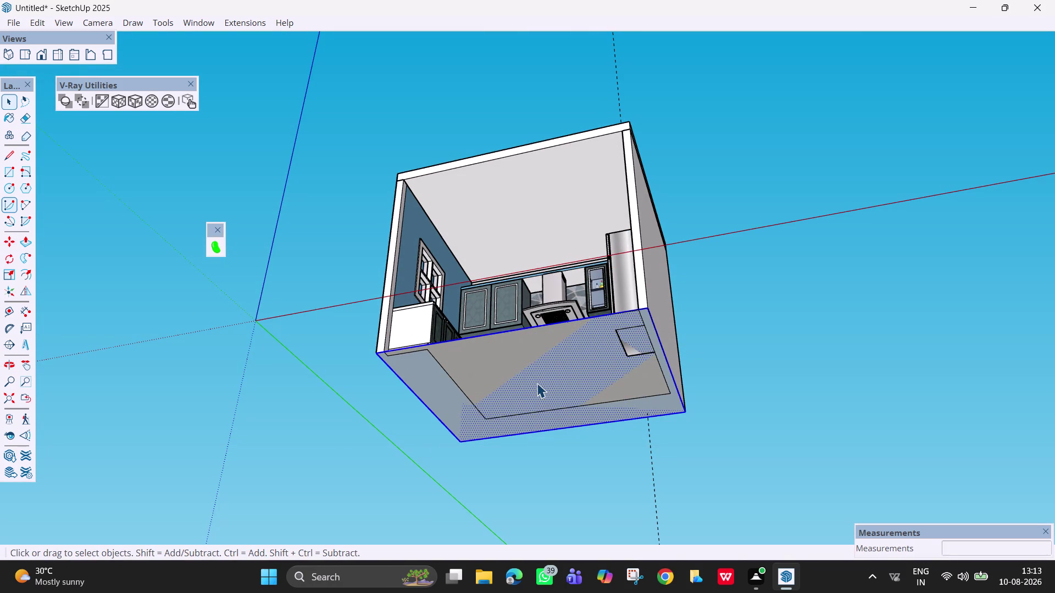
click(535, 384)
key(p)
click(535, 385)
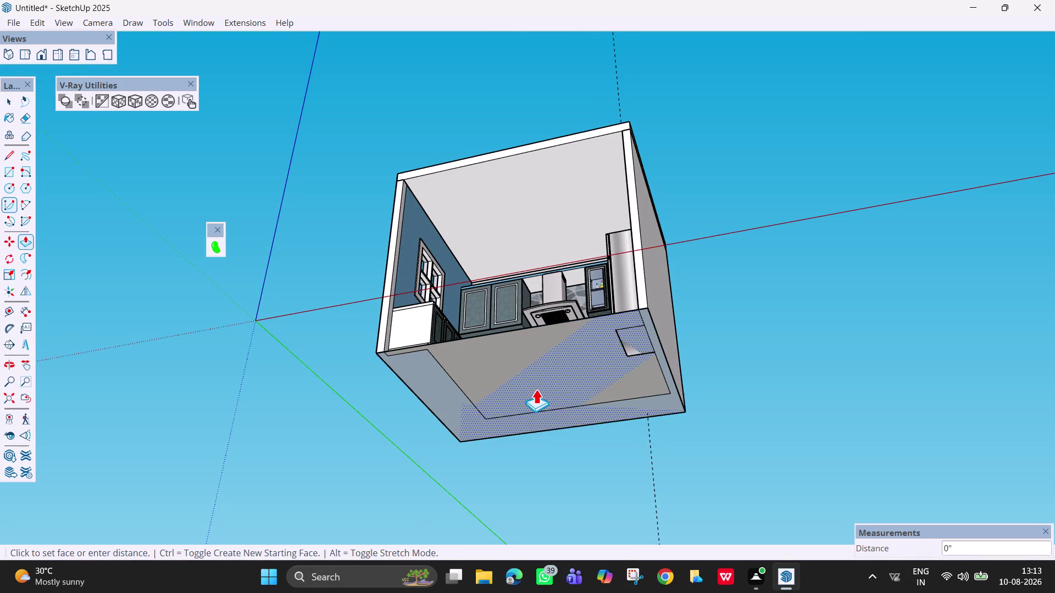
key(4)
key(Return)
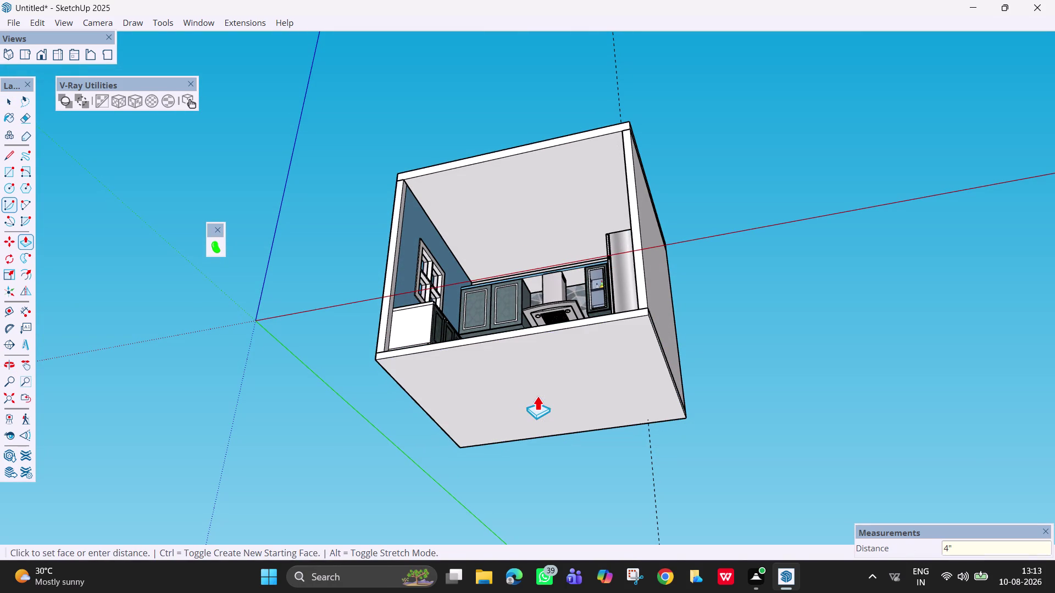
Orbit back up to view the kitchen interior.
scroll(down, 3)
middle_drag(581, 314, 759, 592)
middle_drag(652, 242, 697, 356)
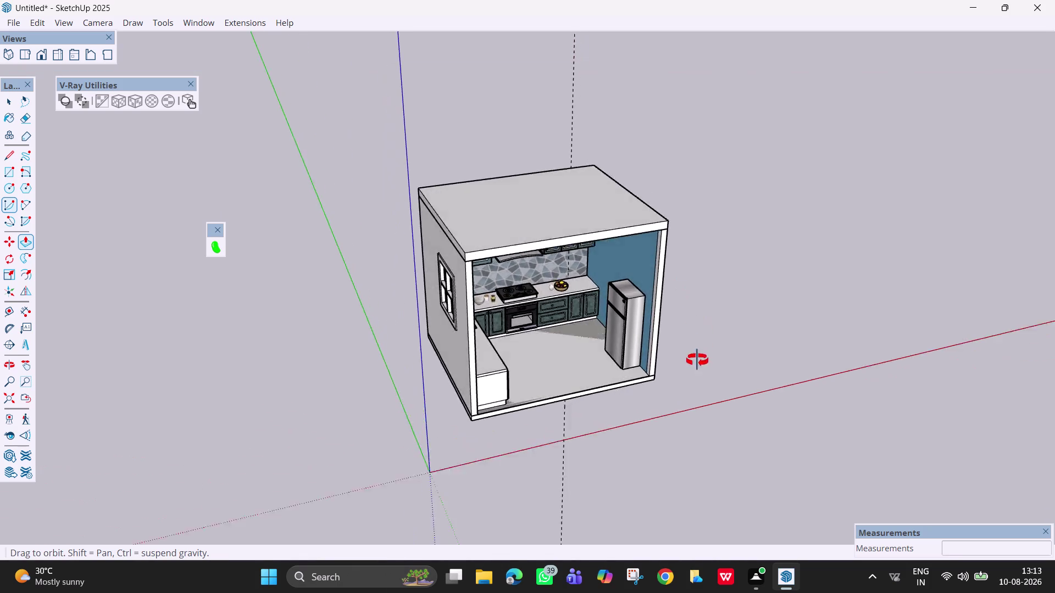
middle_drag(698, 356, 607, 461)
scroll(up, 3)
middle_drag(622, 247, 593, 91)
key(Escape)
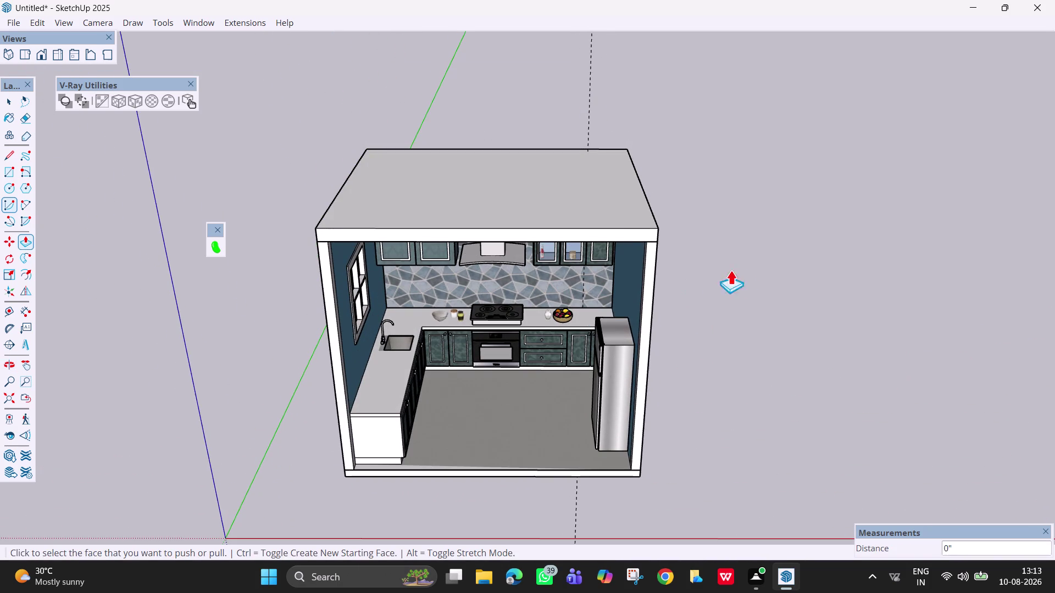
Orbit the view to face the kitchen straight on.
key(space)
middle_drag(585, 408, 612, 381)
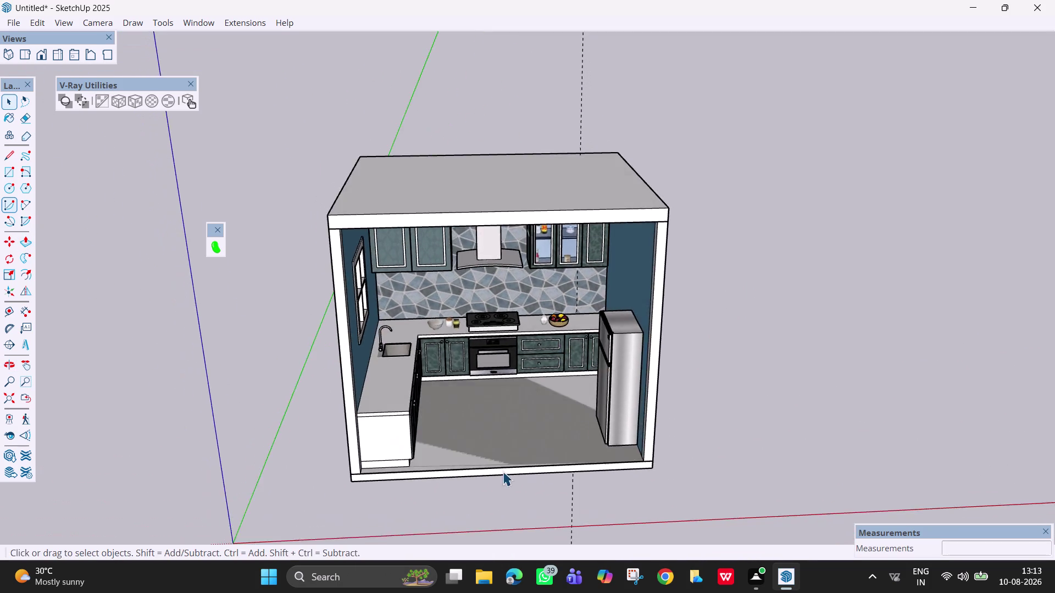
scroll(up, 3)
scroll(up, 3)
middle_drag(524, 412, 528, 466)
click(533, 420)
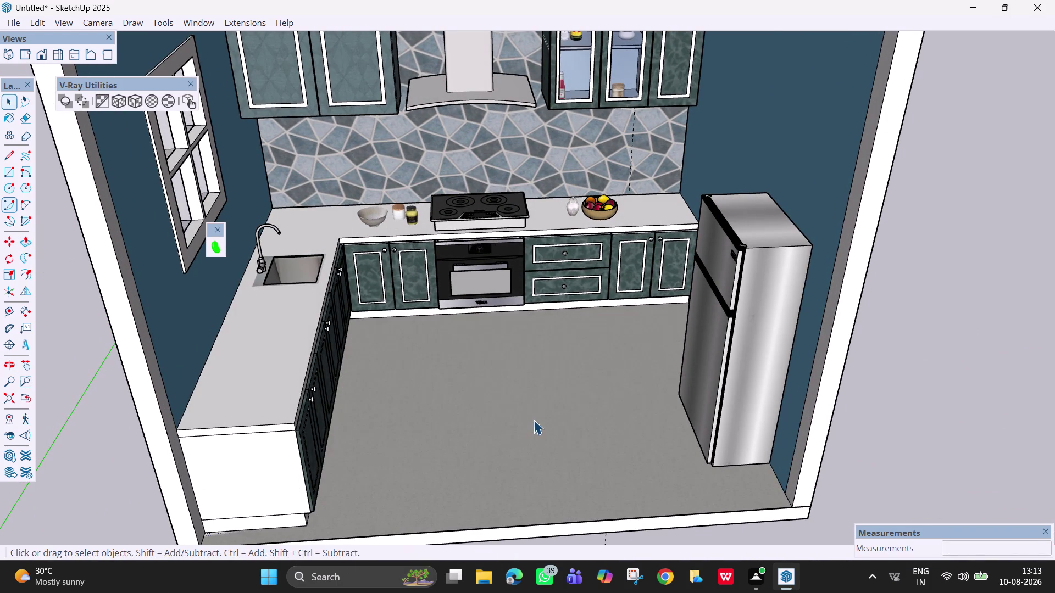
click(598, 463)
scroll(down, 3)
middle_drag(550, 419, 500, 432)
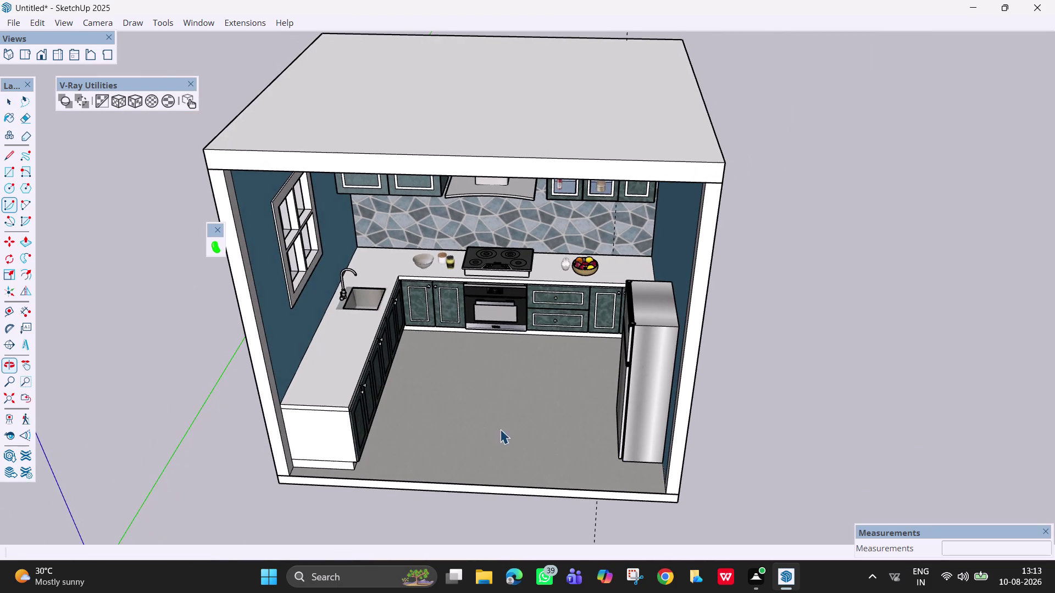
middle_drag(533, 394, 546, 253)
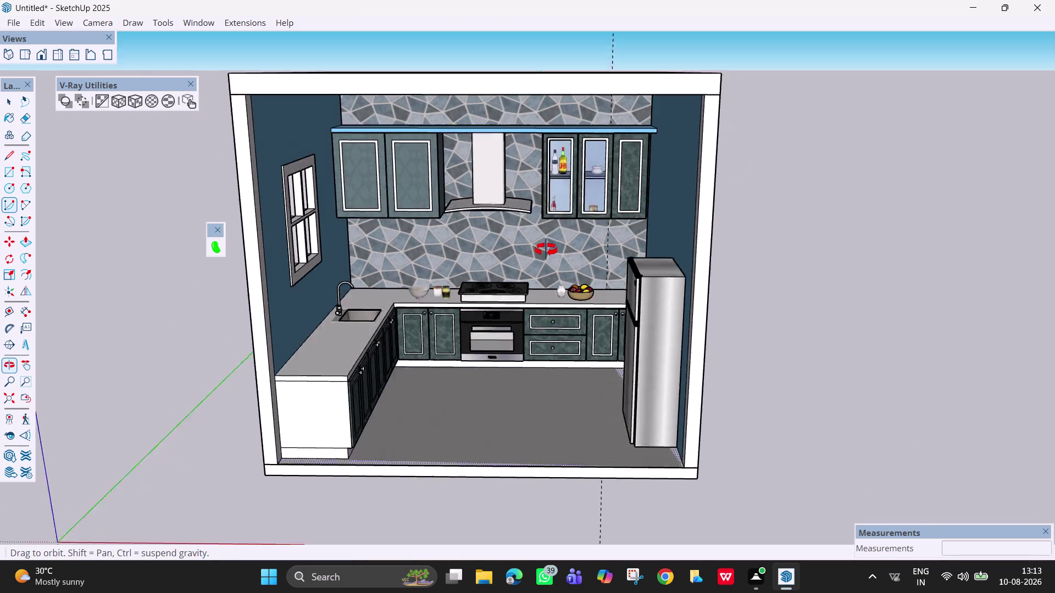
middle_drag(546, 252, 560, 237)
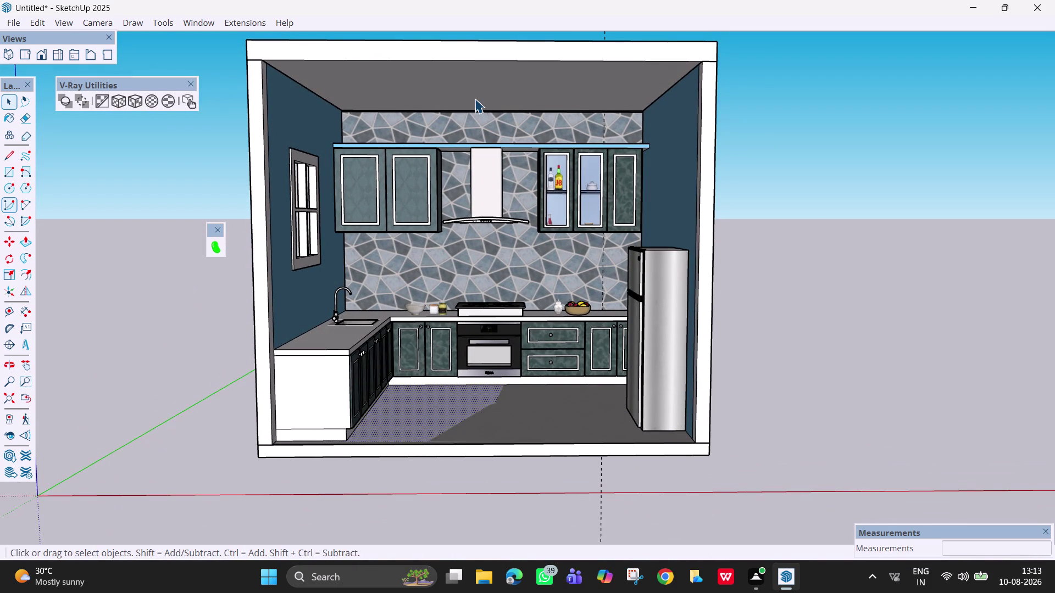
Offset the ceiling face inward to draw an inner rectangle.
key(f)
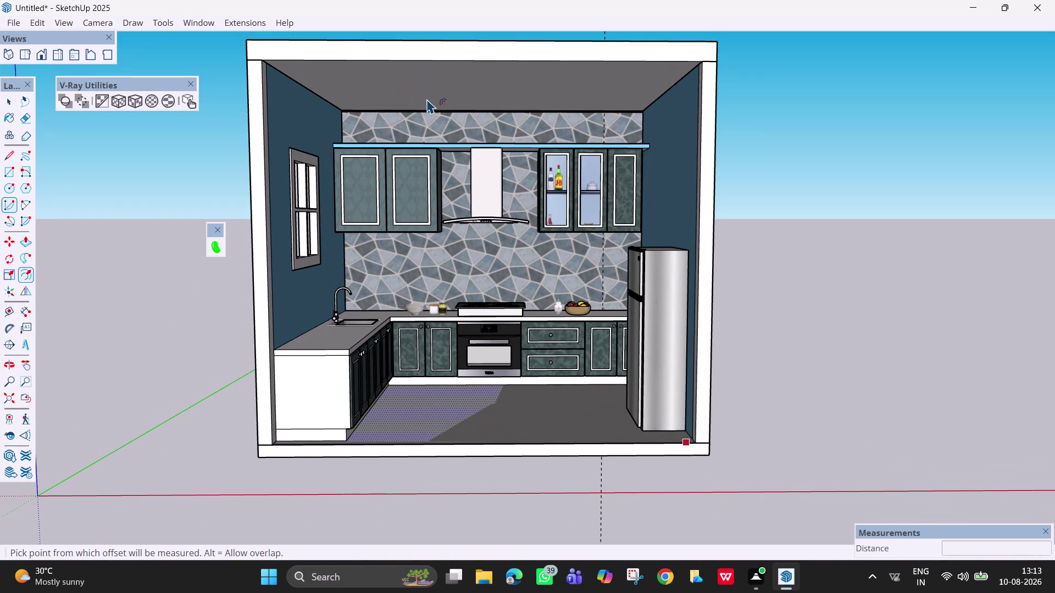
middle_drag(429, 100, 475, 36)
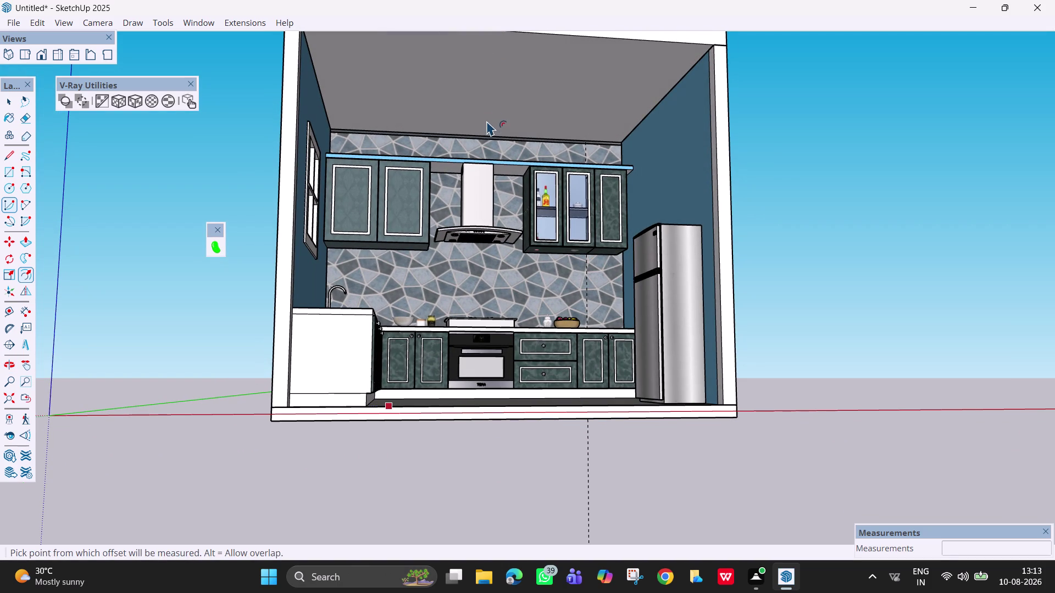
key(Escape)
key(Escape)
key(Escape)
key(space)
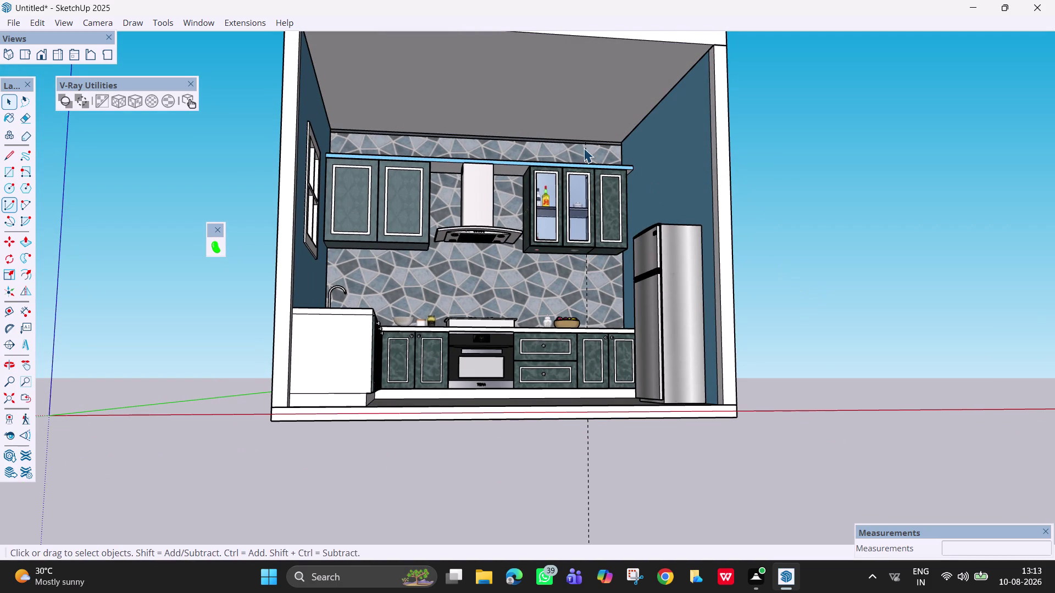
click(568, 88)
key(f)
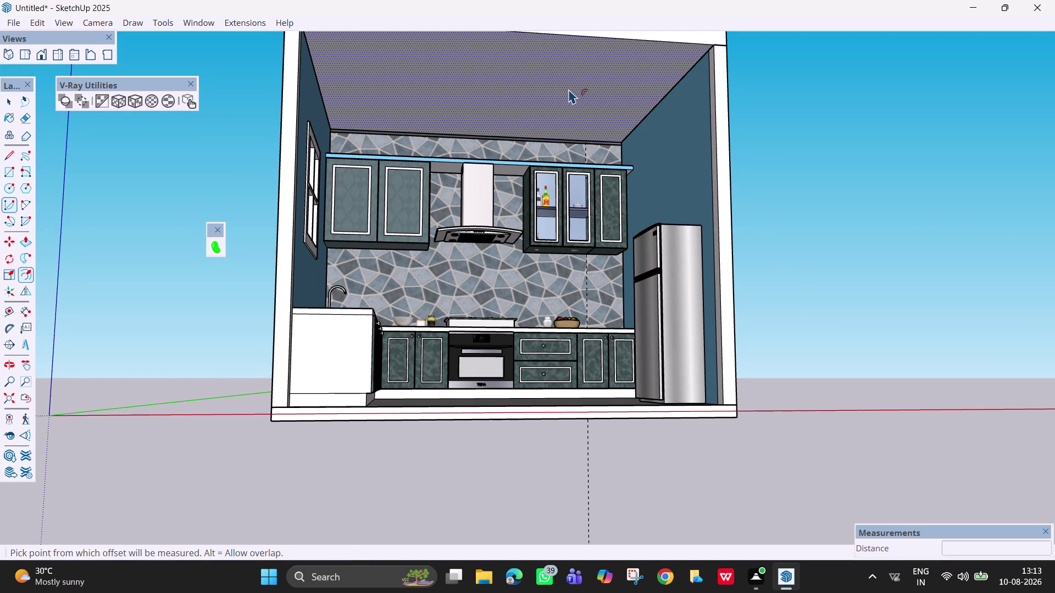
click(568, 89)
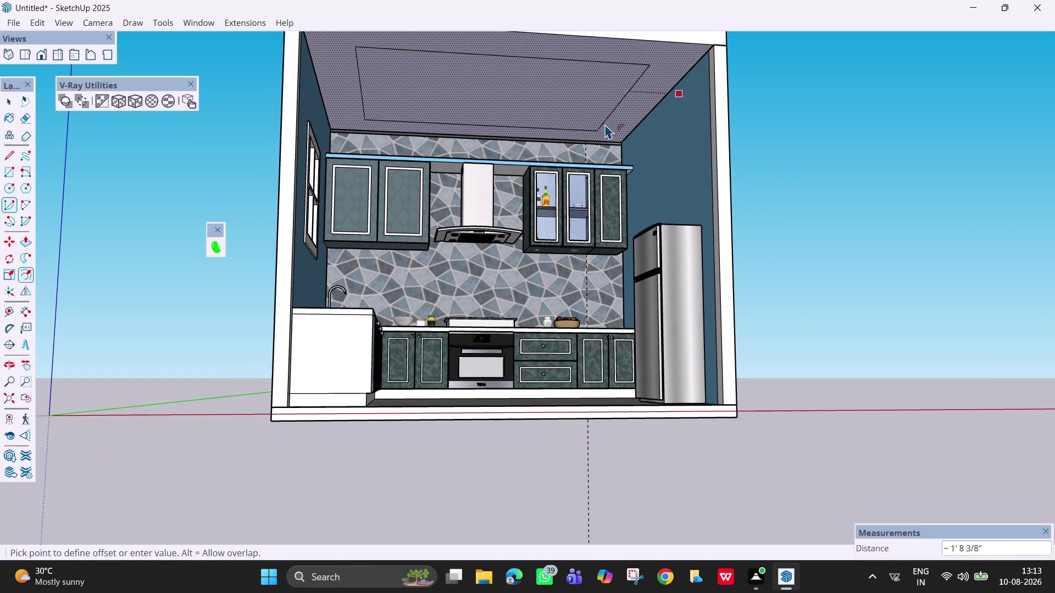
scroll(down, 3)
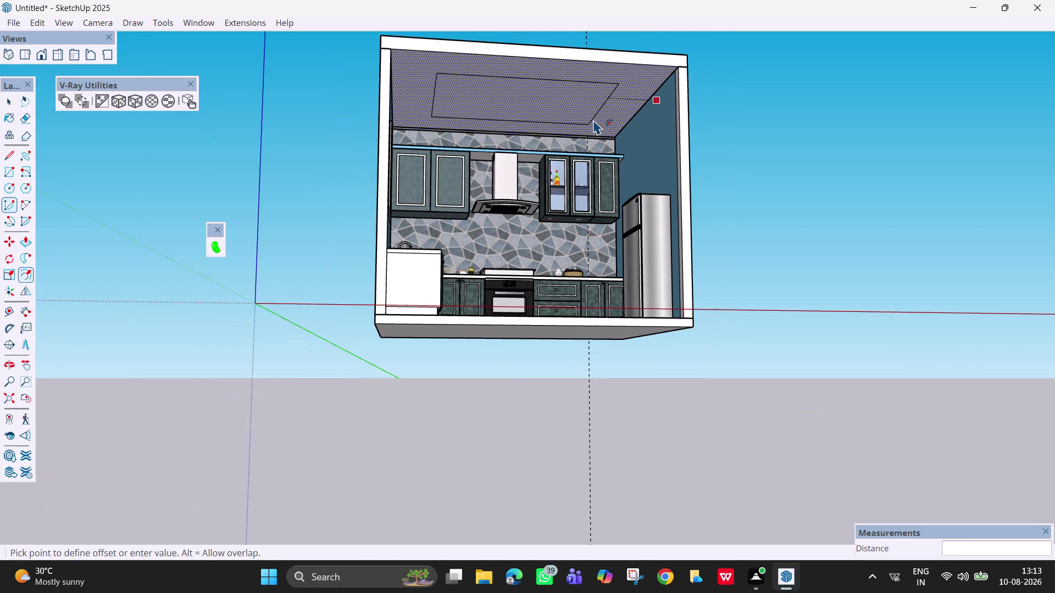
click(601, 121)
Push the inner ceiling rectangle up 3 inches.
middle_drag(556, 115, 536, 144)
key(p)
key(space)
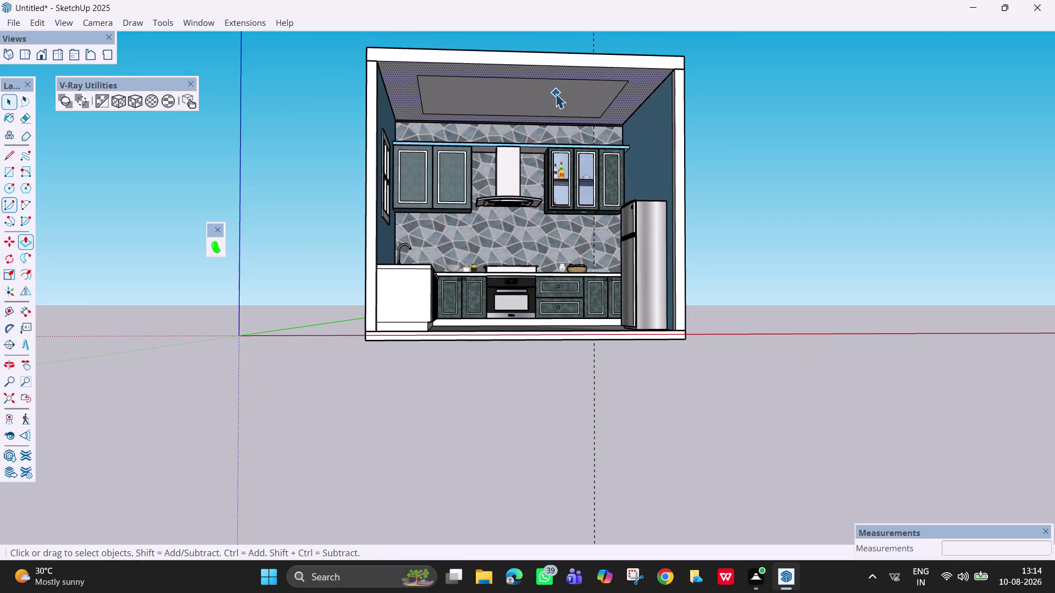
text(p)
click(555, 94)
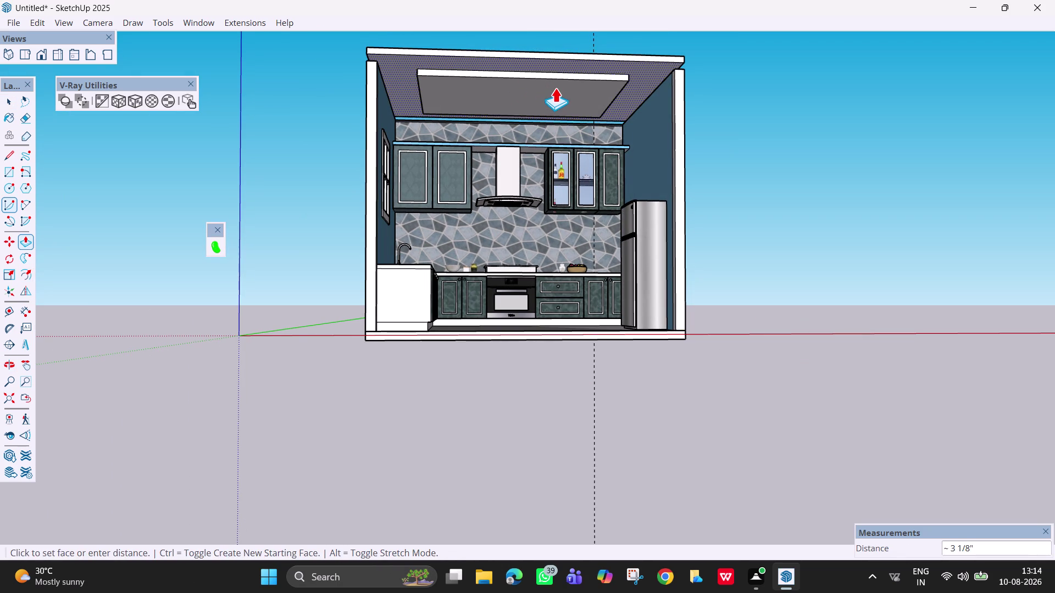
key(Escape)
click(547, 98)
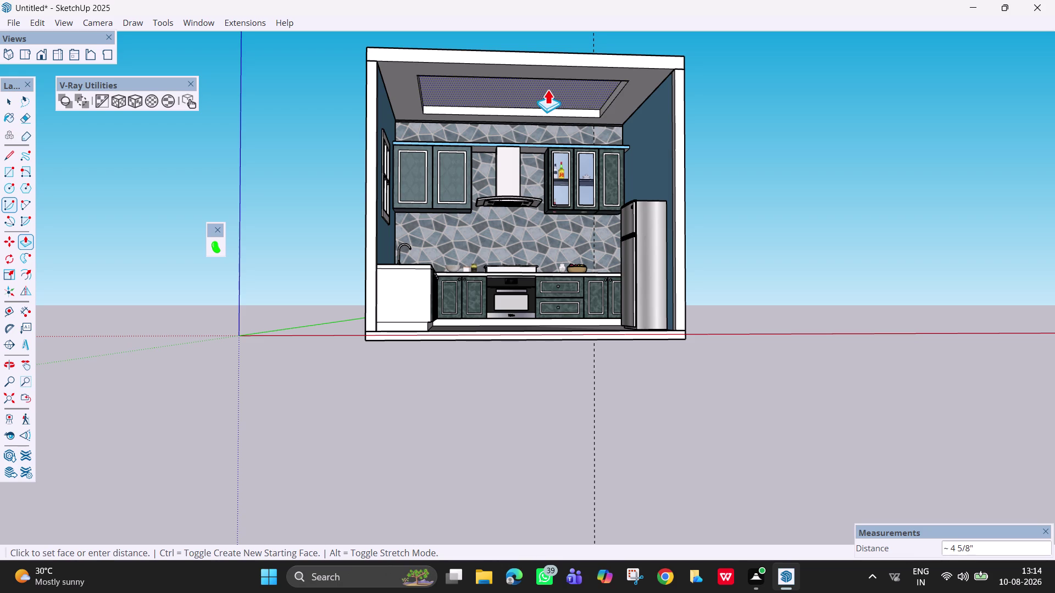
key(3)
key(Return)
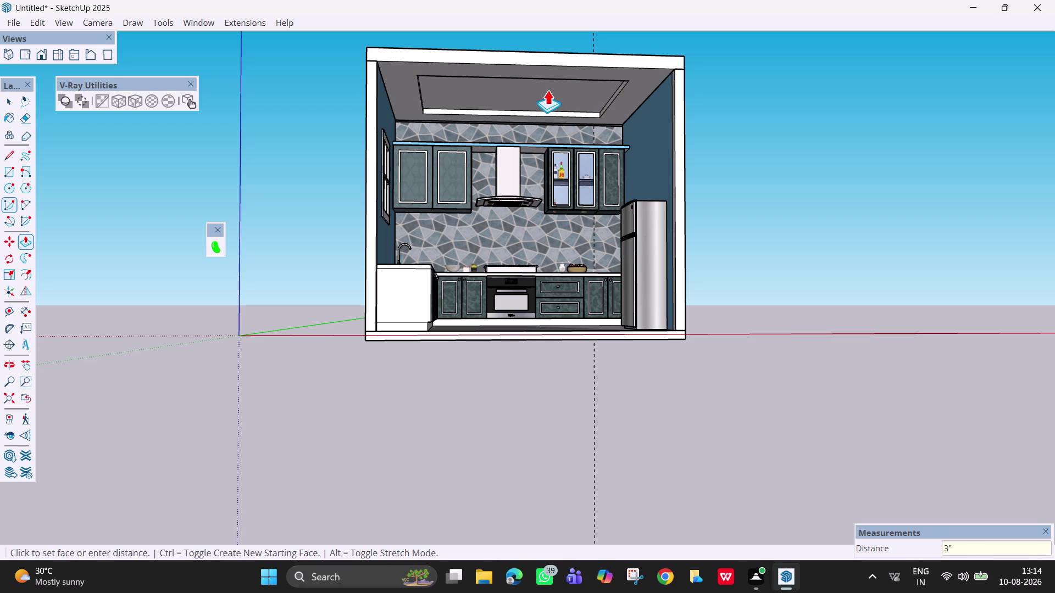
Pan and zoom back out to see the whole kitchen.
scroll(down, 3)
middle_drag(541, 158, 448, 171)
scroll(up, 3)
key(space)
scroll(down, 3)
middle_drag(607, 277, 657, 341)
scroll(down, 3)
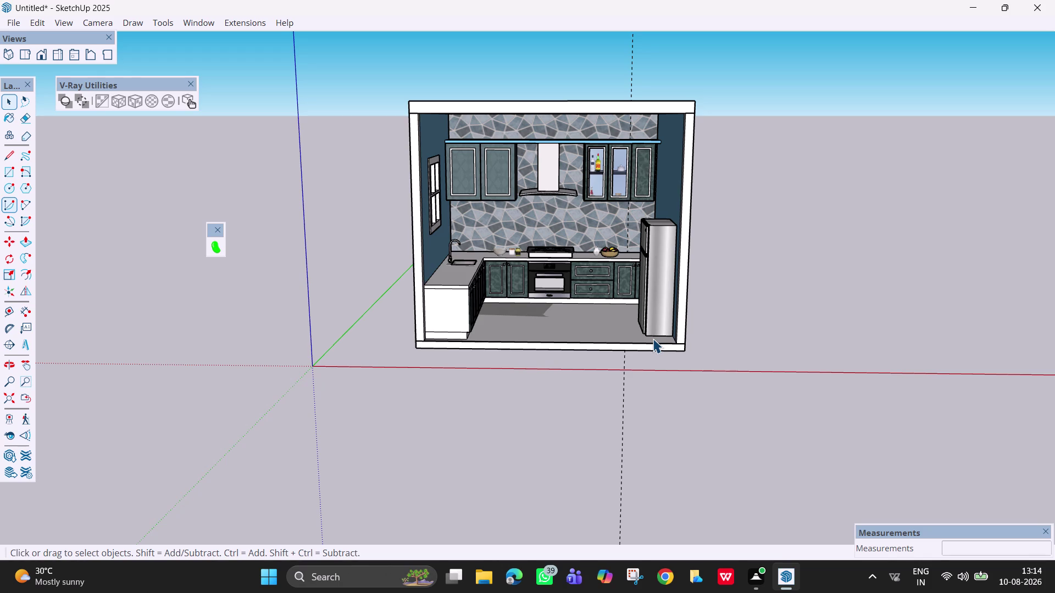
Select the floor face and show the Materials panel through Window > Default Tray.
middle_drag(720, 242, 685, 270)
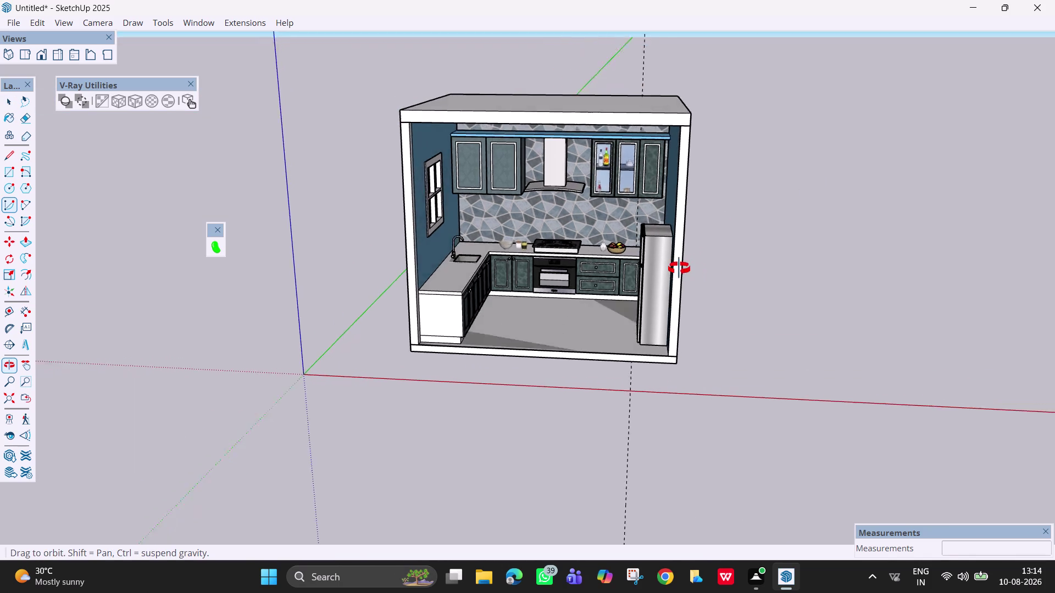
middle_drag(685, 270, 701, 251)
middle_drag(698, 287, 711, 419)
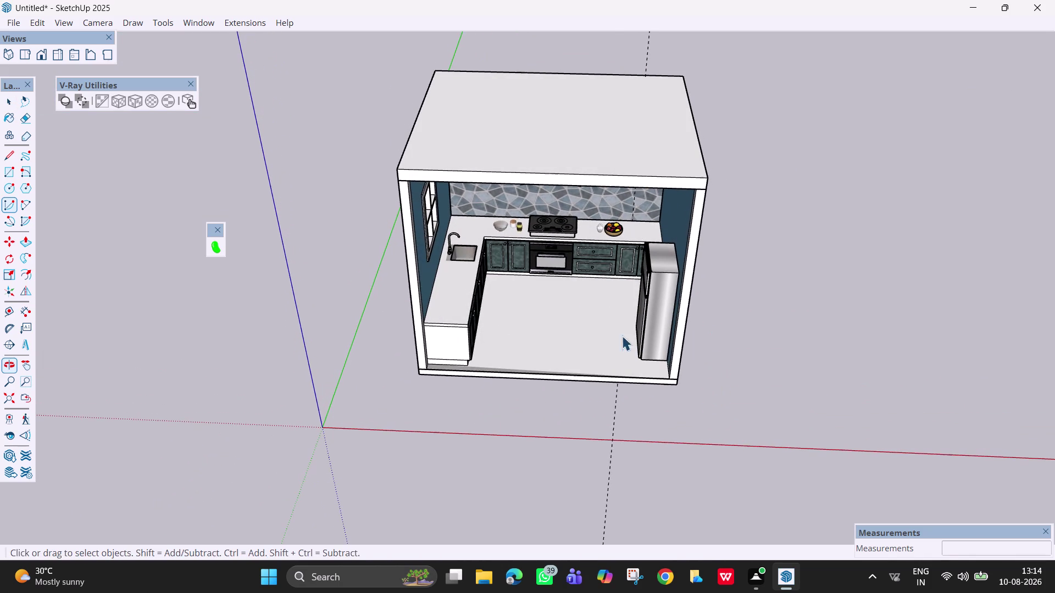
click(586, 317)
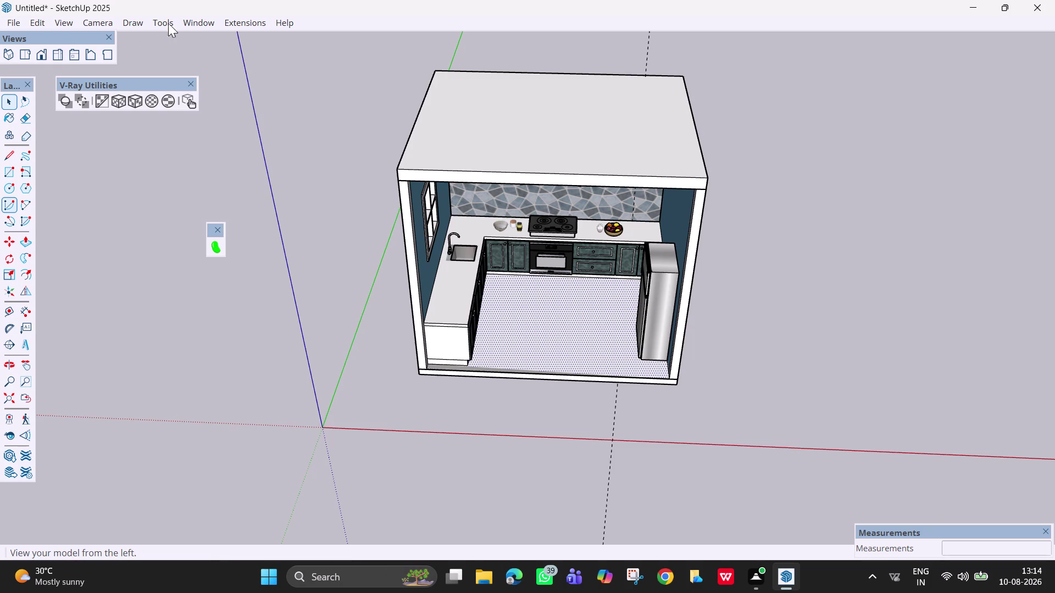
click(193, 23)
click(217, 46)
click(356, 44)
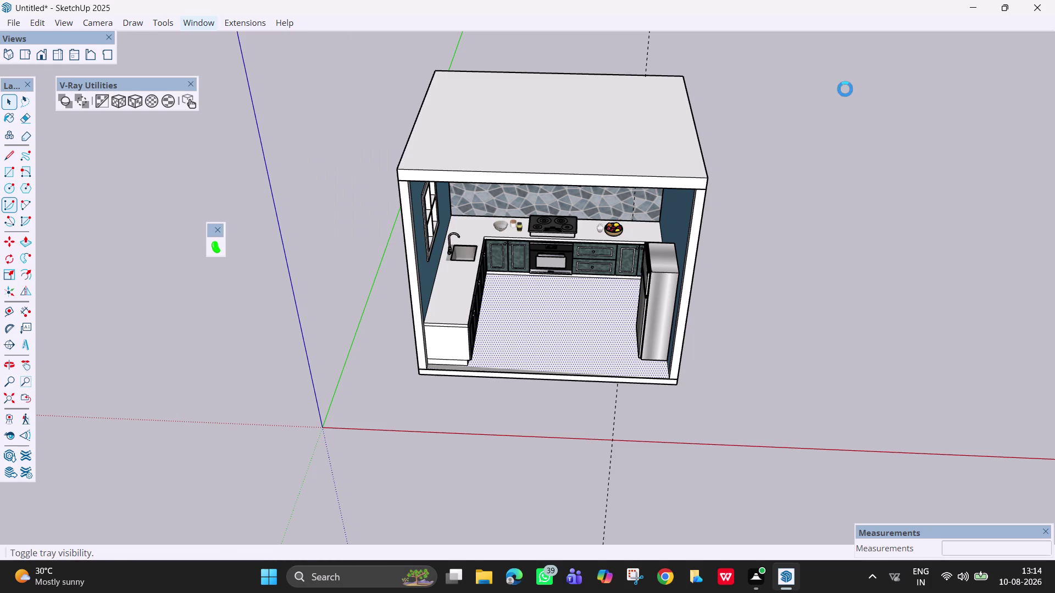
click(912, 62)
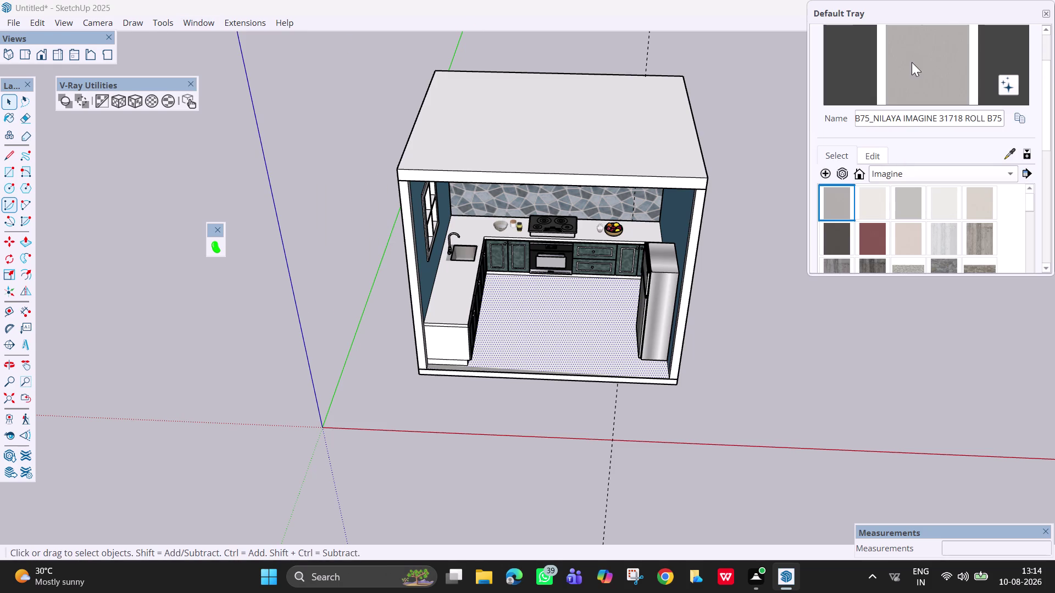
Sample a material from the model, then orbit closer to the kitchen interior.
click(1010, 154)
click(929, 74)
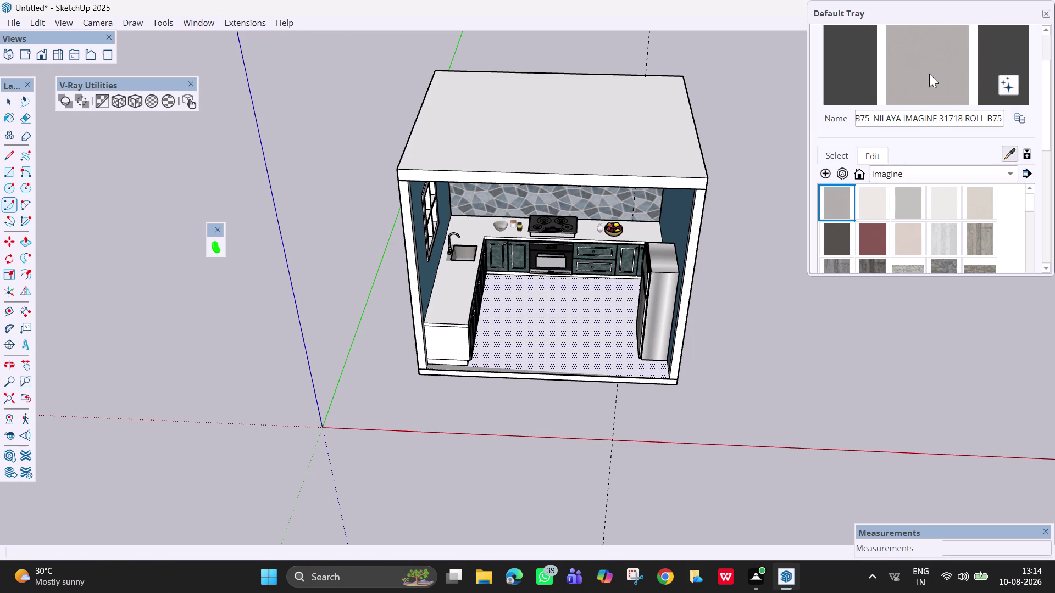
click(545, 323)
key(space)
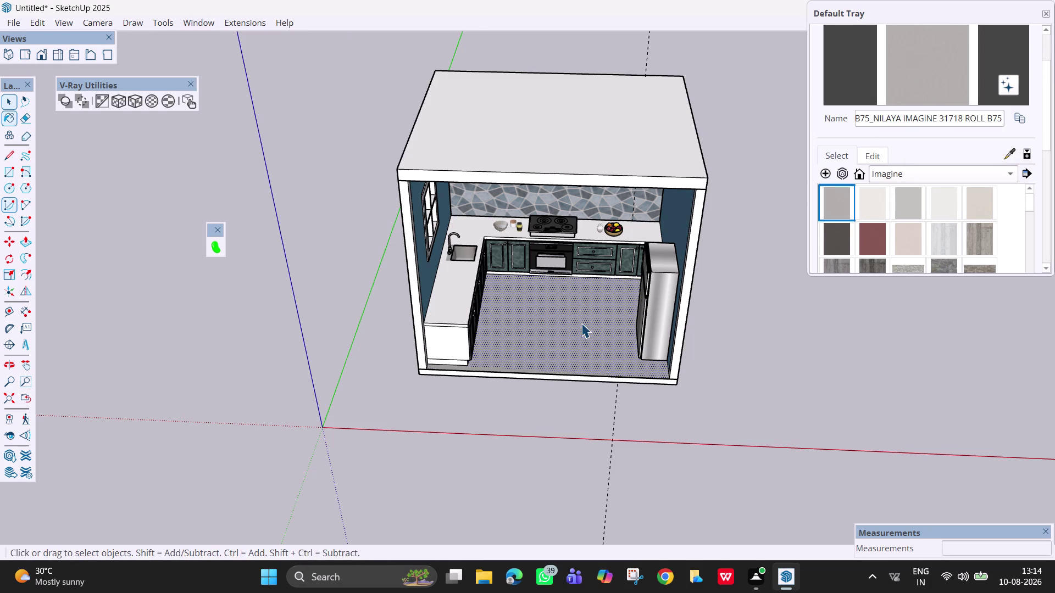
scroll(down, 3)
middle_drag(717, 376, 713, 325)
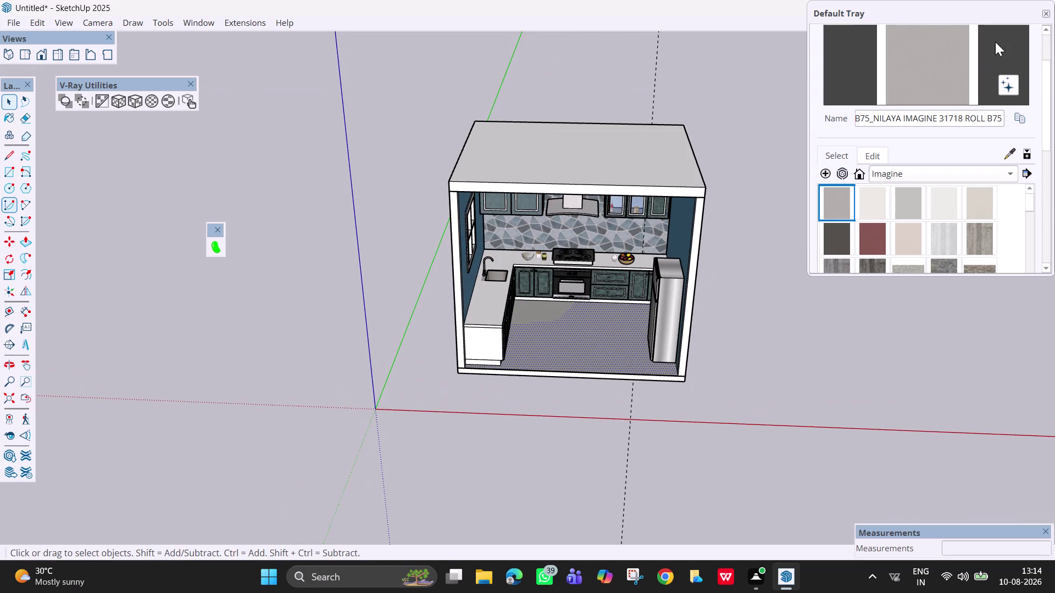
click(1048, 16)
middle_drag(660, 319, 553, 309)
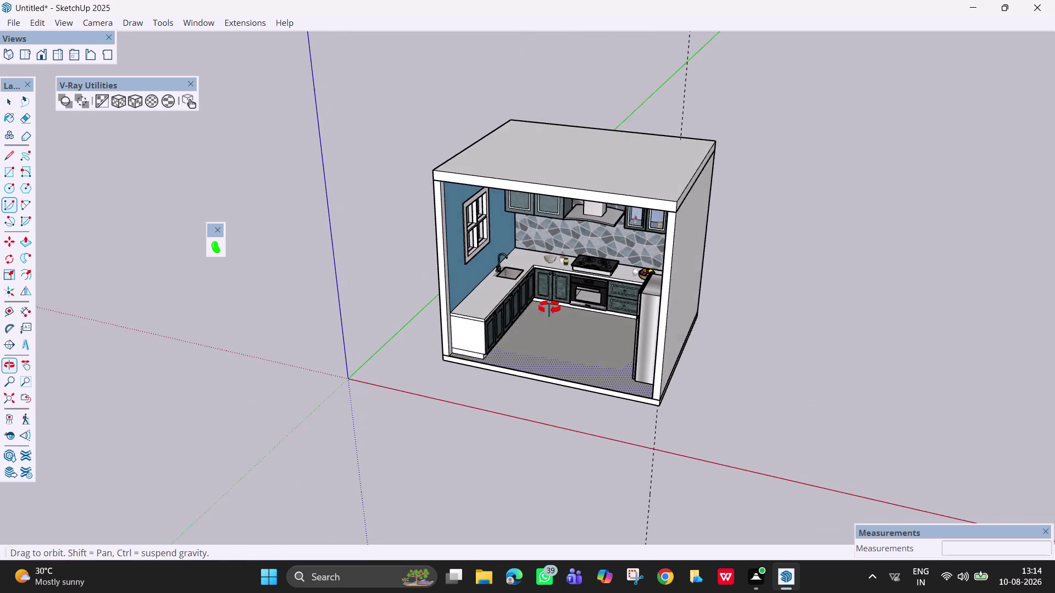
middle_drag(553, 309, 518, 282)
scroll(up, 3)
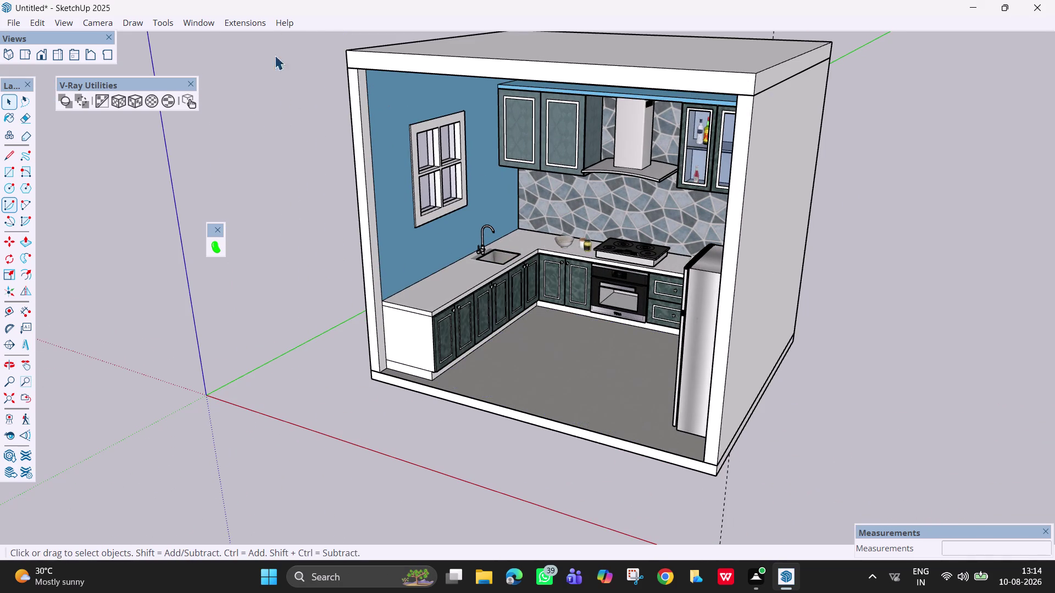
Display the Default Tray again to bring back the Materials panel.
click(198, 21)
click(224, 44)
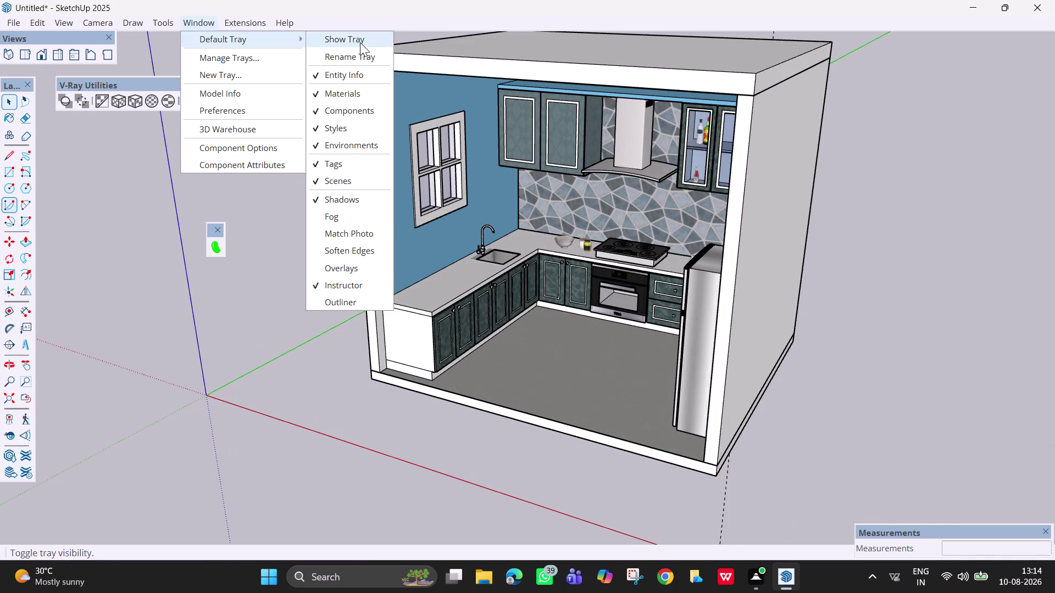
click(360, 42)
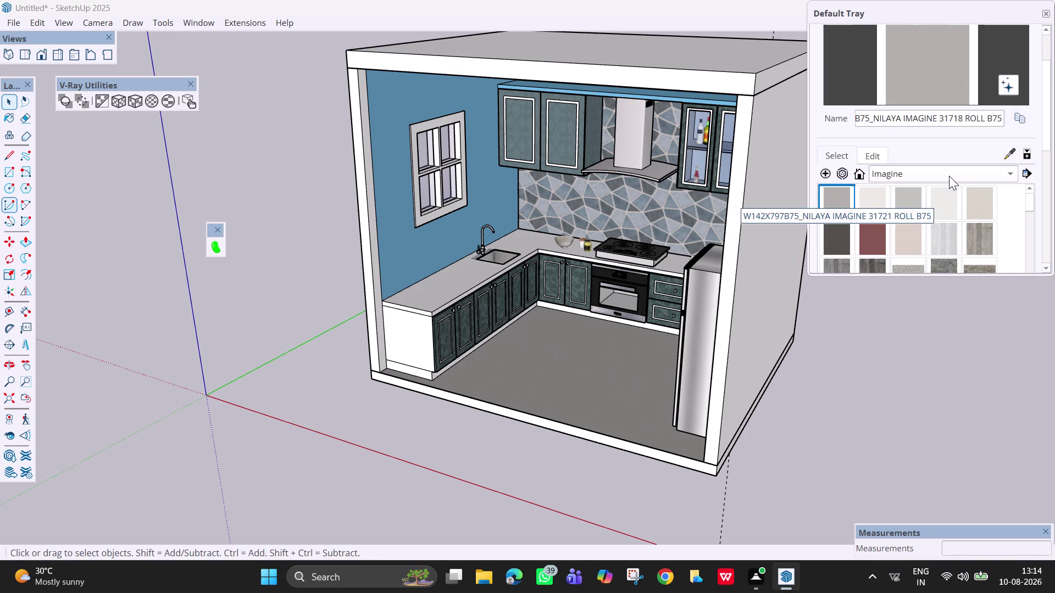
Paint the sink counter and end panel with the light grey laminate.
click(1006, 153)
click(558, 359)
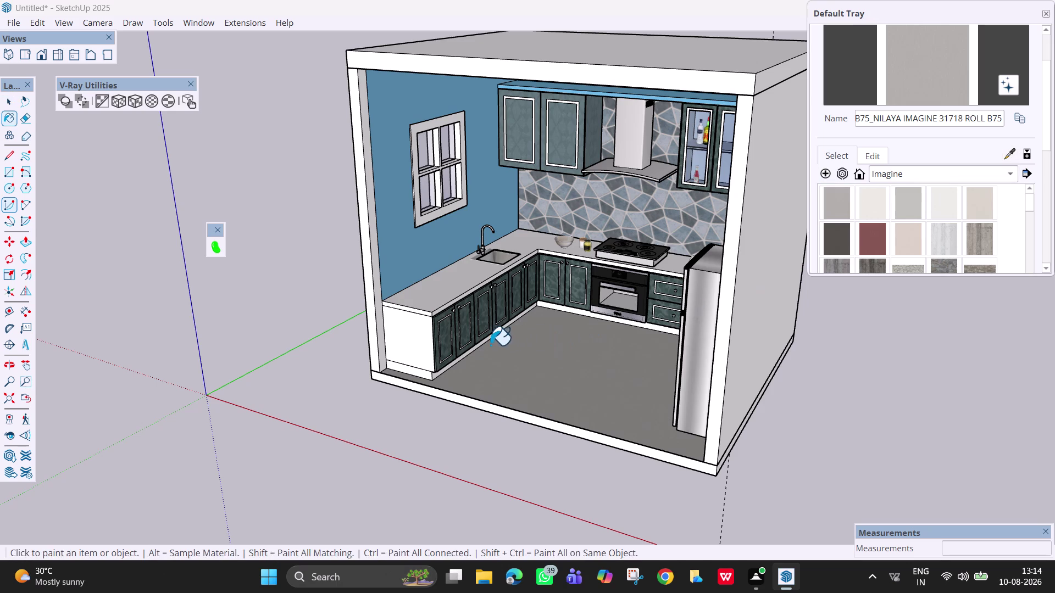
scroll(up, 3)
middle_drag(515, 349, 569, 231)
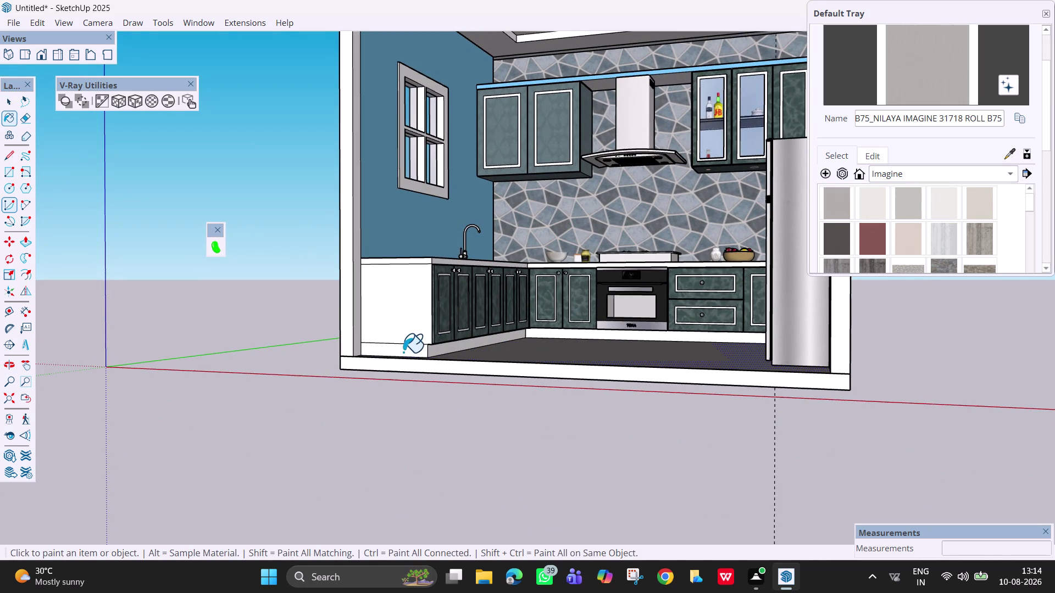
click(404, 353)
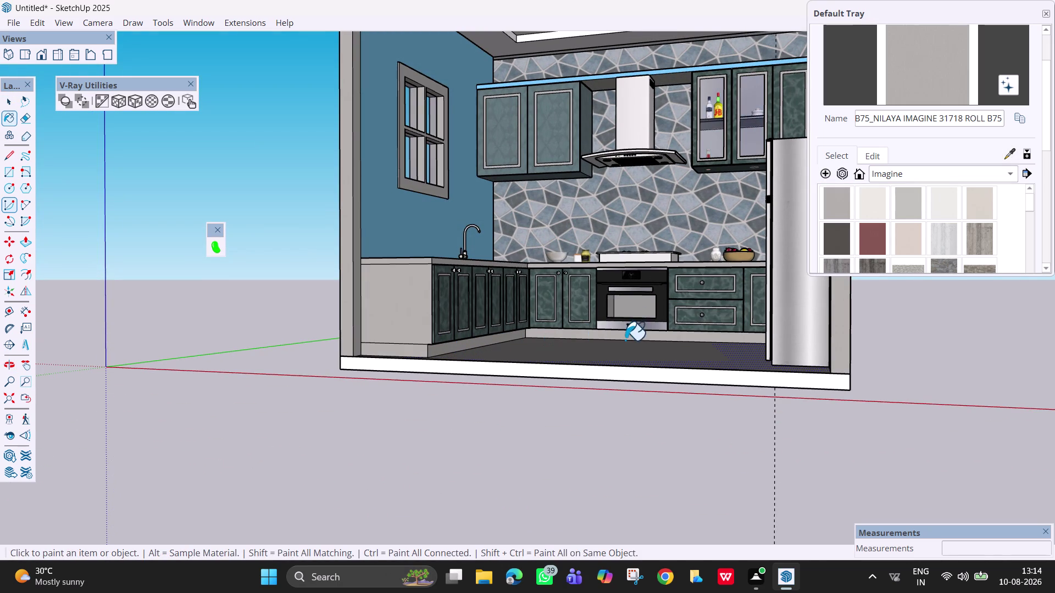
Orbit out to view the whole room front-on.
scroll(down, 3)
middle_drag(629, 339, 690, 391)
scroll(down, 3)
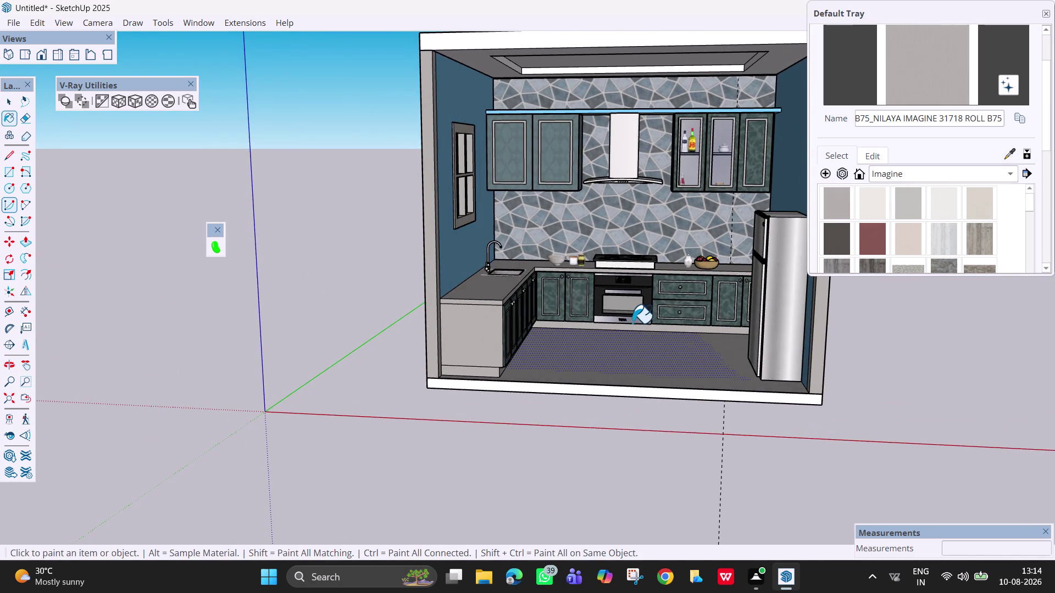
scroll(down, 3)
middle_drag(631, 323, 440, 323)
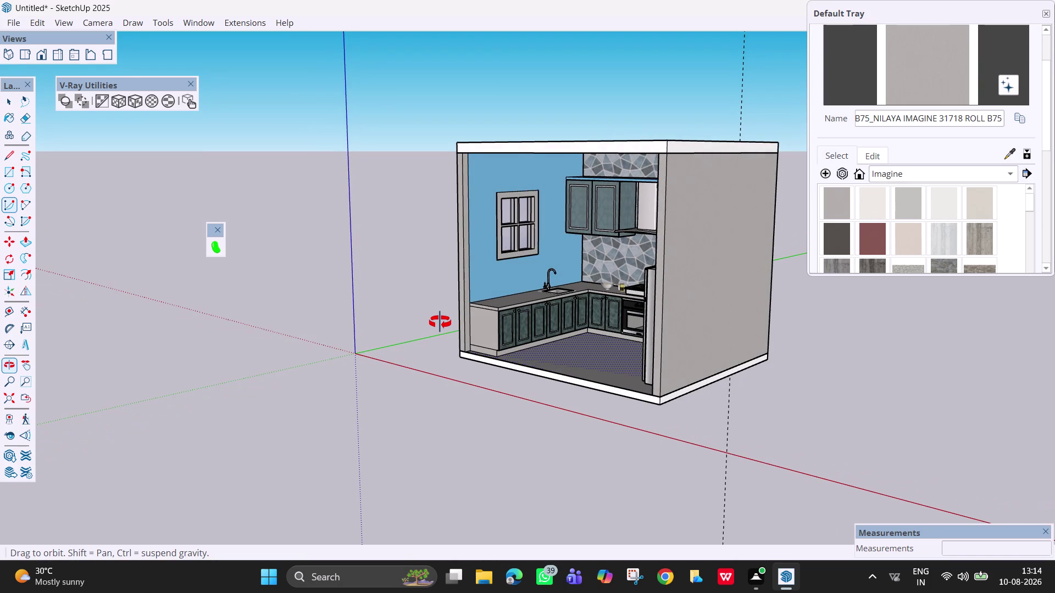
middle_drag(440, 323, 662, 364)
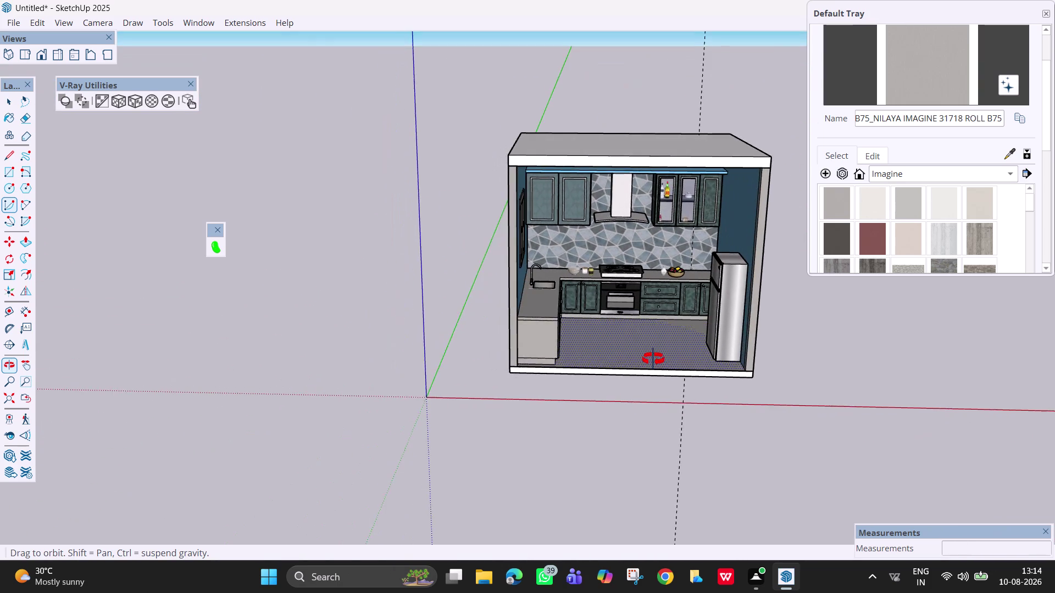
middle_drag(661, 364, 646, 356)
Double-click the room model to try selecting all of it.
key(space)
key(space)
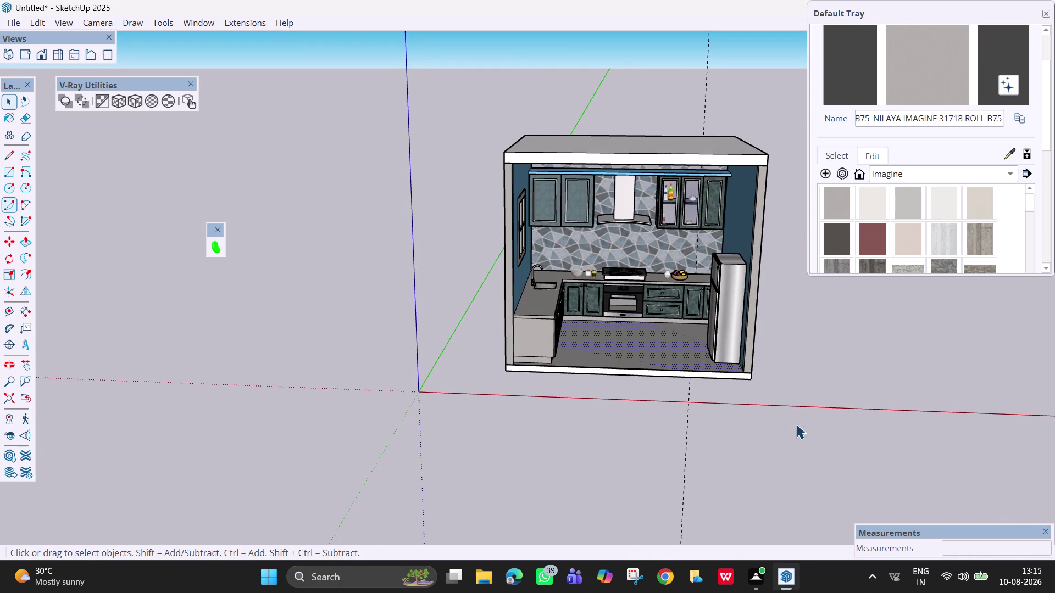
click(806, 429)
click(651, 334)
double_click(647, 332)
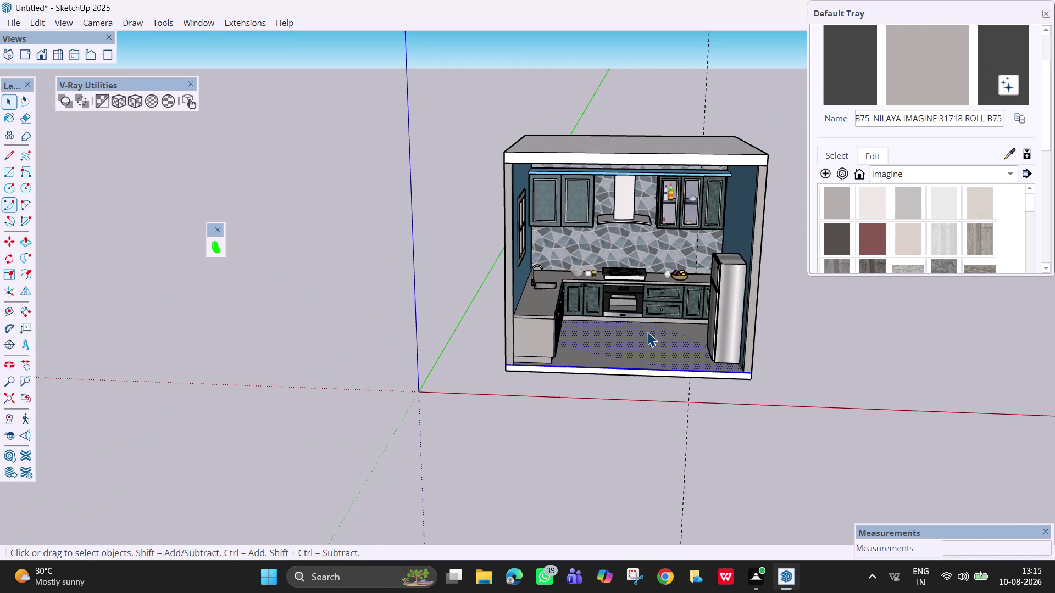
double_click(669, 294)
click(670, 294)
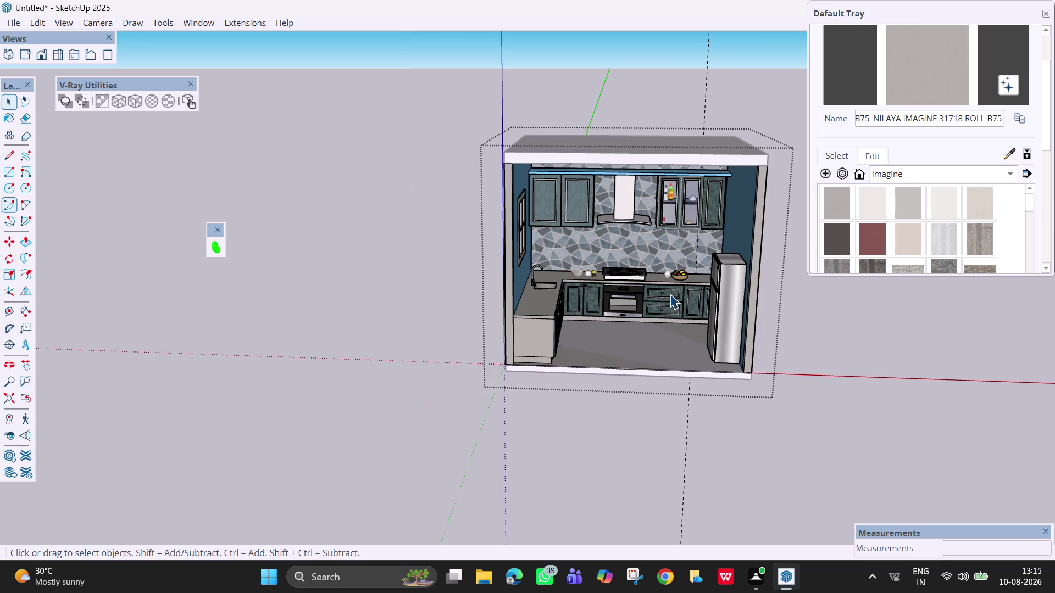
double_click(670, 294)
key(Escape)
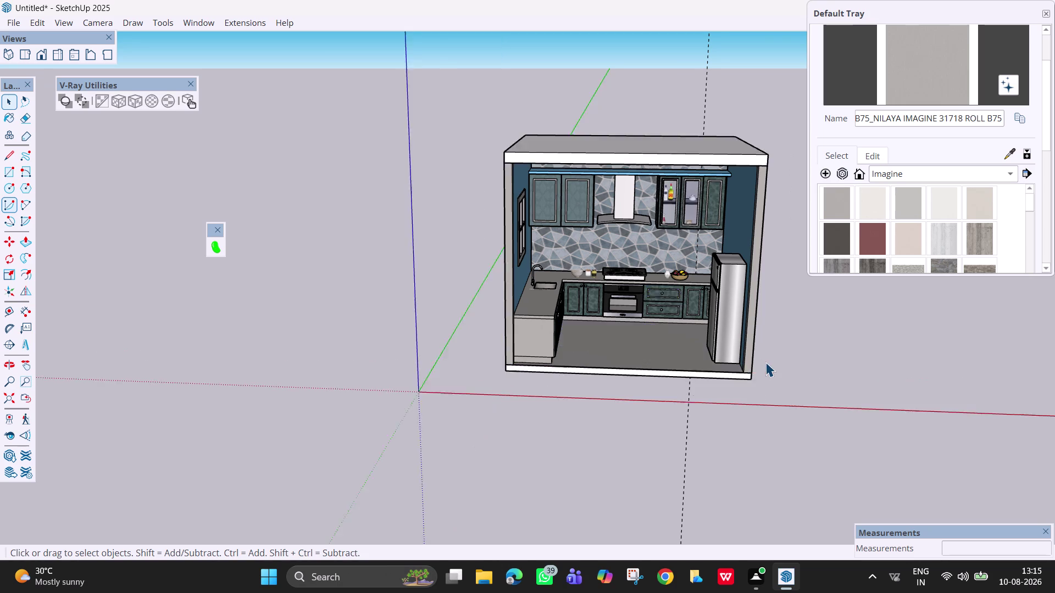
Select all of the room's geometry from the room model's context menu.
scroll(down, 3)
middle_drag(766, 362, 727, 376)
click(741, 358)
scroll(down, 3)
click(744, 357)
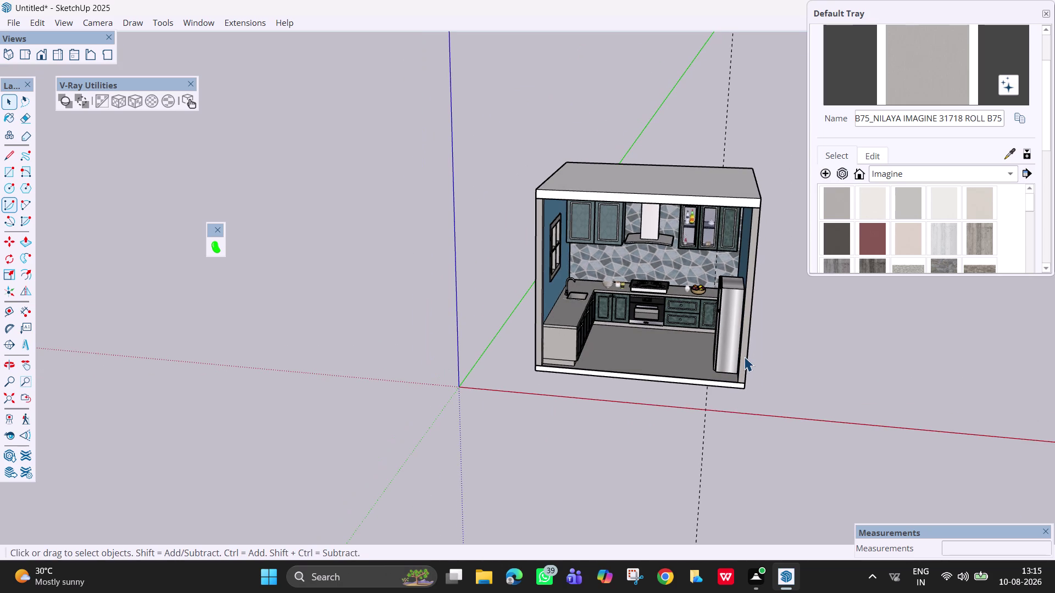
right_click(744, 357)
click(807, 146)
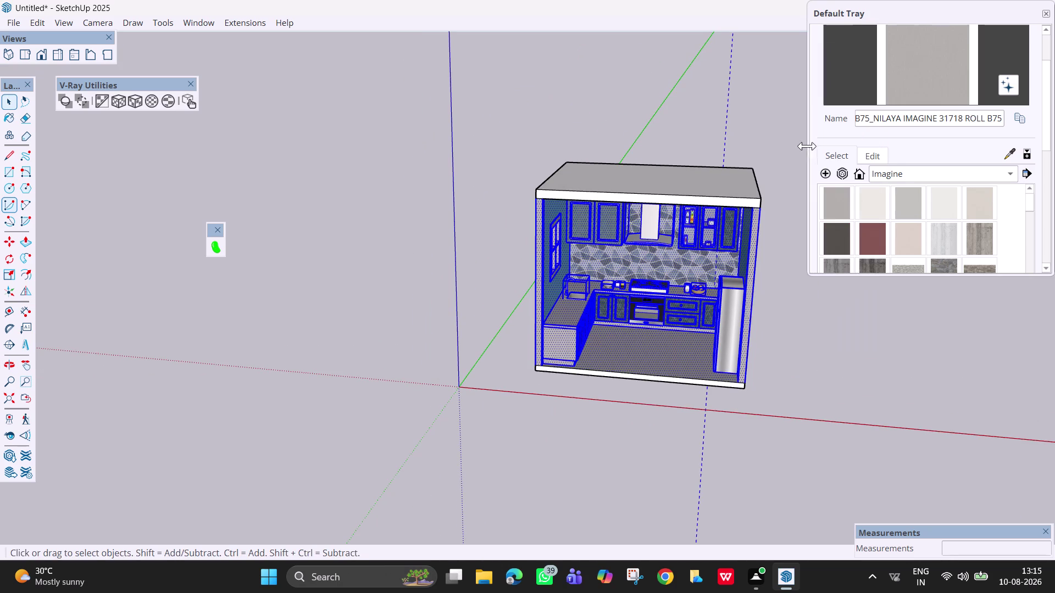
Zoom to the sink counter, sample the cabinet door's teal texture, and paint the end panel.
key(space)
click(844, 402)
middle_drag(623, 333, 621, 322)
scroll(up, 3)
middle_drag(621, 321, 570, 291)
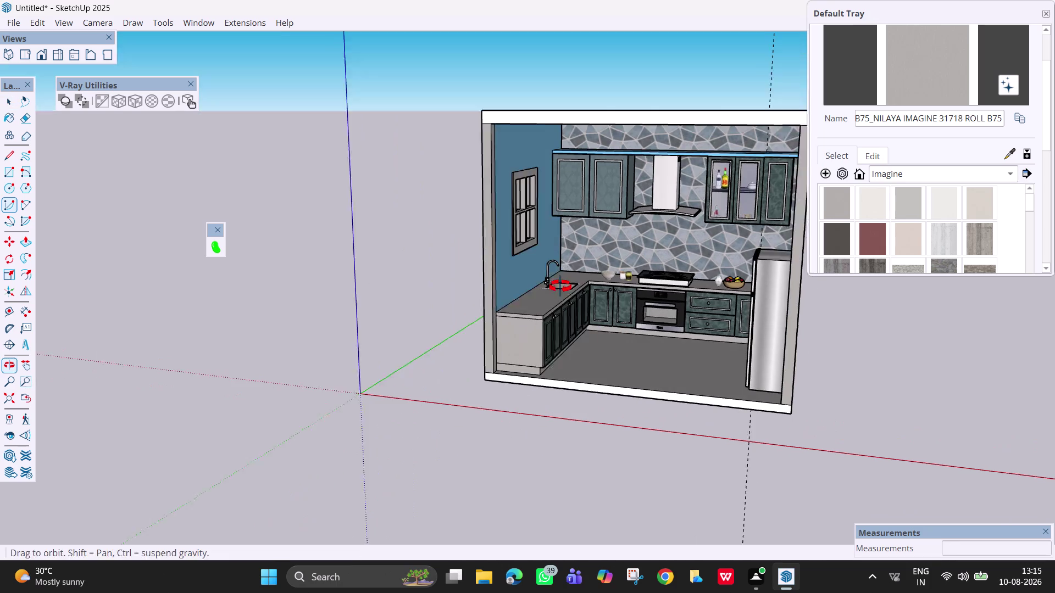
middle_drag(570, 290, 556, 284)
scroll(up, 3)
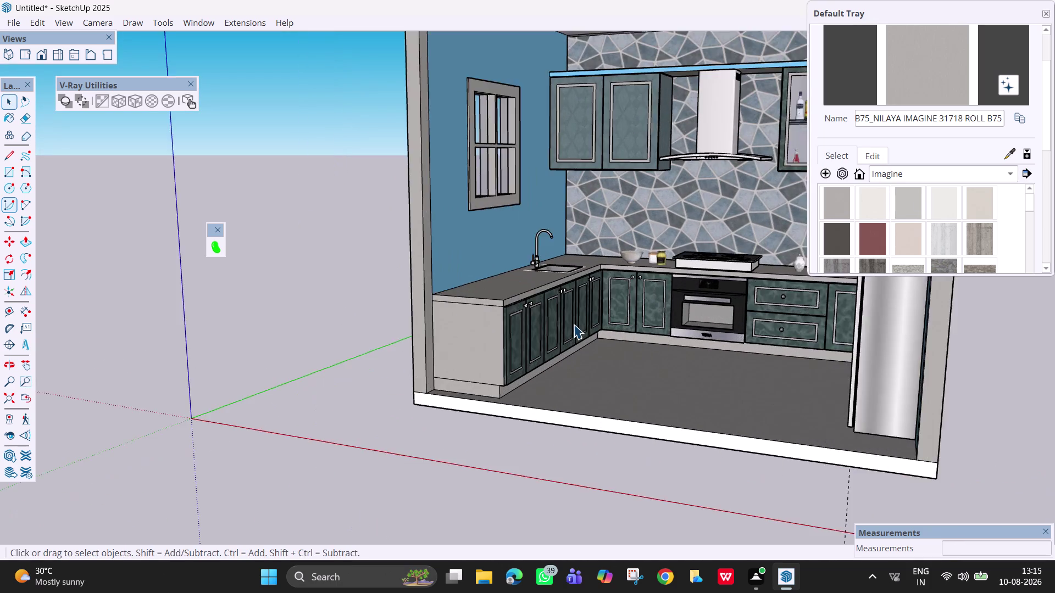
scroll(up, 3)
middle_drag(574, 324, 592, 334)
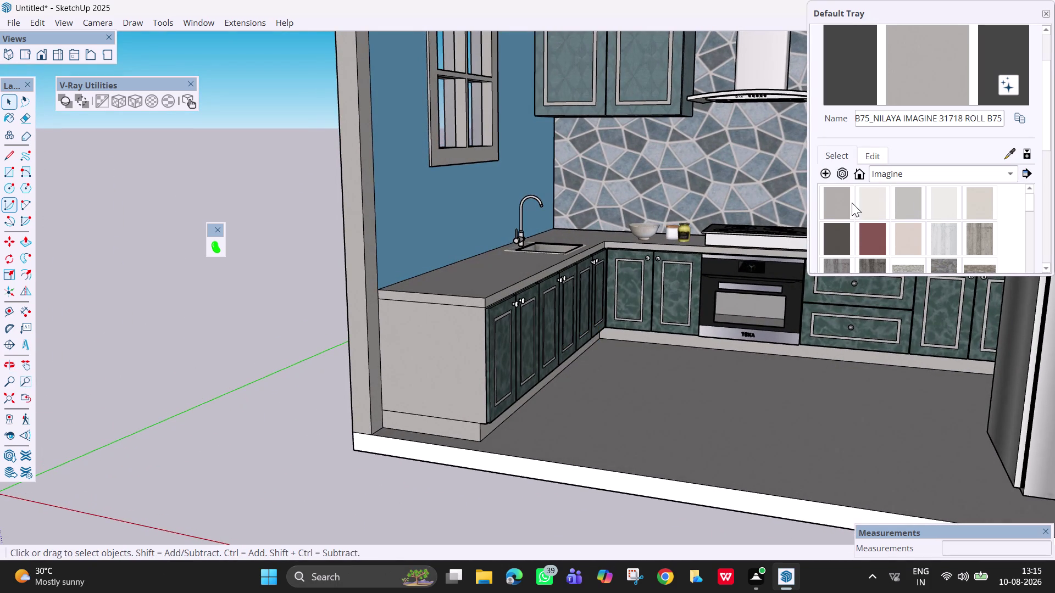
click(1013, 154)
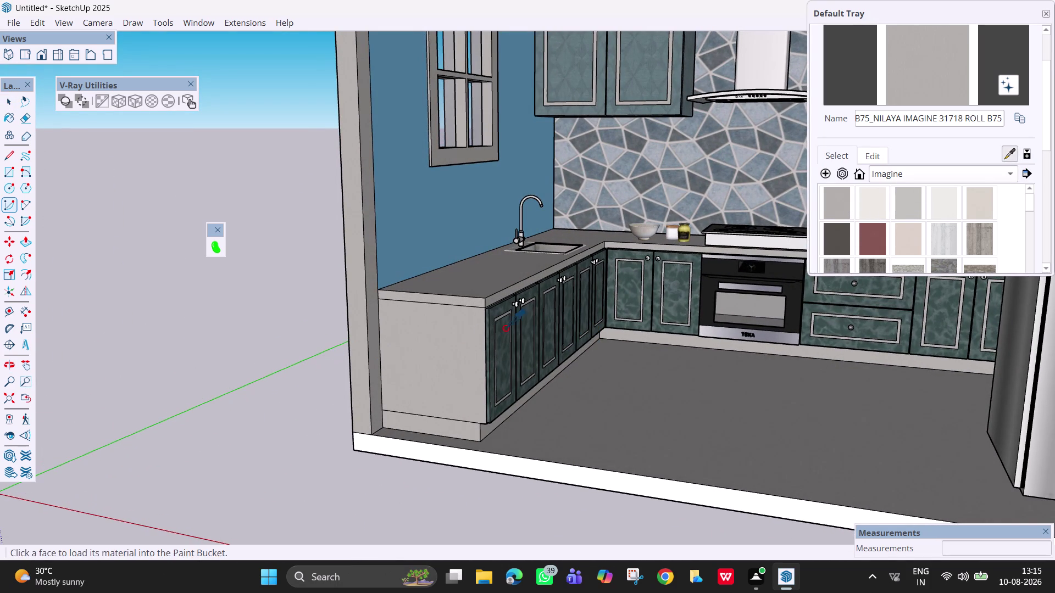
click(502, 346)
click(440, 360)
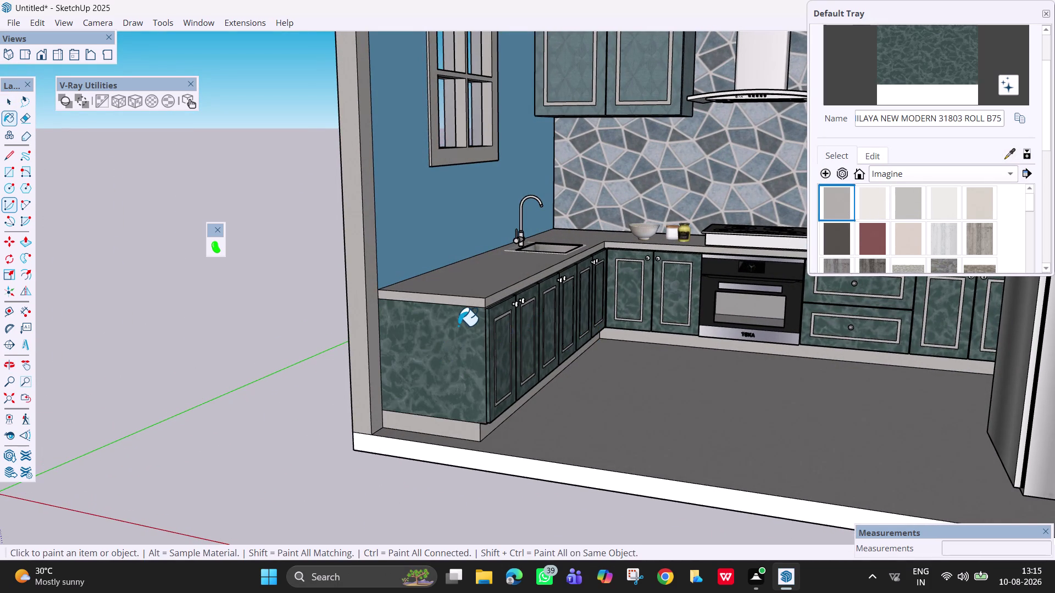
Orbit back over the kitchen and open the material collections list.
scroll(down, 3)
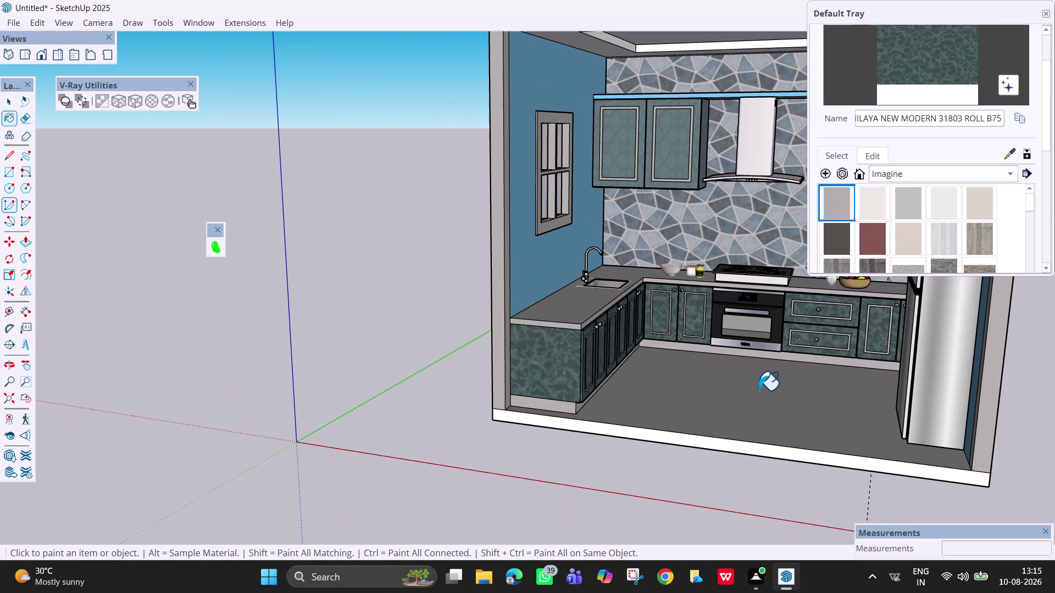
scroll(down, 3)
middle_drag(760, 391, 652, 402)
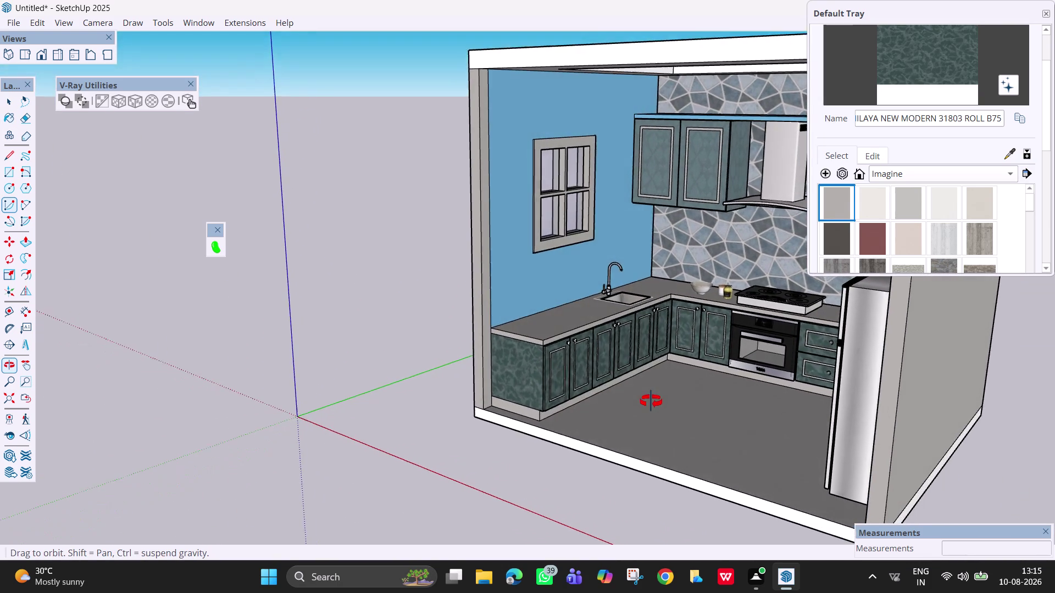
middle_drag(651, 402, 640, 485)
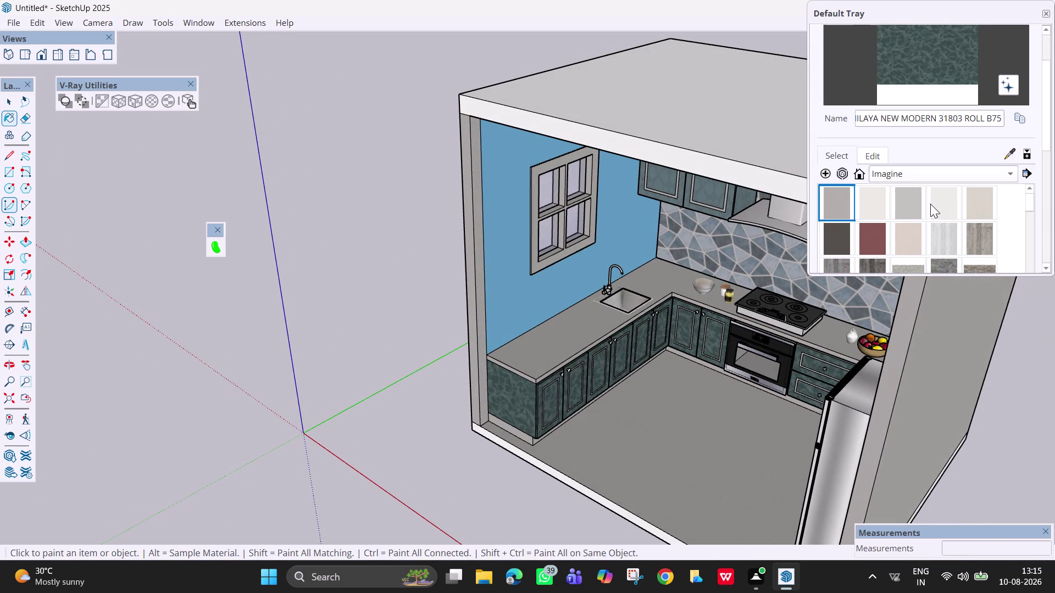
scroll(up, 3)
click(965, 239)
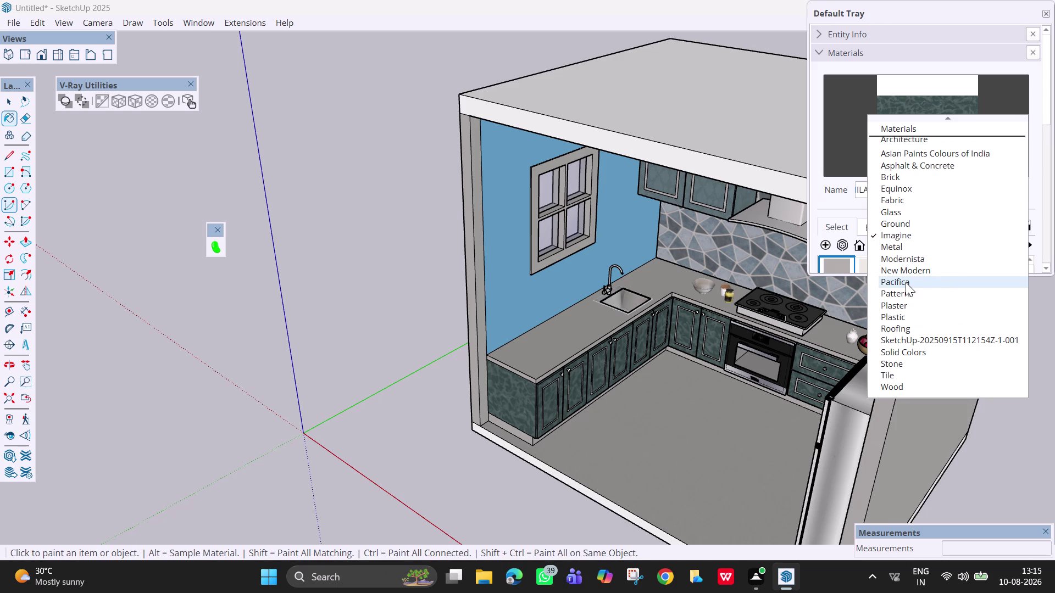
key(Escape)
key(space)
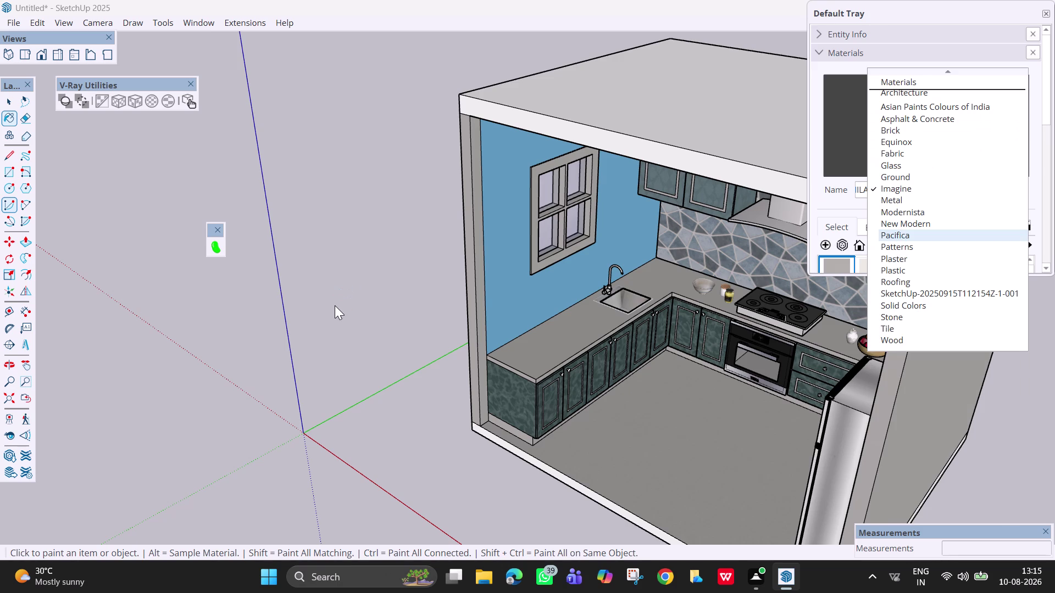
scroll(down, 3)
middle_drag(367, 337, 460, 272)
middle_drag(460, 269, 400, 257)
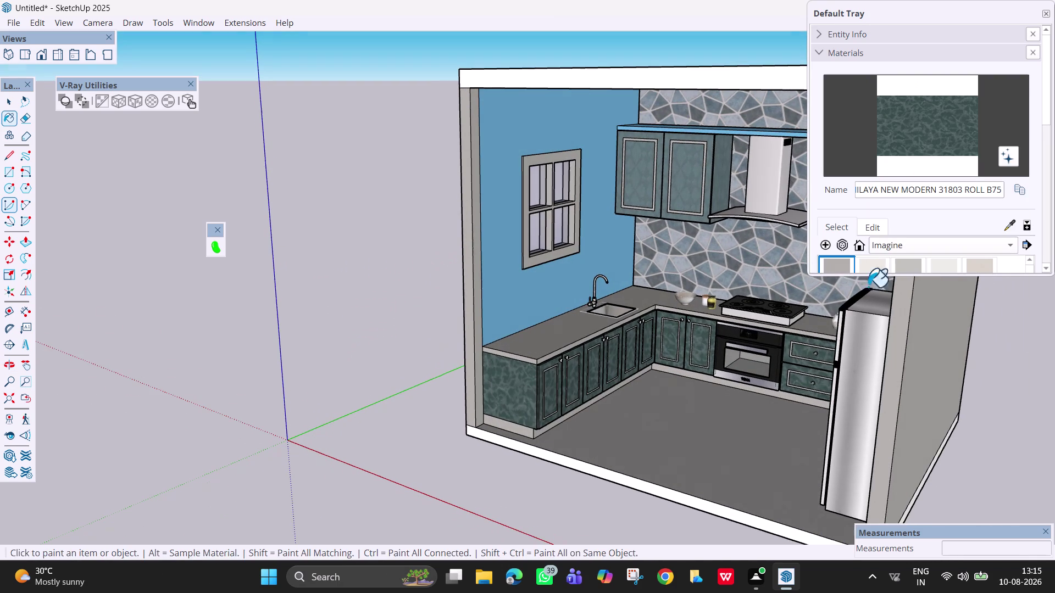
click(954, 249)
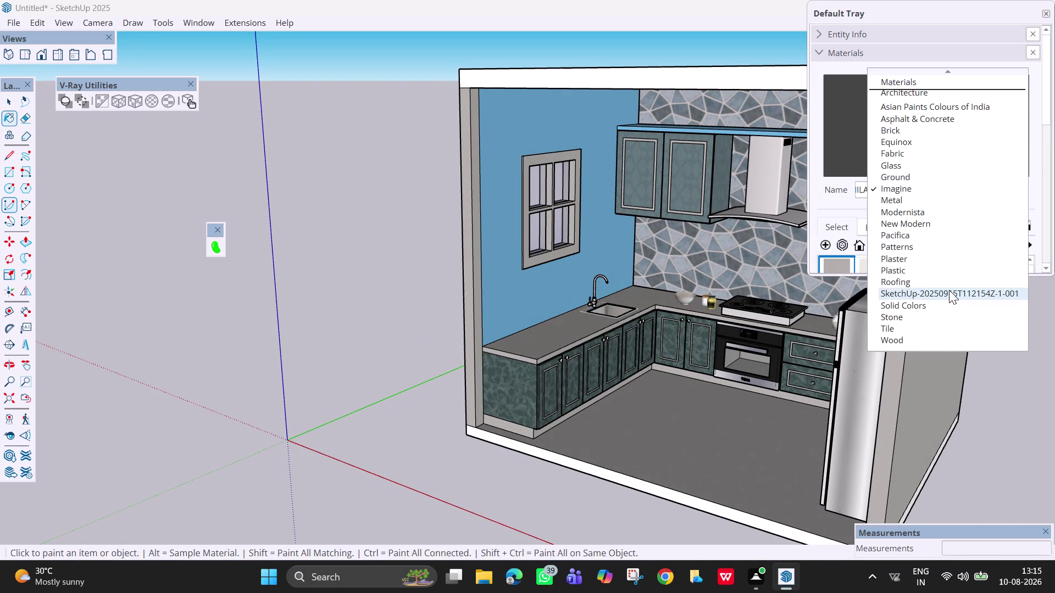
click(953, 304)
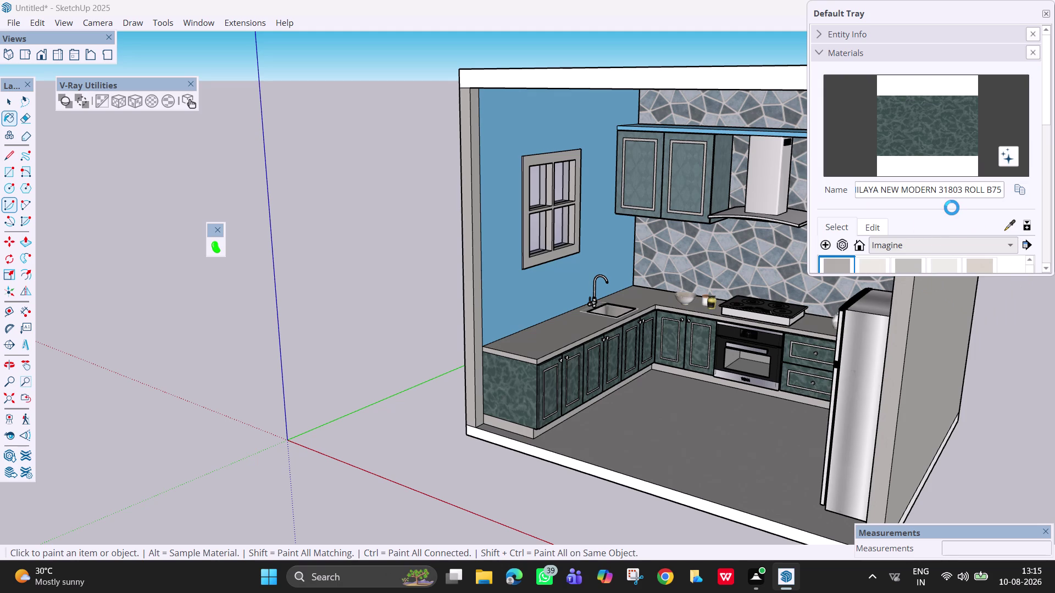
scroll(down, 3)
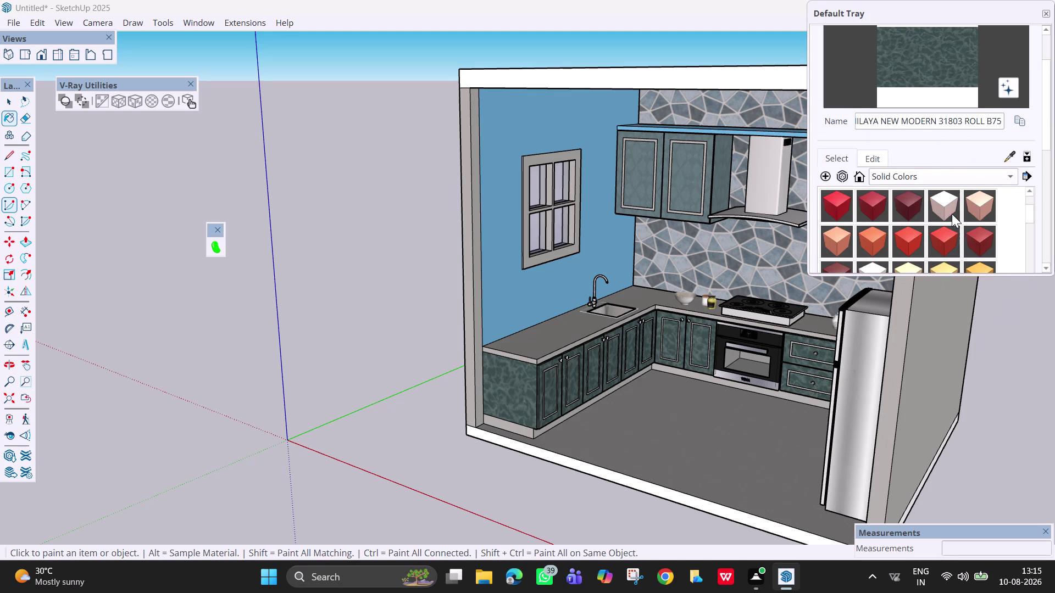
scroll(down, 3)
scroll(down, 3)
scroll(down, 3)
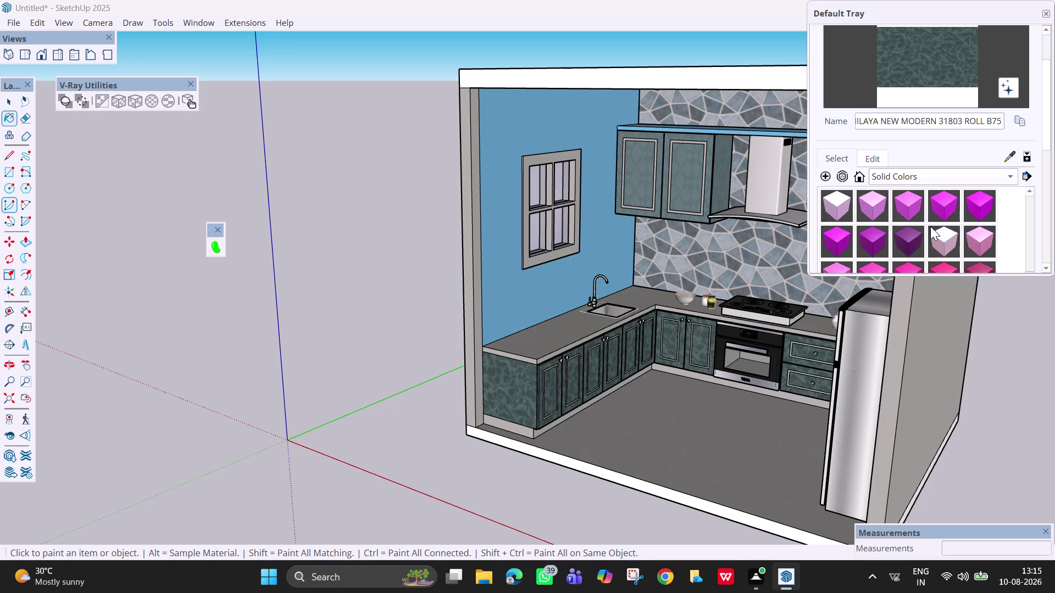
scroll(down, 3)
scroll(up, 3)
click(868, 206)
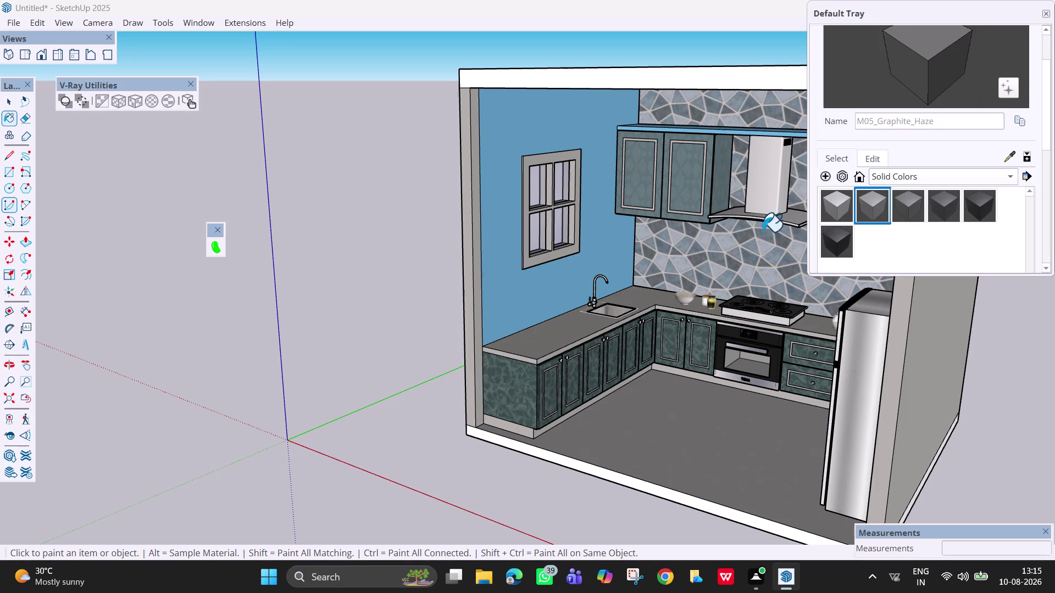
click(527, 234)
scroll(up, 3)
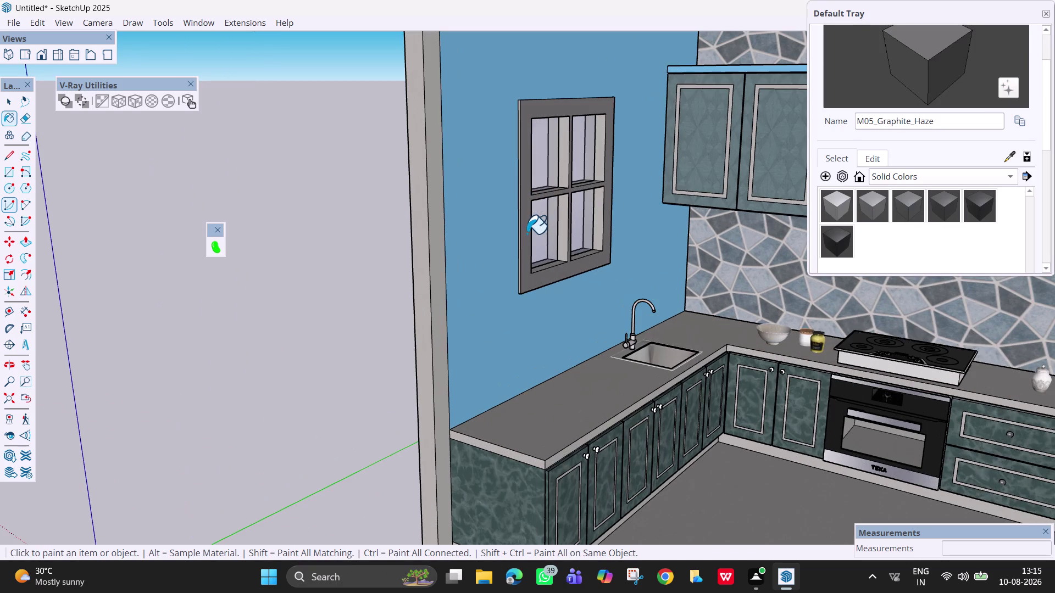
click(567, 235)
scroll(up, 3)
middle_drag(567, 235, 538, 244)
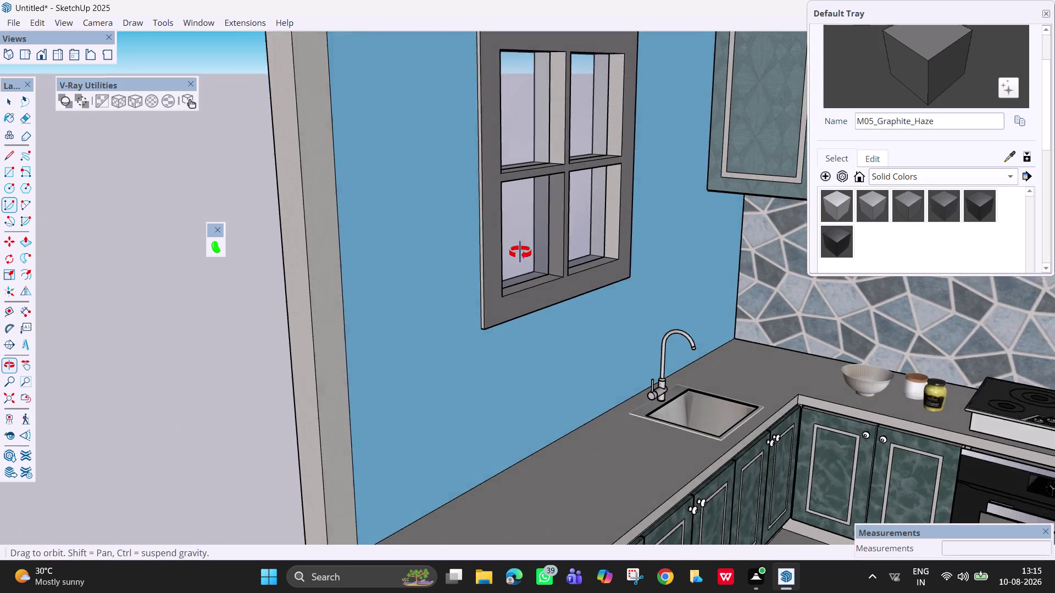
middle_drag(538, 245, 477, 263)
click(539, 164)
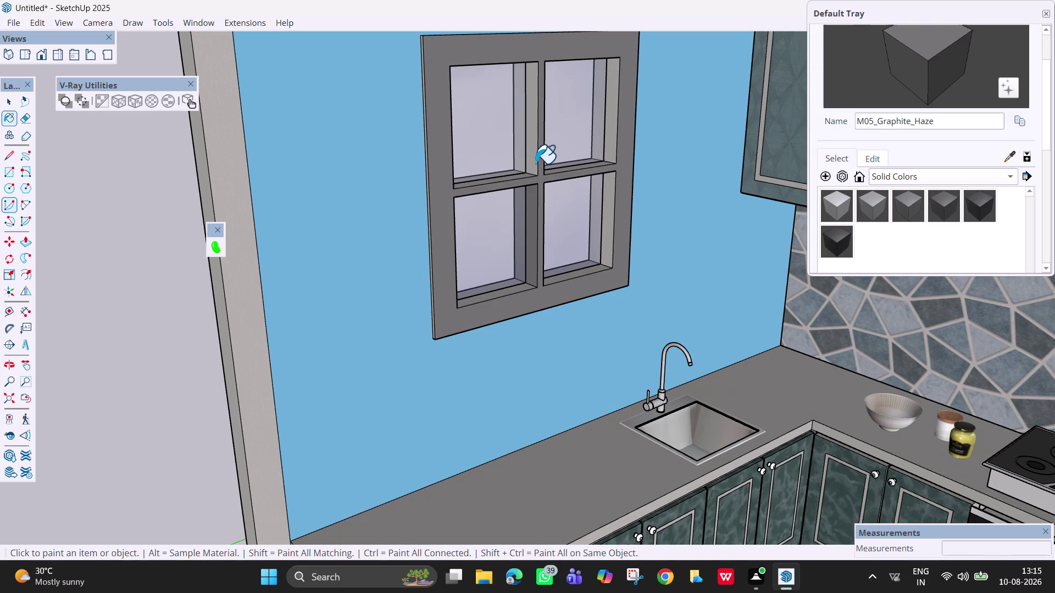
click(530, 161)
middle_drag(574, 176, 583, 237)
click(612, 151)
click(593, 173)
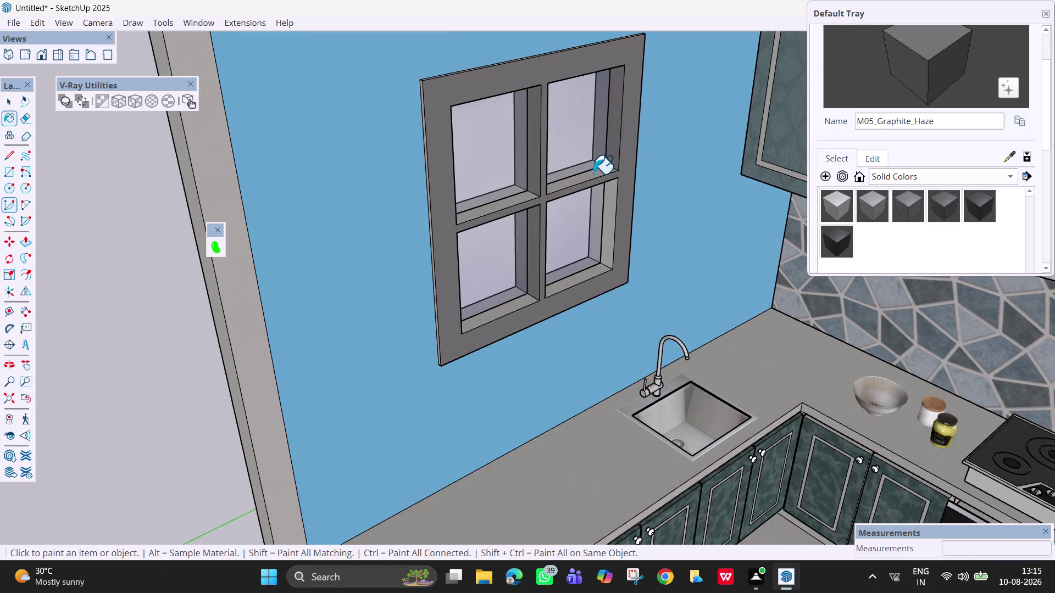
click(608, 225)
click(580, 277)
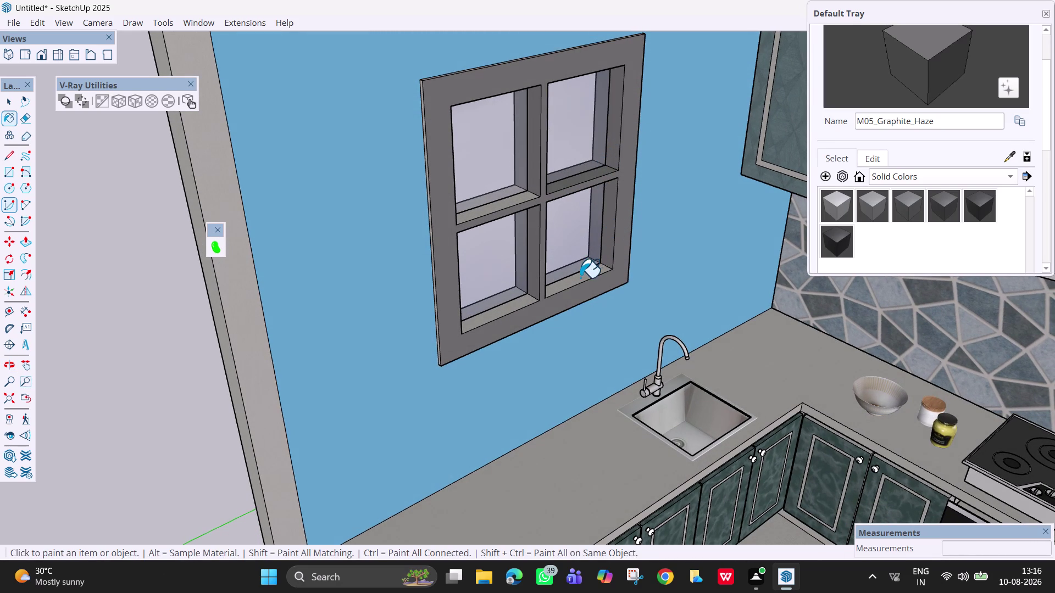
click(511, 309)
middle_drag(490, 300, 323, 344)
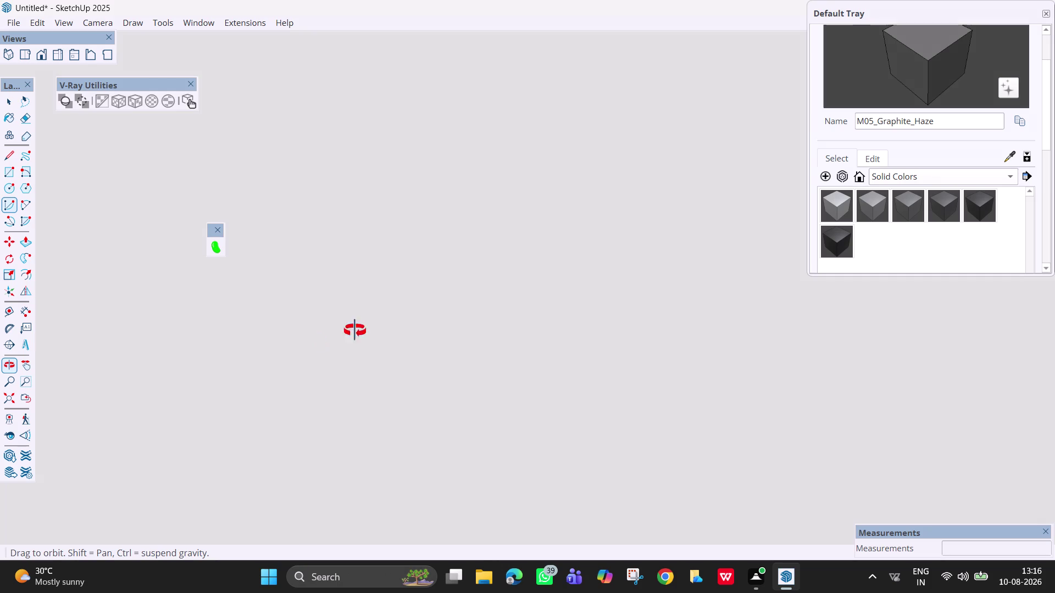
middle_drag(323, 344, 482, 225)
scroll(down, 3)
middle_drag(573, 214, 493, 230)
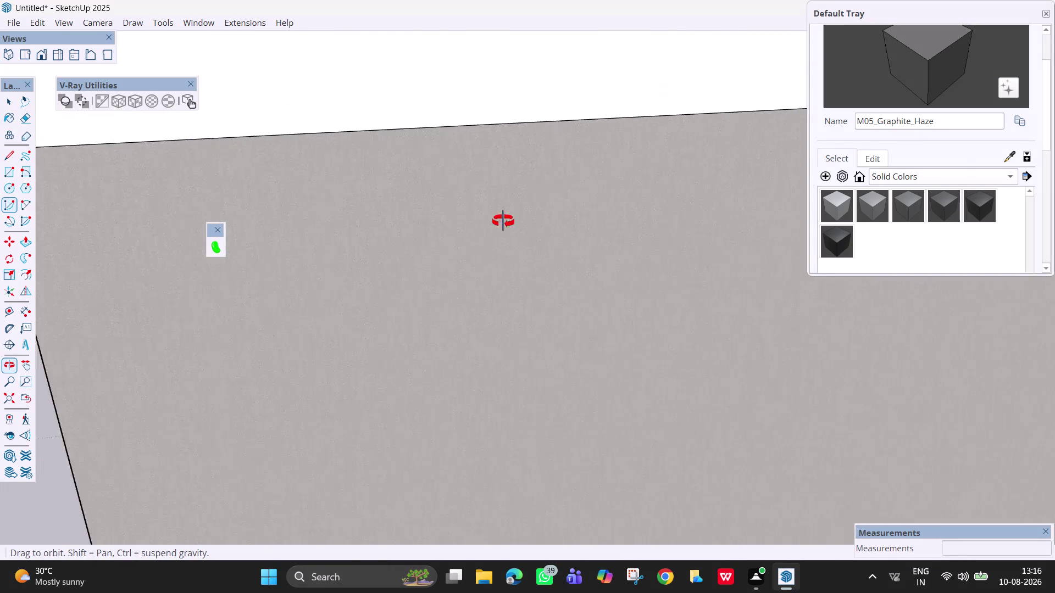
middle_drag(493, 229, 567, 179)
scroll(up, 3)
scroll(up, 3)
middle_drag(557, 211, 406, 261)
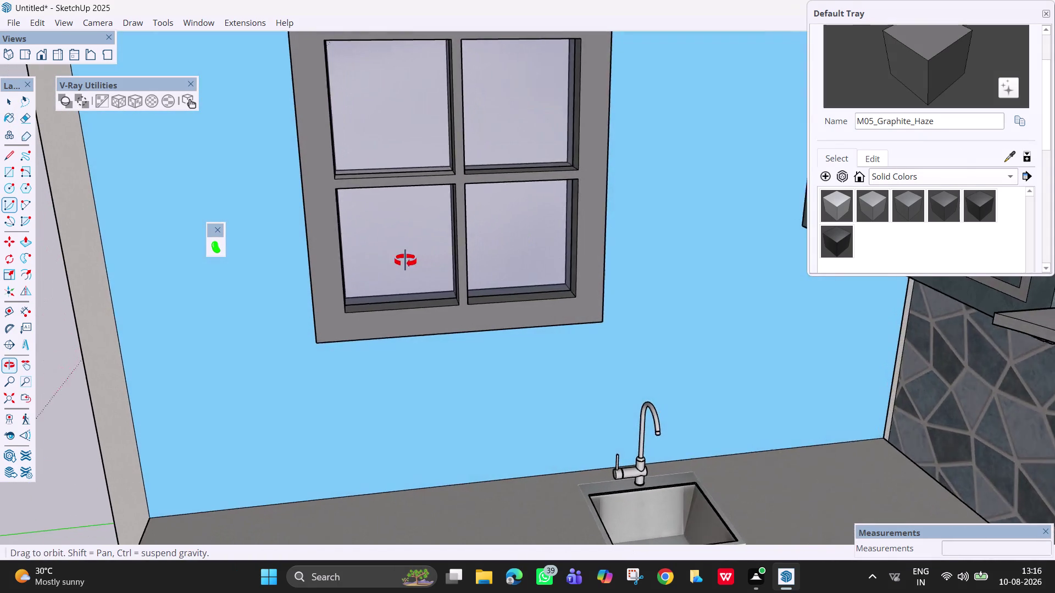
middle_drag(406, 261, 342, 261)
click(342, 260)
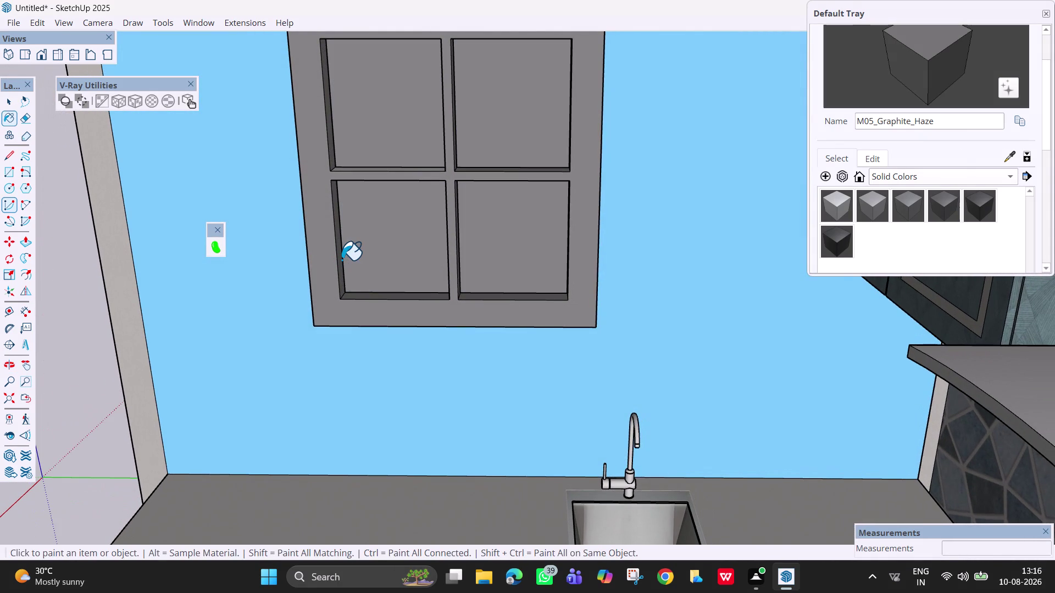
key(ctrl+z)
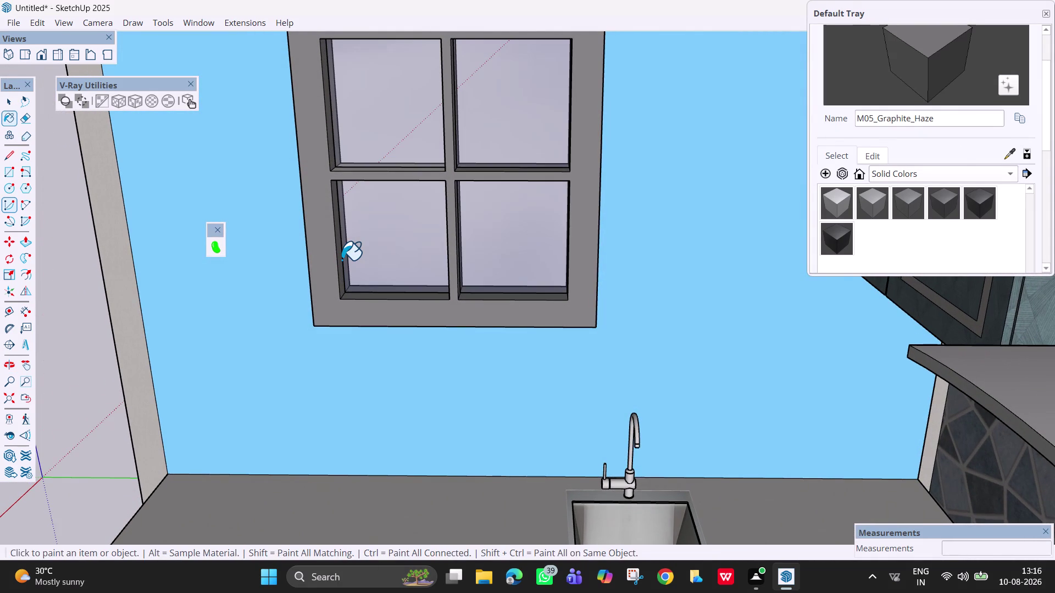
click(341, 263)
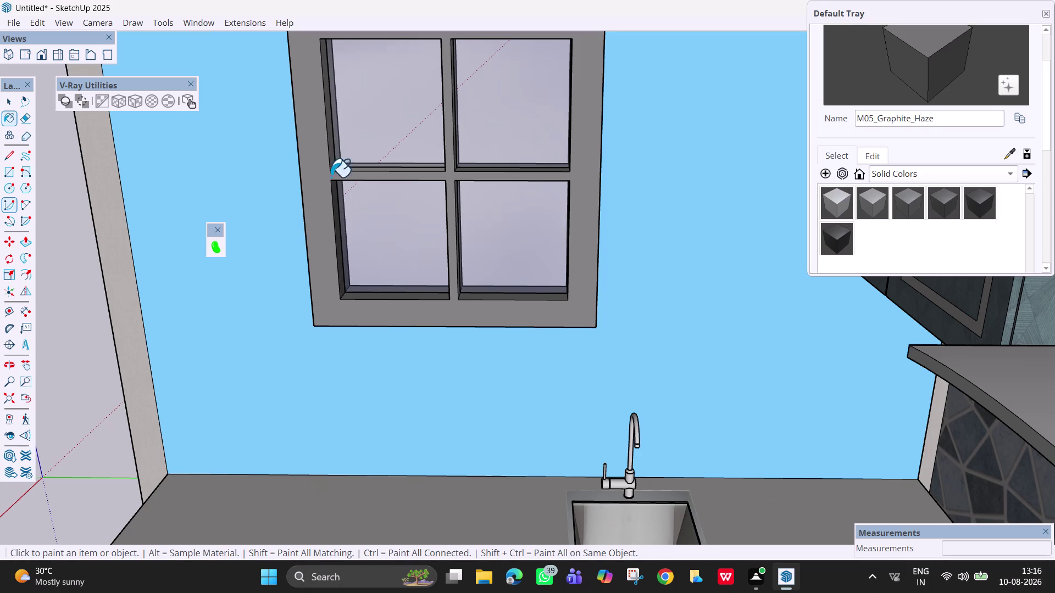
click(330, 151)
middle_drag(349, 174, 376, 241)
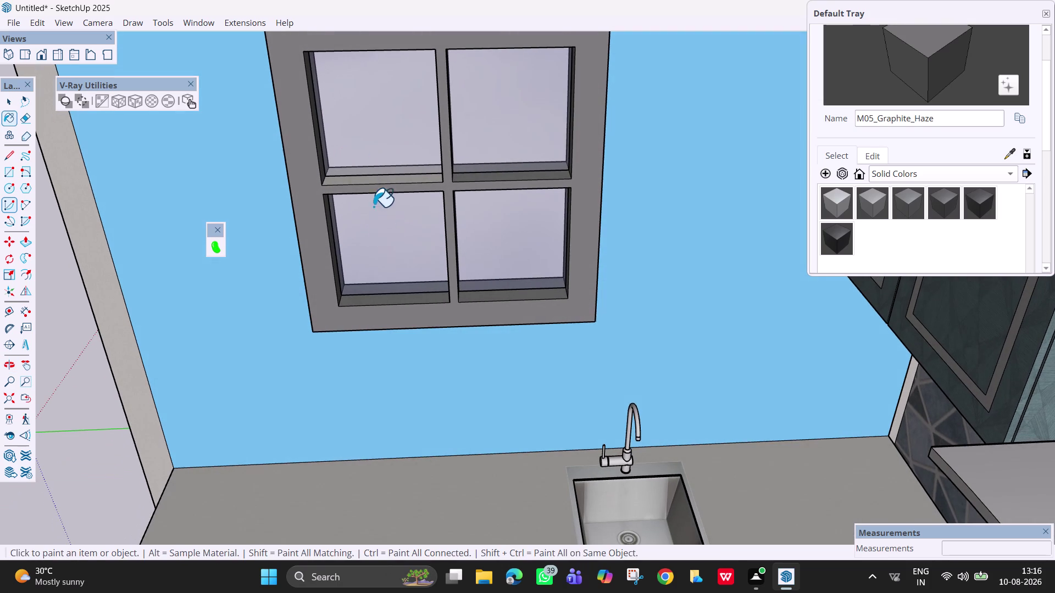
click(376, 176)
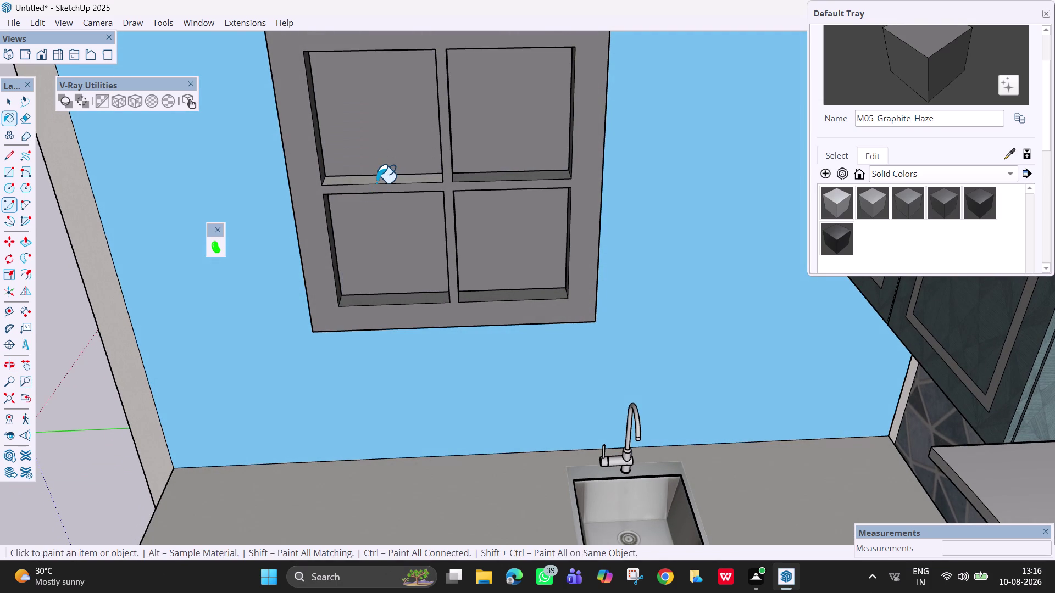
key(ctrl+z)
click(379, 186)
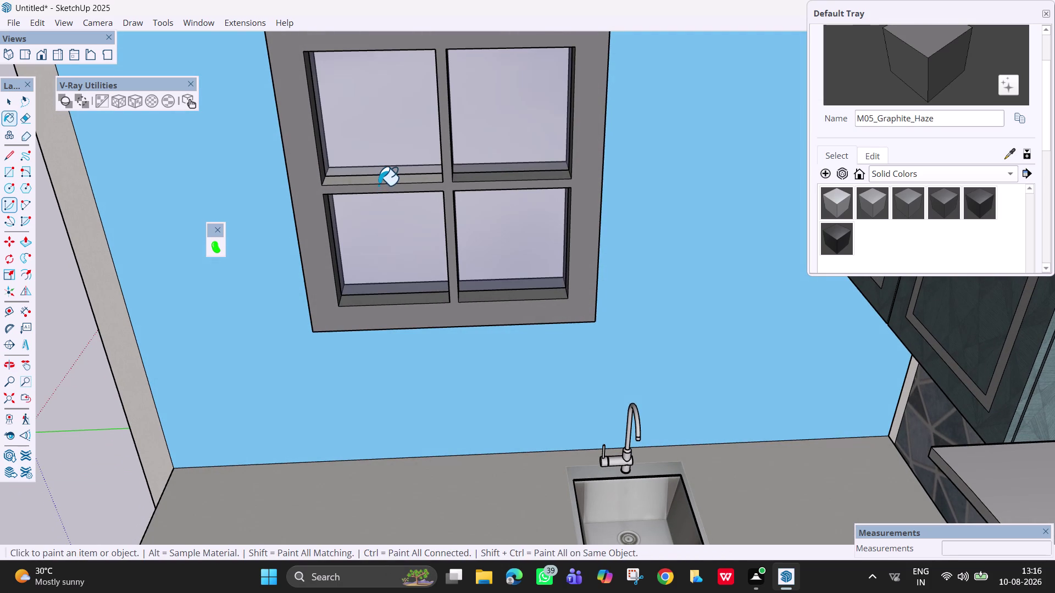
click(379, 180)
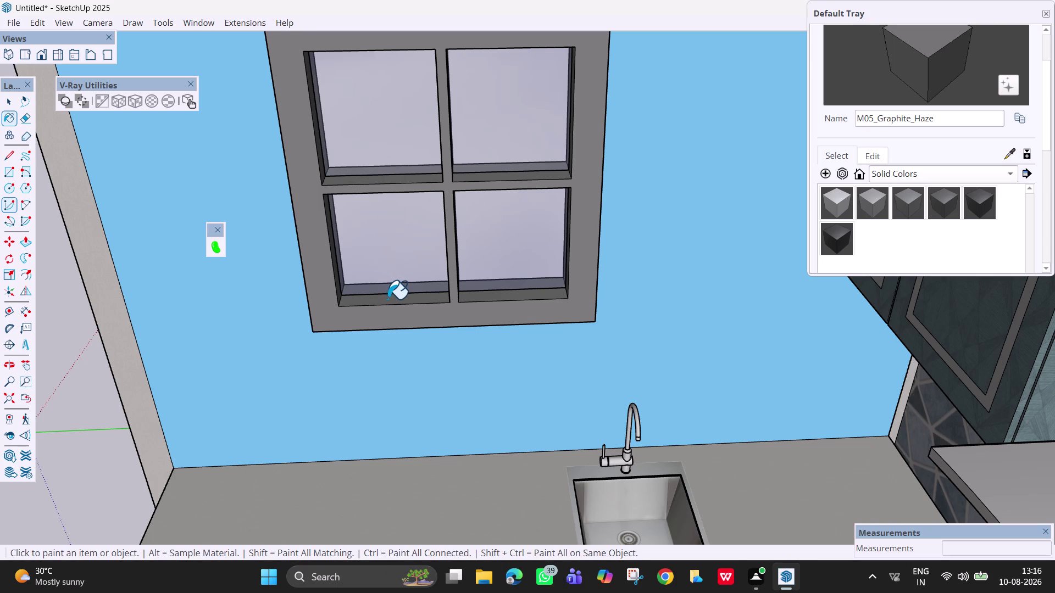
click(388, 299)
click(391, 310)
click(392, 315)
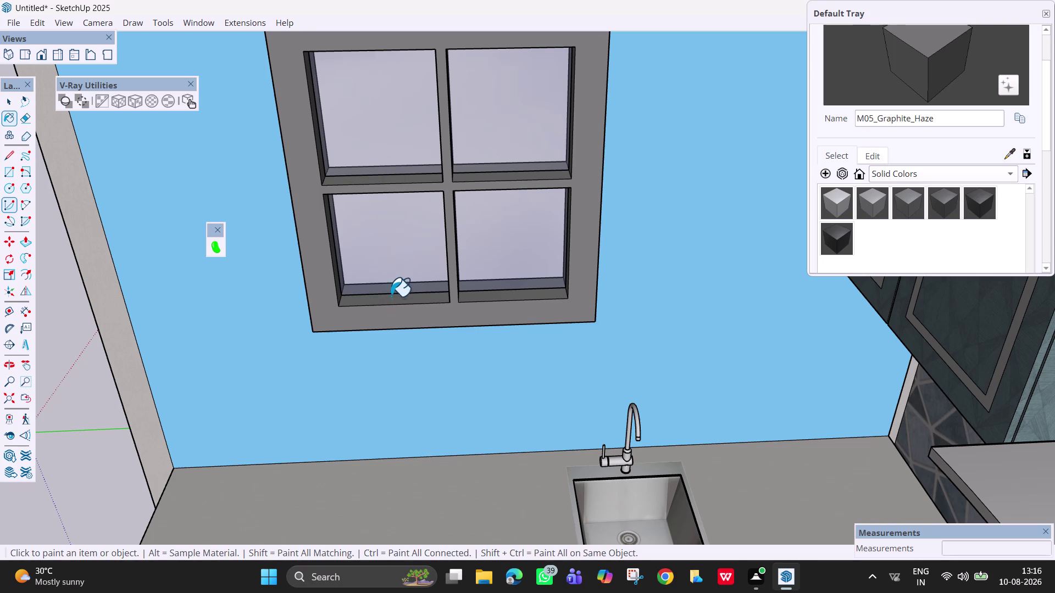
click(394, 303)
drag(392, 296, 396, 302)
click(472, 297)
scroll(down, 3)
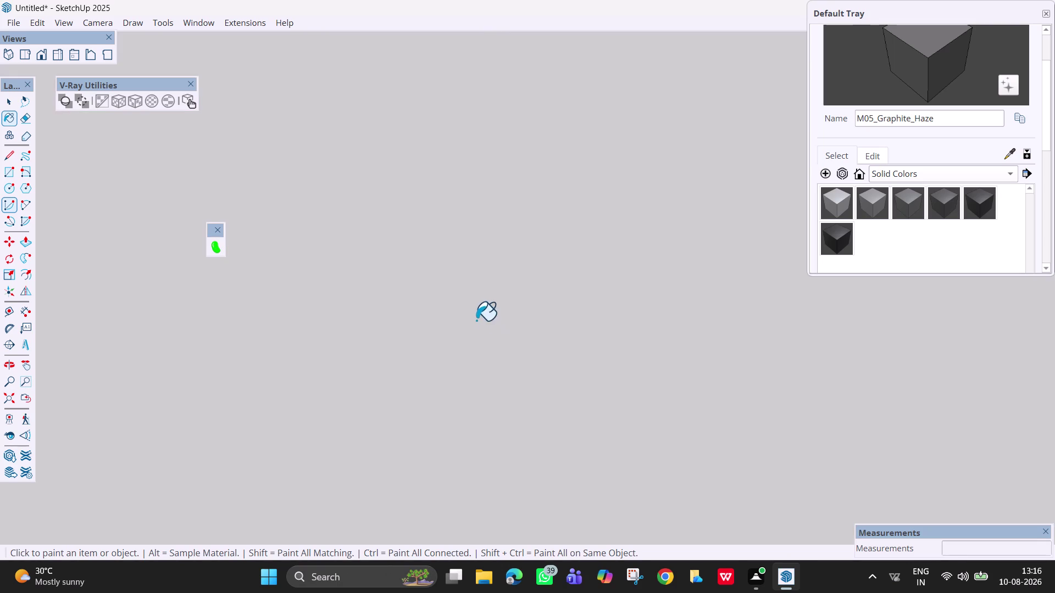
middle_drag(463, 296, 742, 199)
middle_drag(359, 389, 710, 195)
scroll(down, 3)
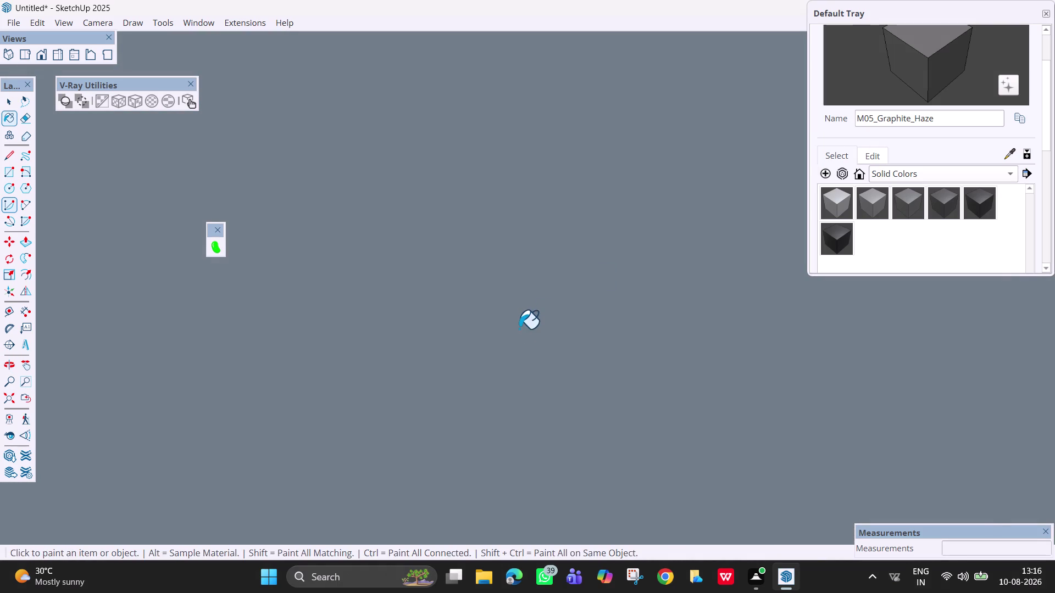
scroll(down, 3)
click(9, 396)
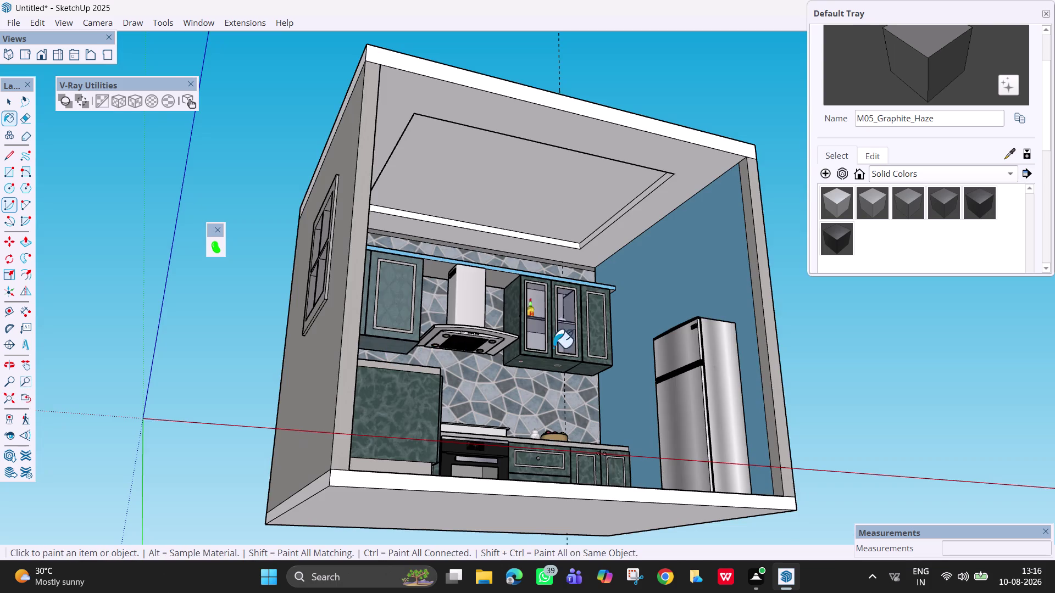
middle_drag(550, 382, 334, 504)
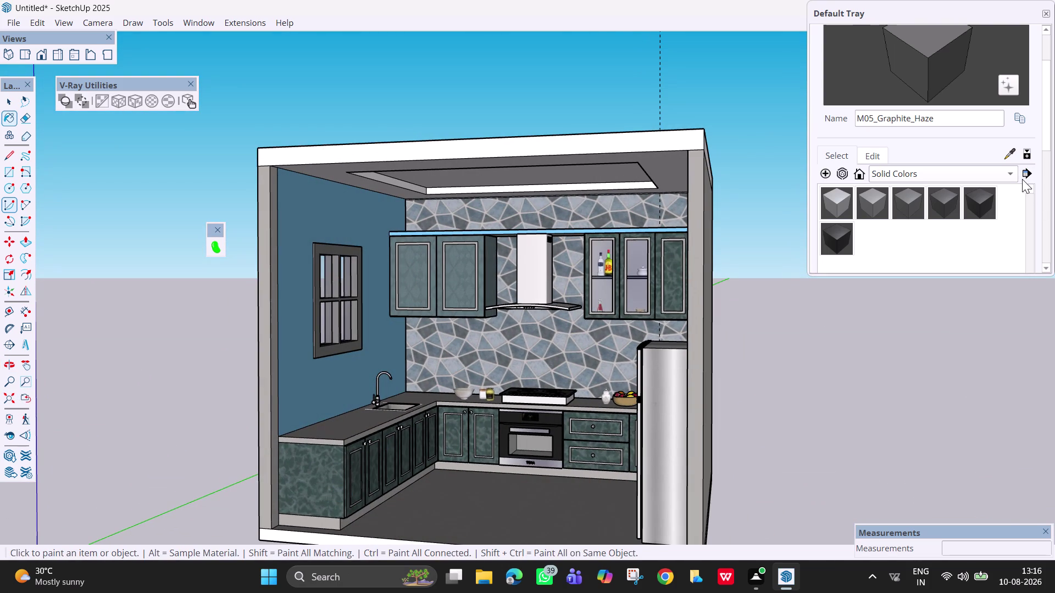
key(space)
scroll(down, 3)
middle_drag(584, 410, 697, 415)
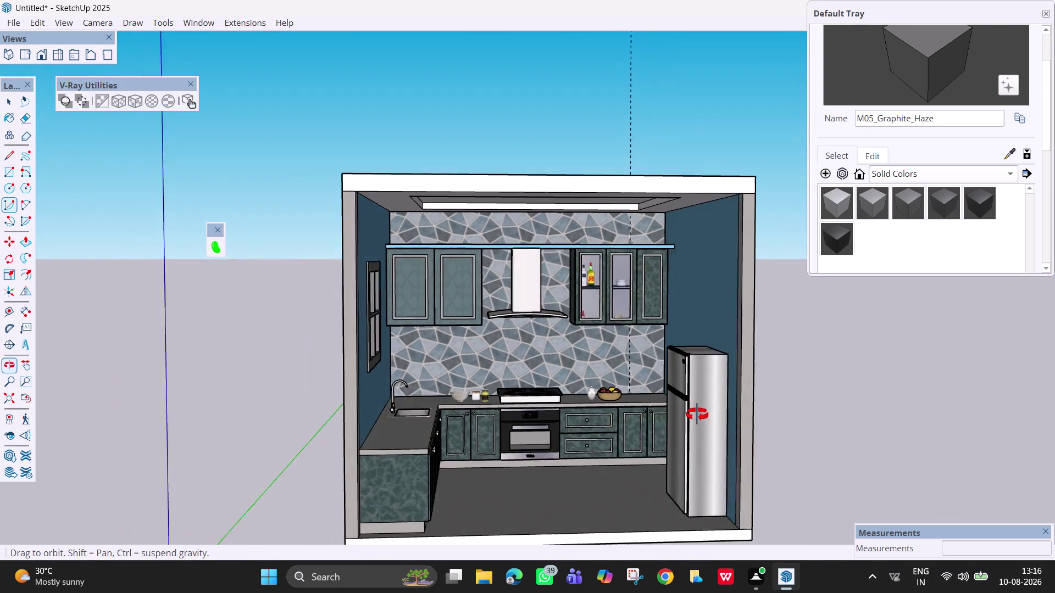
middle_drag(697, 415, 735, 403)
key(e)
drag(644, 98, 551, 99)
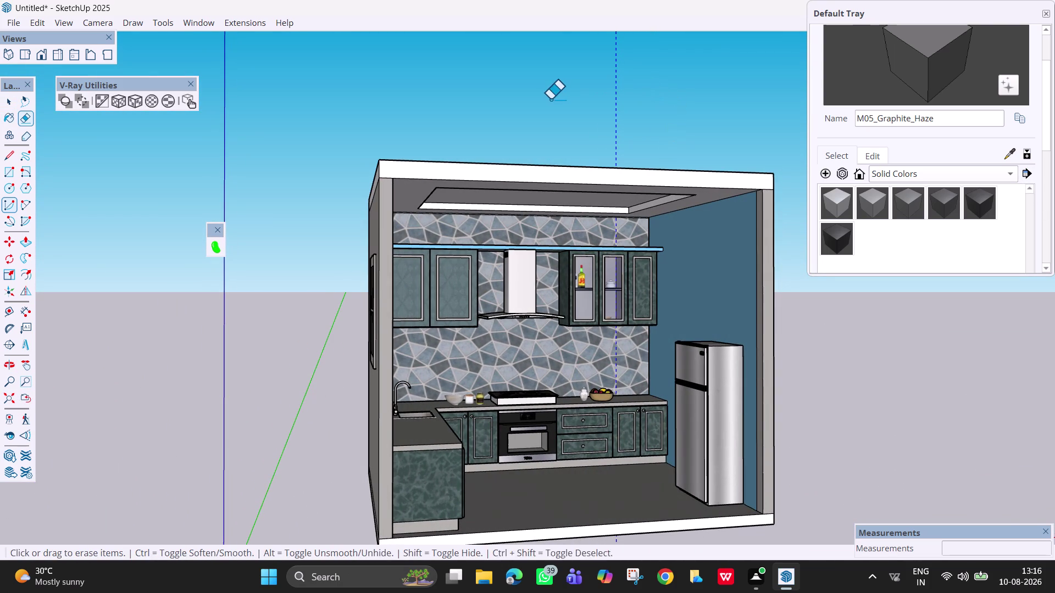
drag(551, 99, 551, 99)
scroll(down, 3)
middle_drag(615, 408, 491, 409)
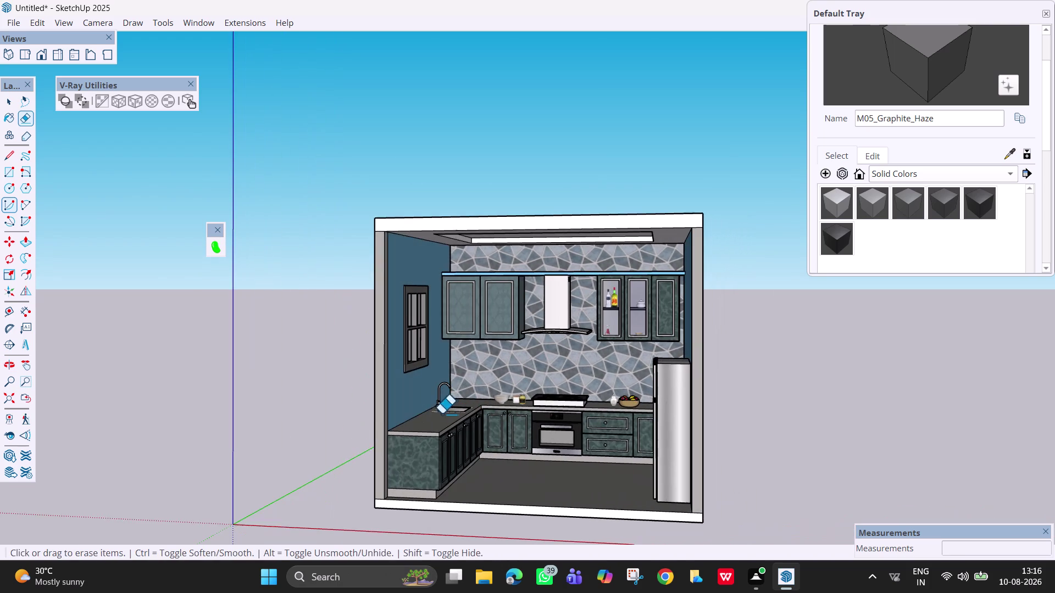
scroll(up, 3)
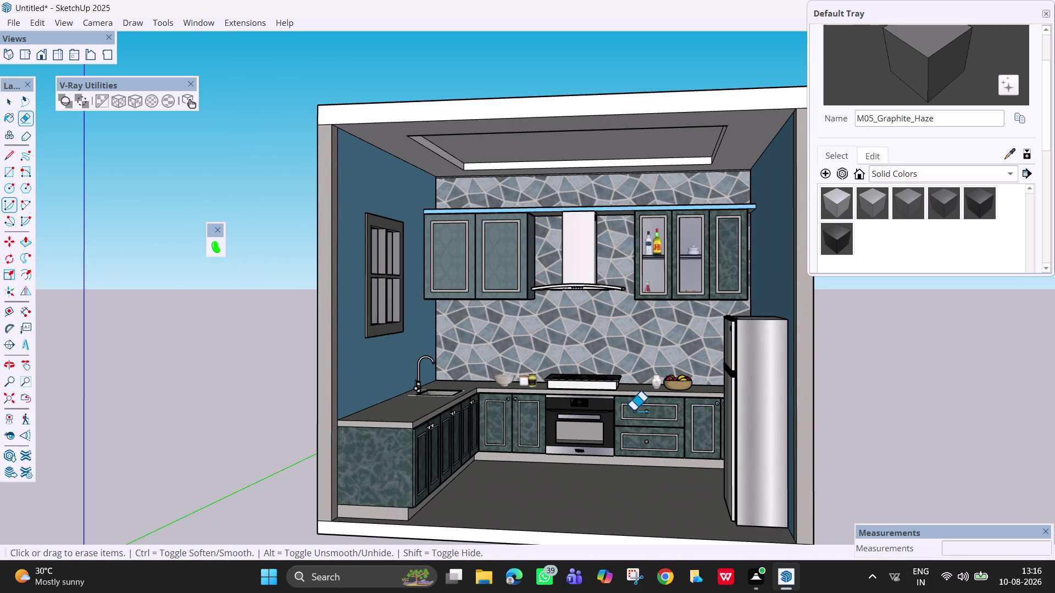
scroll(up, 3)
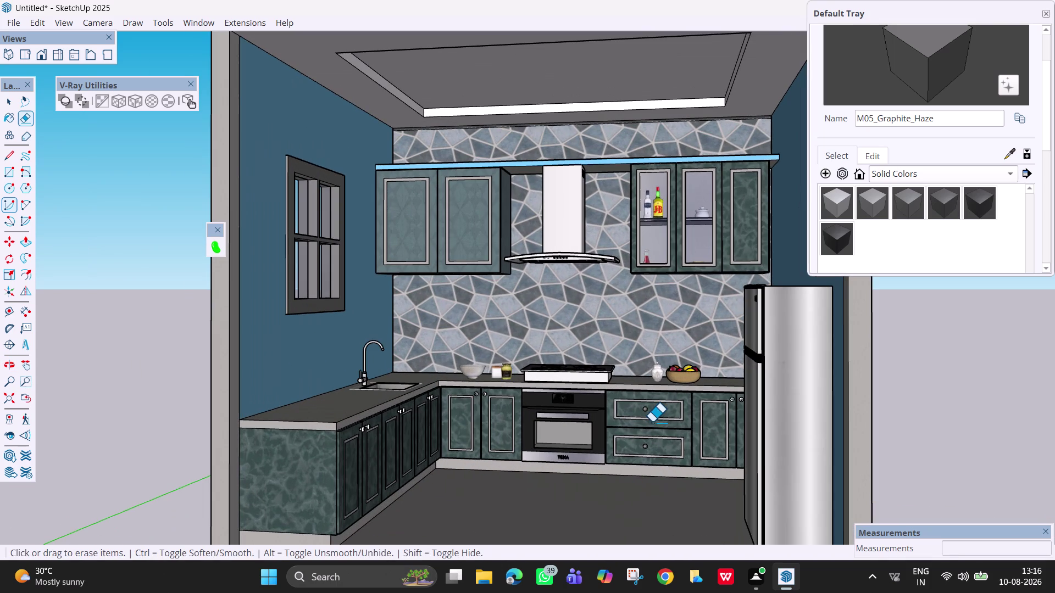
scroll(up, 3)
scroll(up, 3)
middle_drag(675, 433, 690, 439)
scroll(up, 3)
scroll(up, 3)
key(space)
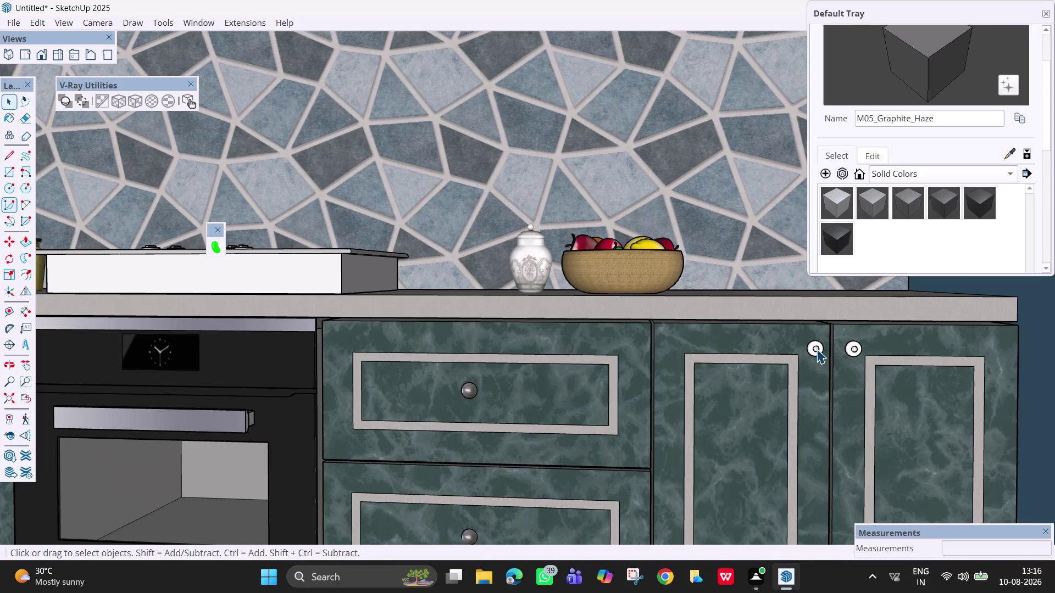
Move the selected cabinet handle to the upper cabinet corner and orbit to inspect it.
click(816, 347)
scroll(down, 3)
scroll(down, 3)
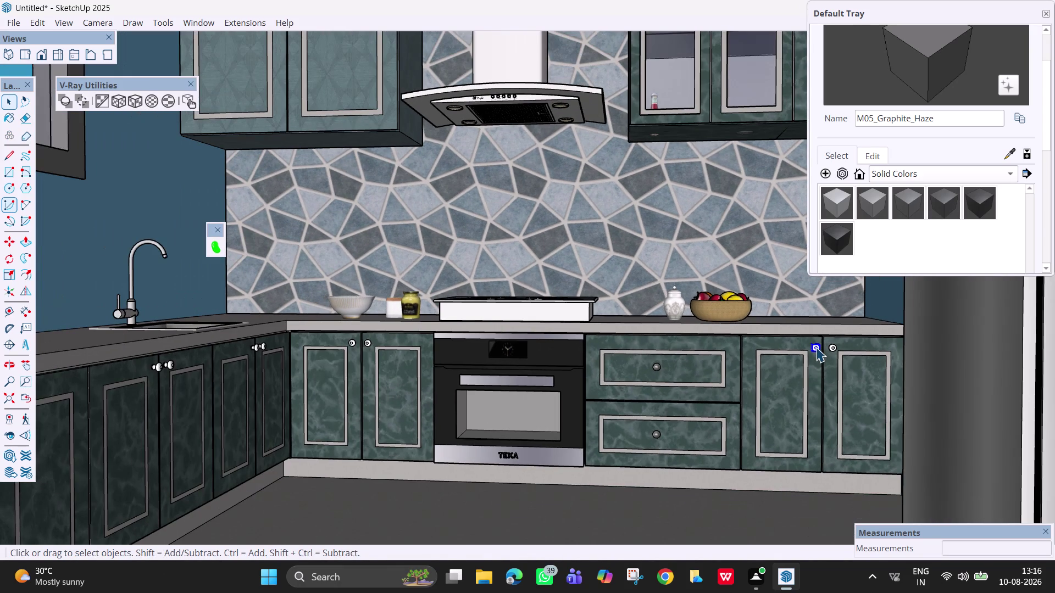
key(m)
click(816, 347)
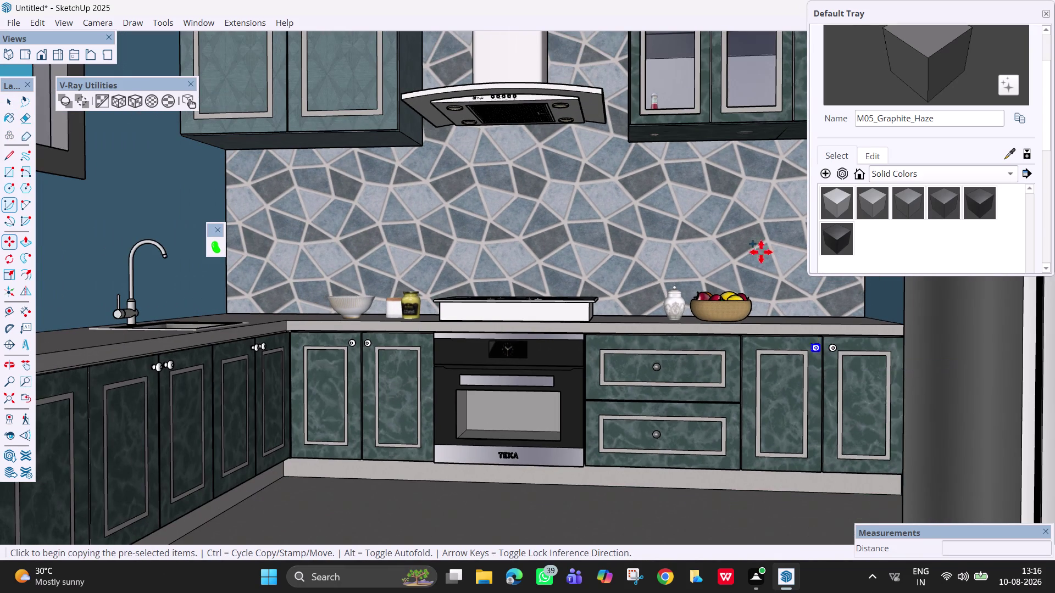
scroll(up, 3)
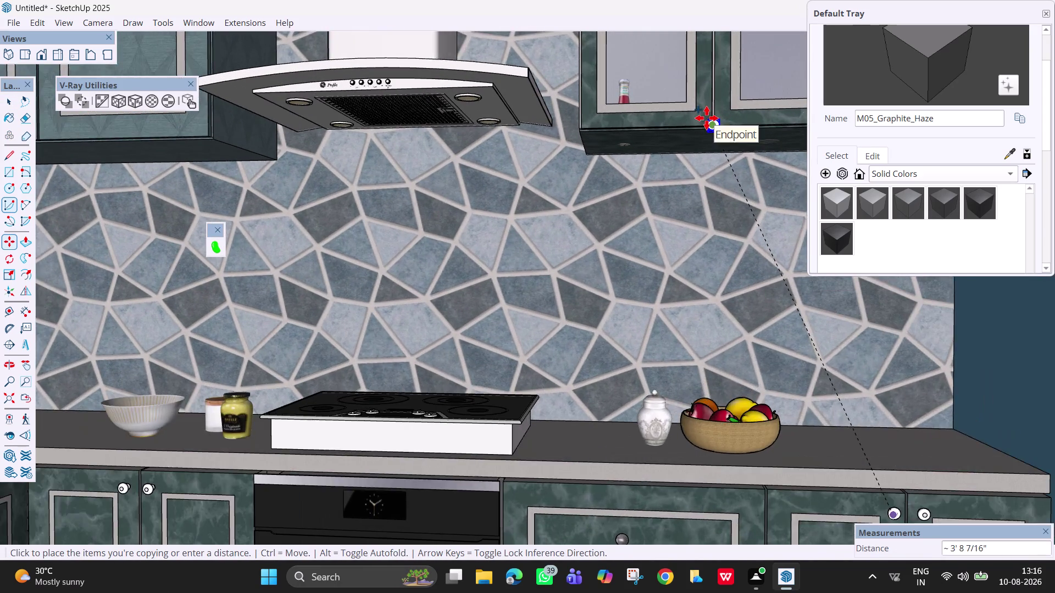
scroll(up, 3)
middle_drag(707, 118, 722, 160)
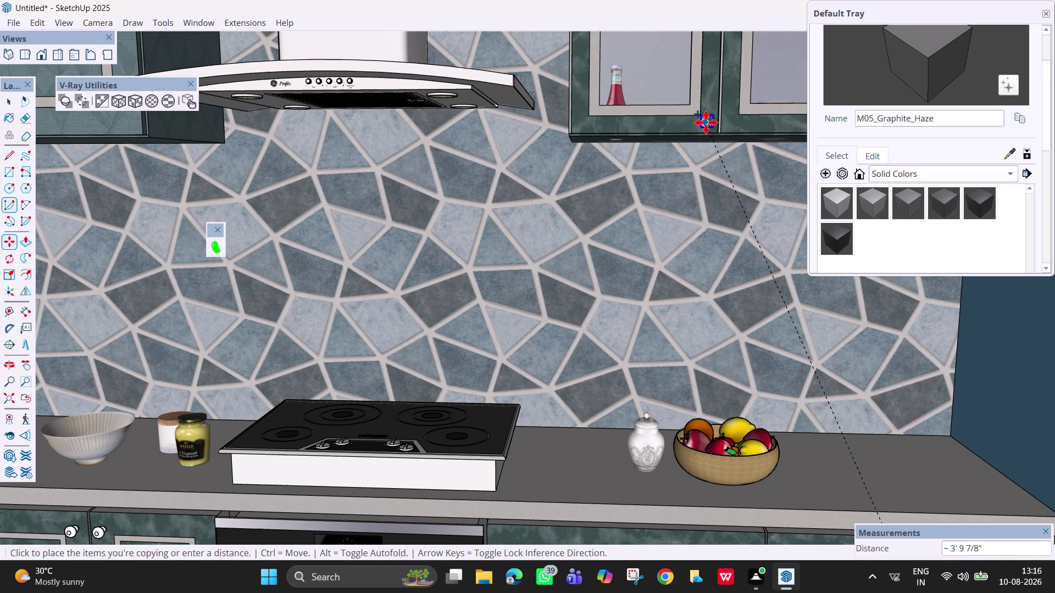
click(706, 119)
scroll(up, 3)
middle_drag(726, 161, 723, 206)
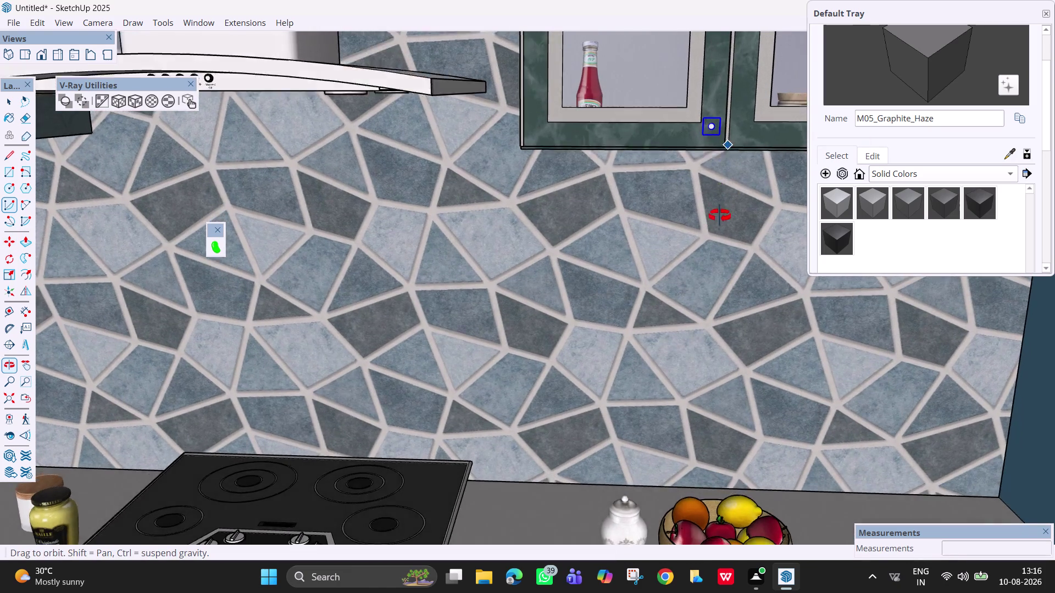
middle_drag(724, 206, 645, 265)
scroll(up, 3)
middle_drag(769, 171, 661, 198)
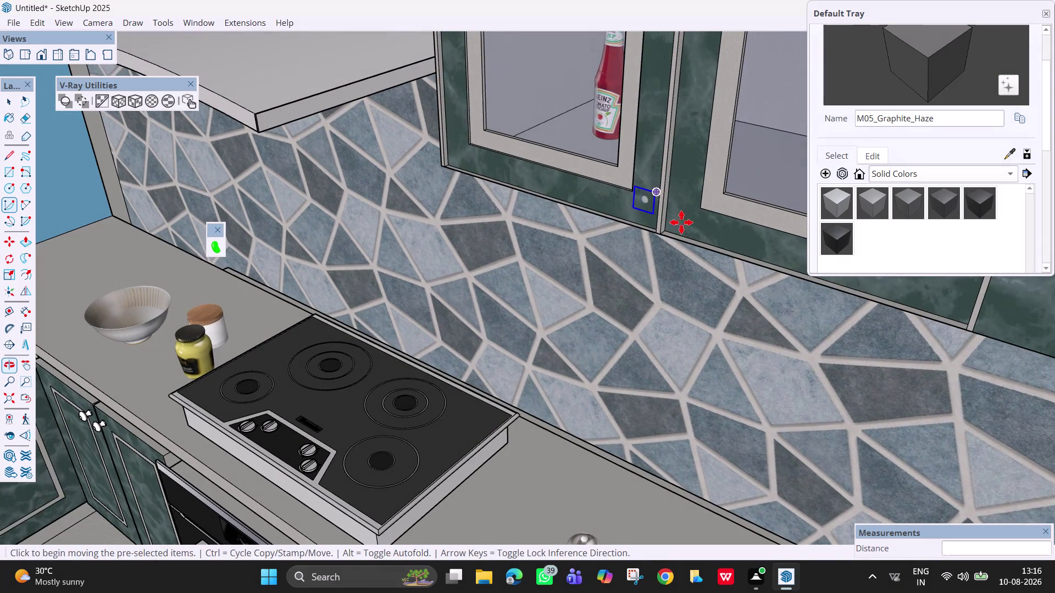
Drop the knob onto the cabinet door's lower edge and place a copy beside it.
key(space)
key(m)
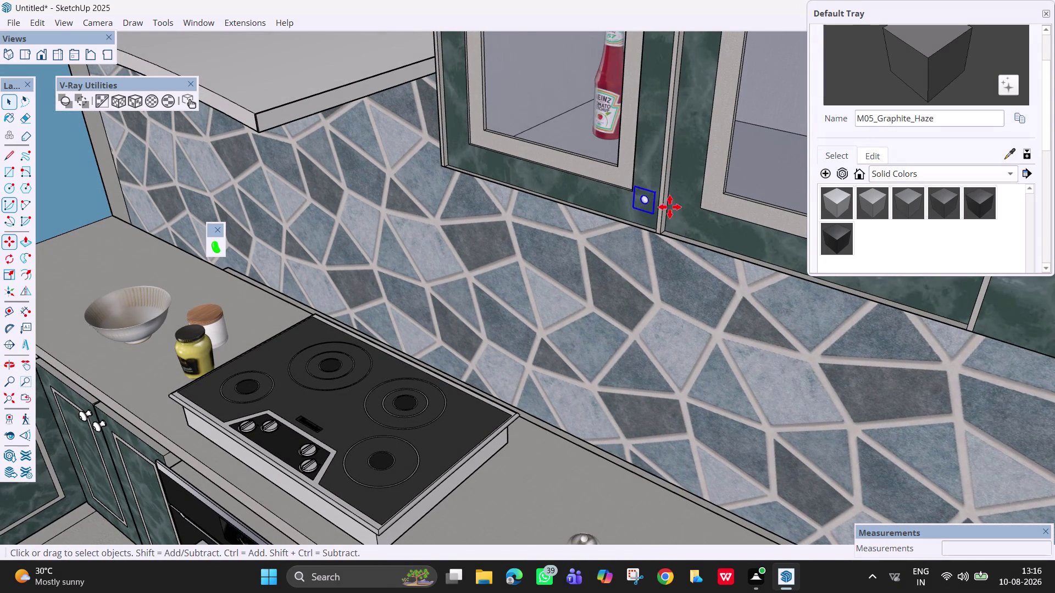
click(658, 191)
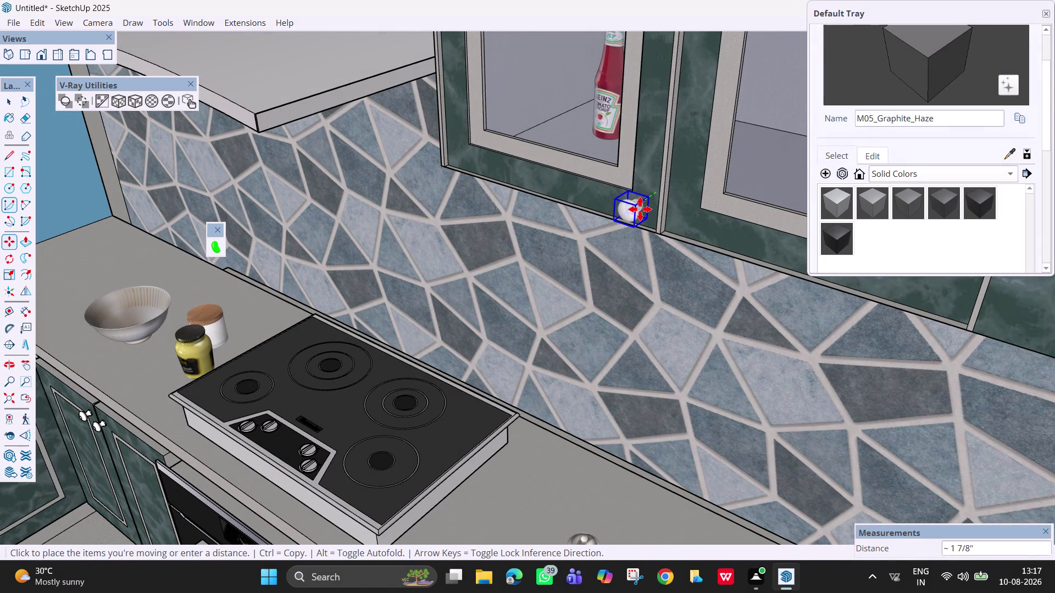
click(647, 199)
middle_drag(700, 232, 784, 227)
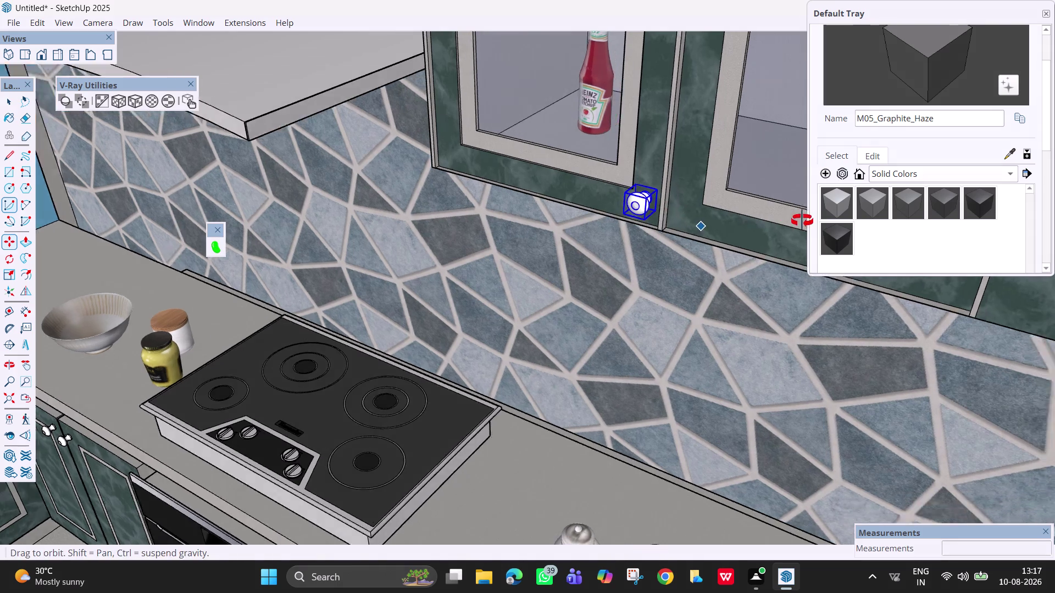
middle_drag(783, 226, 804, 220)
key(space)
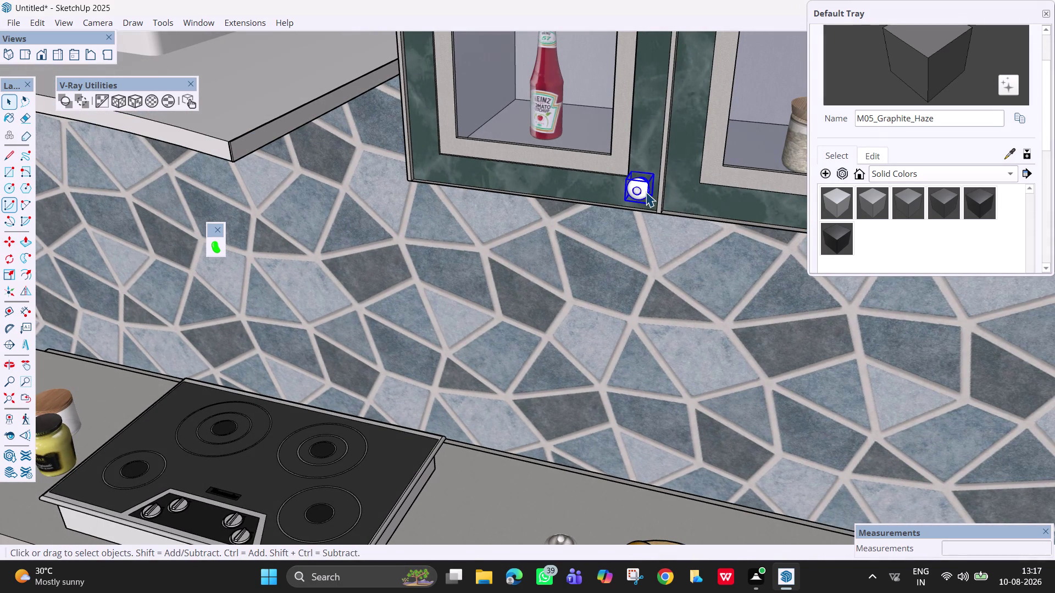
key(m)
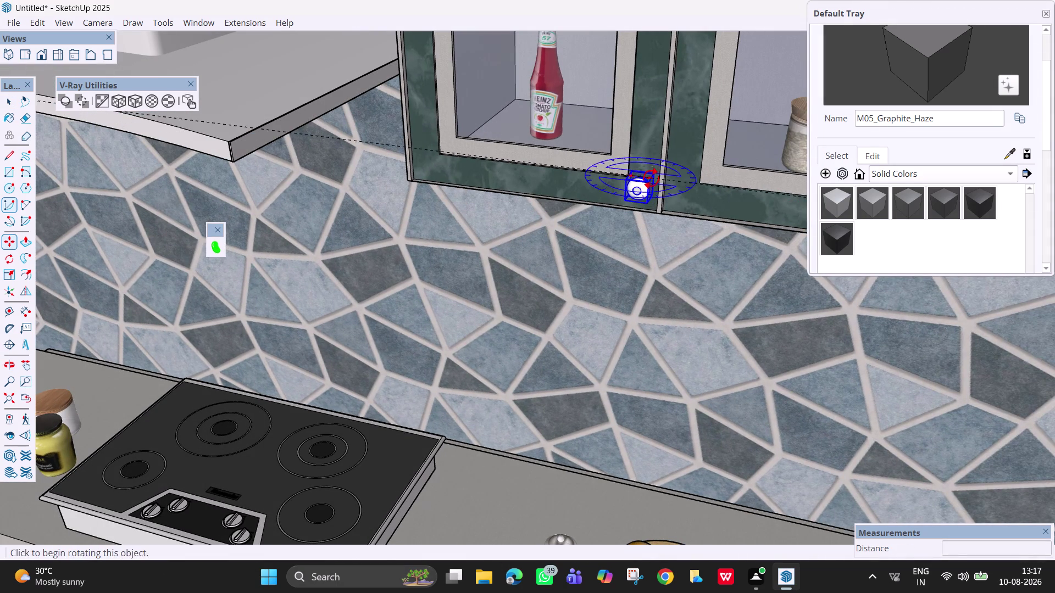
scroll(up, 3)
click(652, 176)
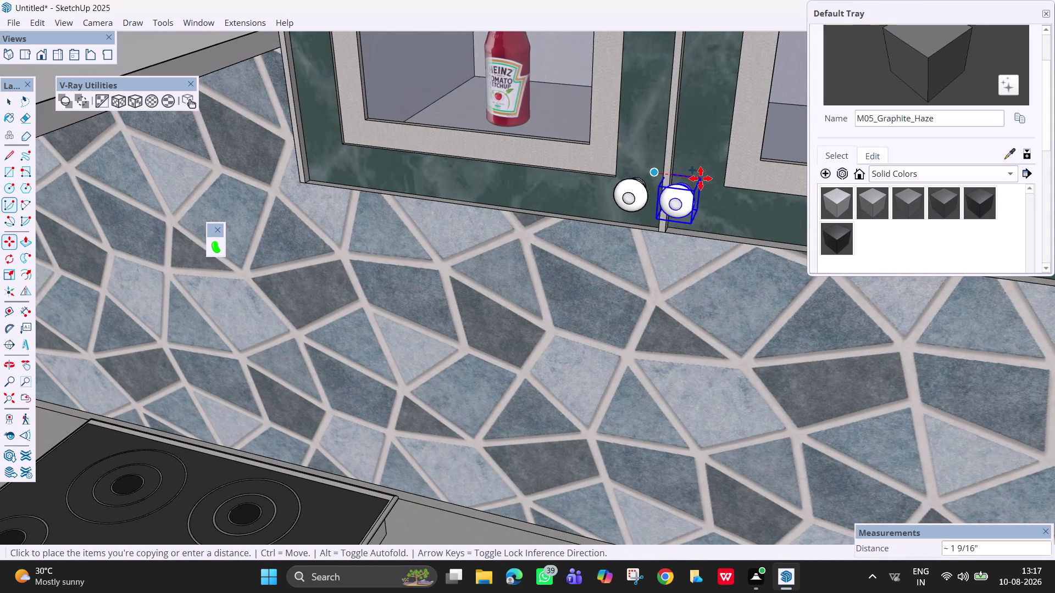
click(715, 187)
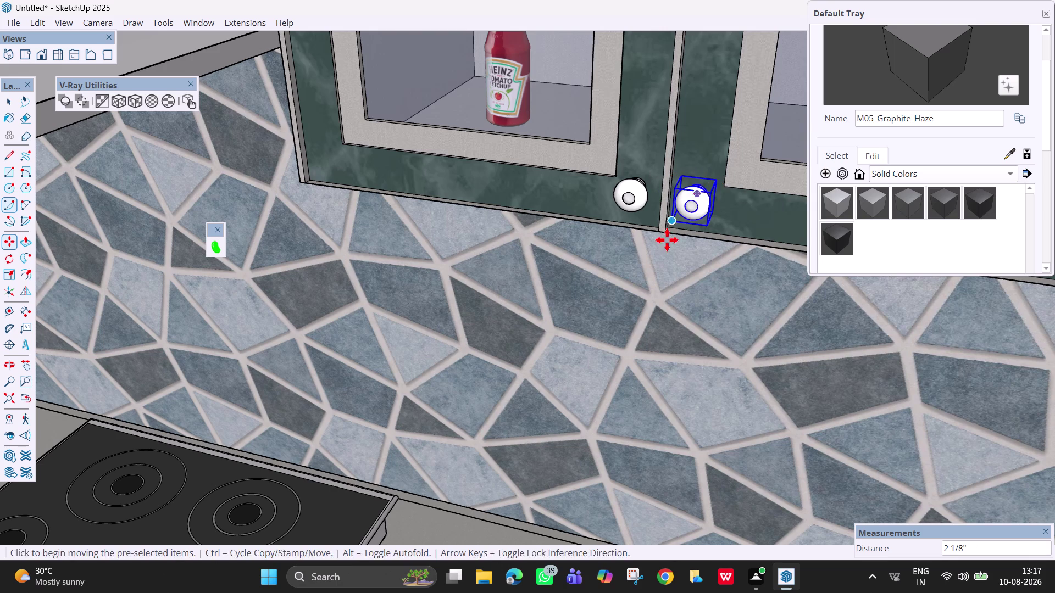
scroll(down, 3)
middle_drag(665, 245, 763, 192)
key(Escape)
View the whole kitchen and select the upper cabinet door left of the hood.
scroll(down, 3)
middle_drag(691, 219, 639, 216)
scroll(down, 3)
scroll(down, 3)
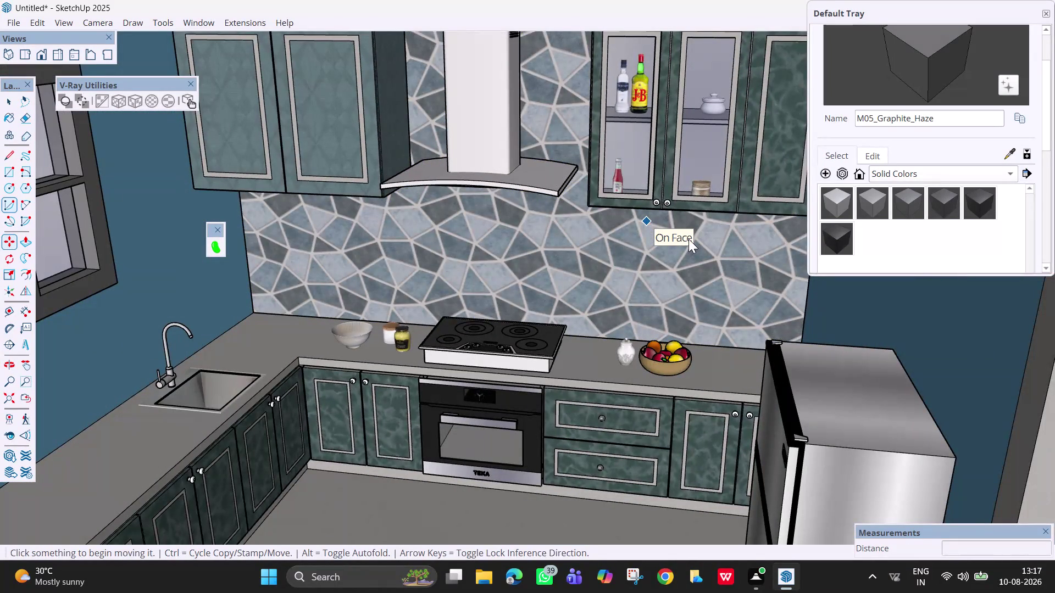
scroll(up, 3)
scroll(up, 3)
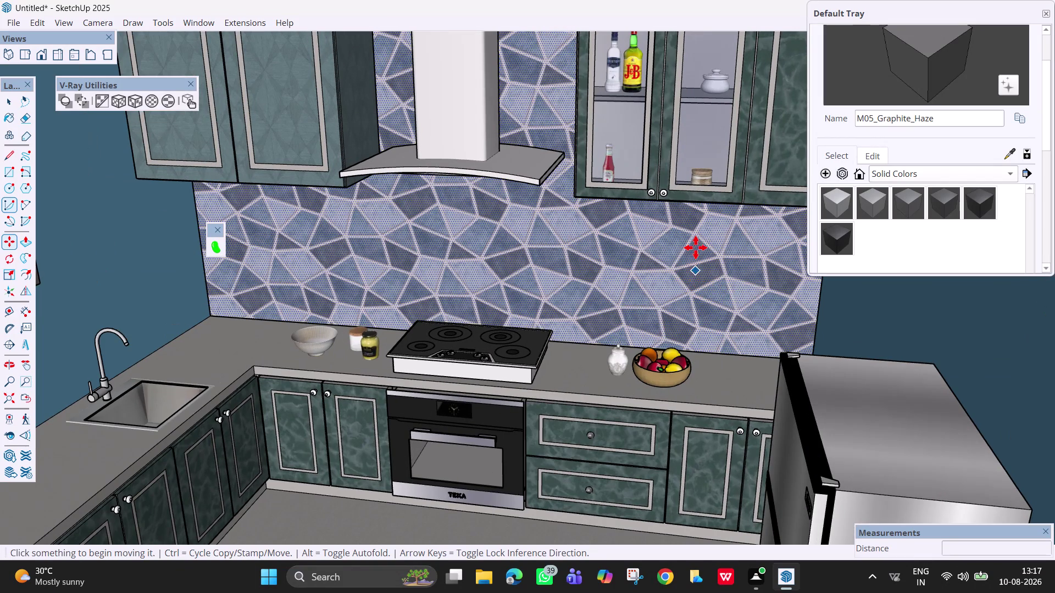
scroll(down, 3)
key(space)
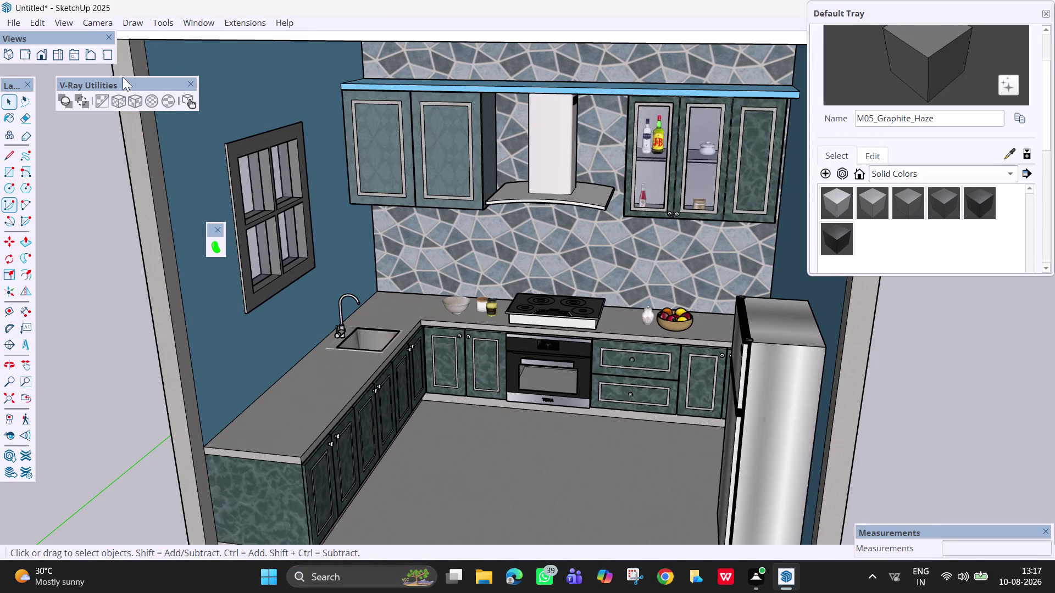
click(104, 105)
scroll(up, 3)
click(423, 154)
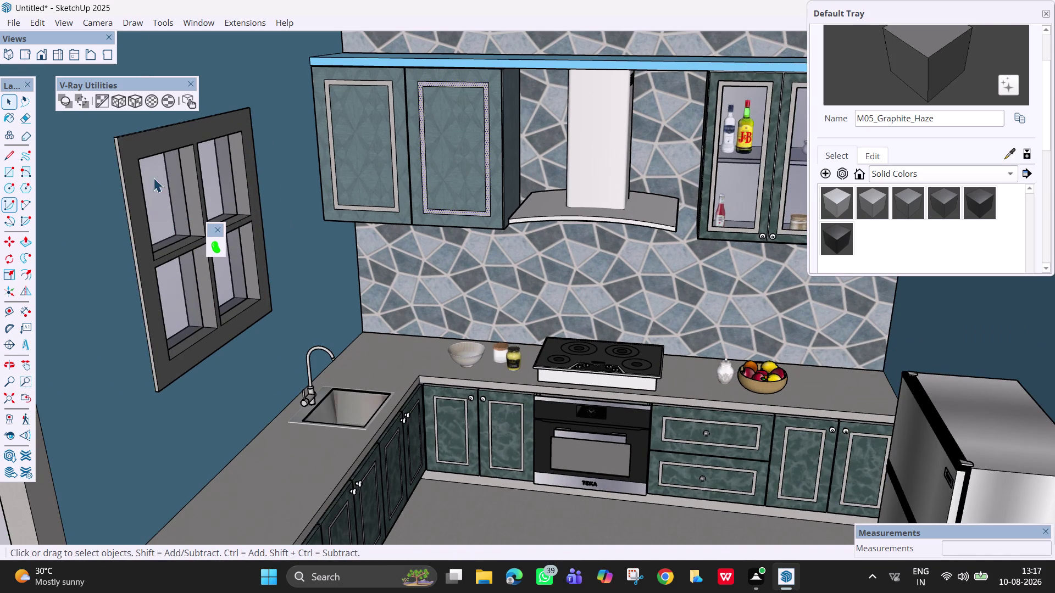
click(107, 101)
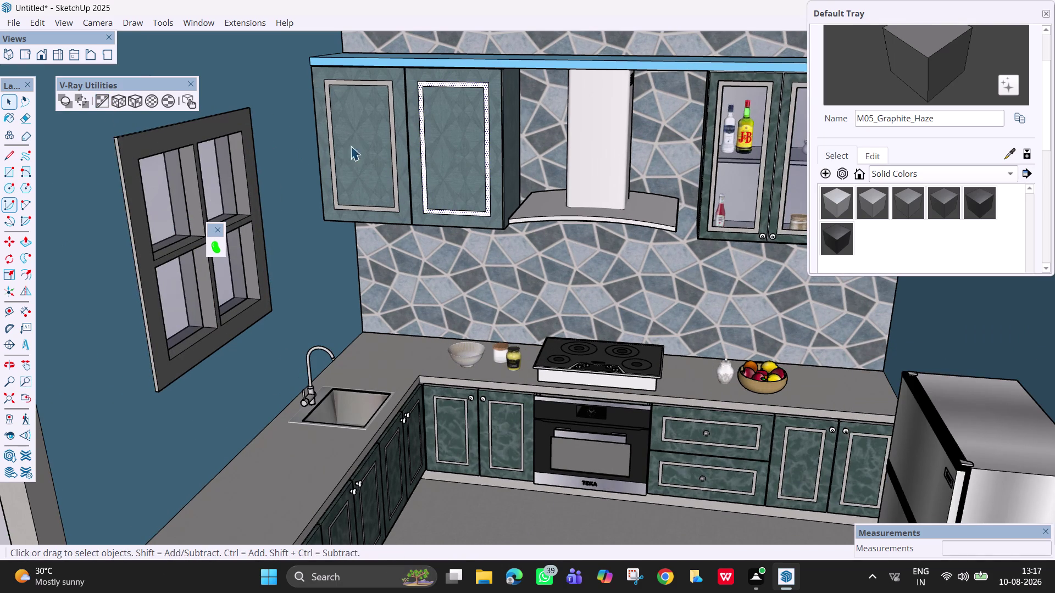
key(space)
scroll(up, 3)
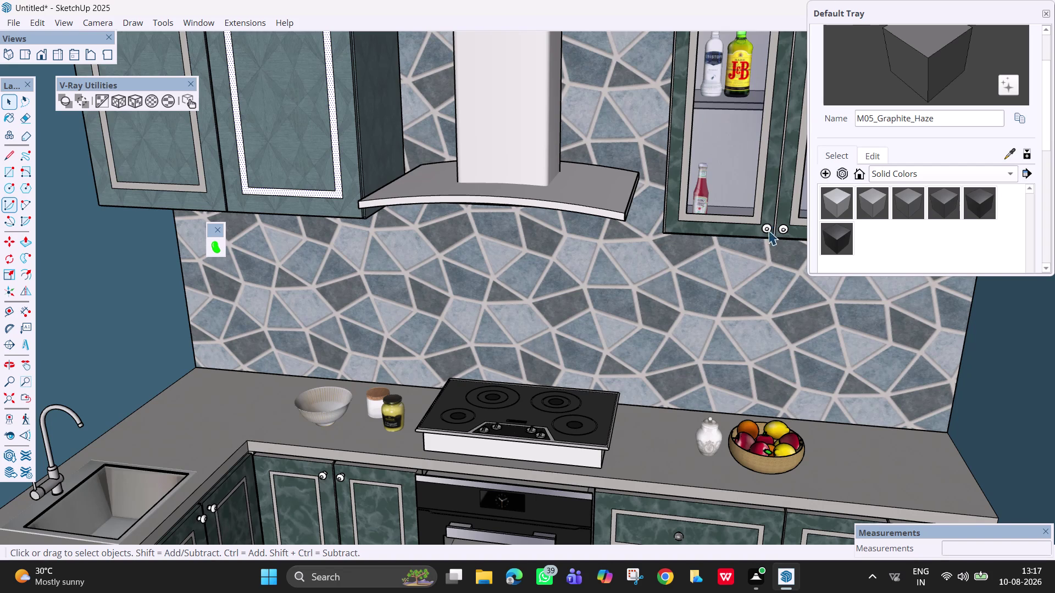
Copy the knob from the glass cabinet onto the right-hand door with Move and Ctrl.
click(765, 232)
key(m)
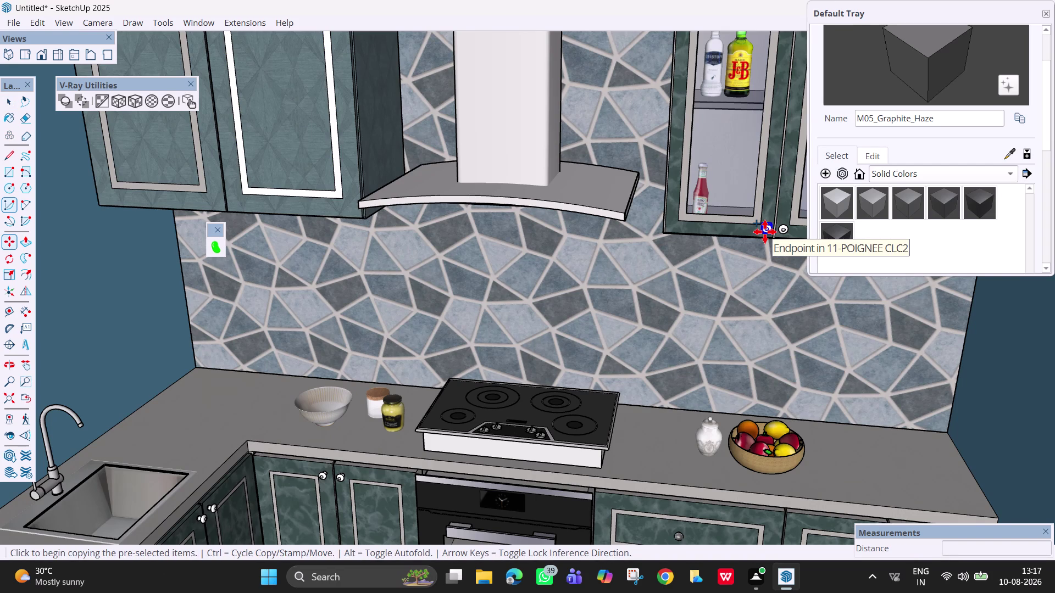
key(h)
drag(729, 266, 462, 262)
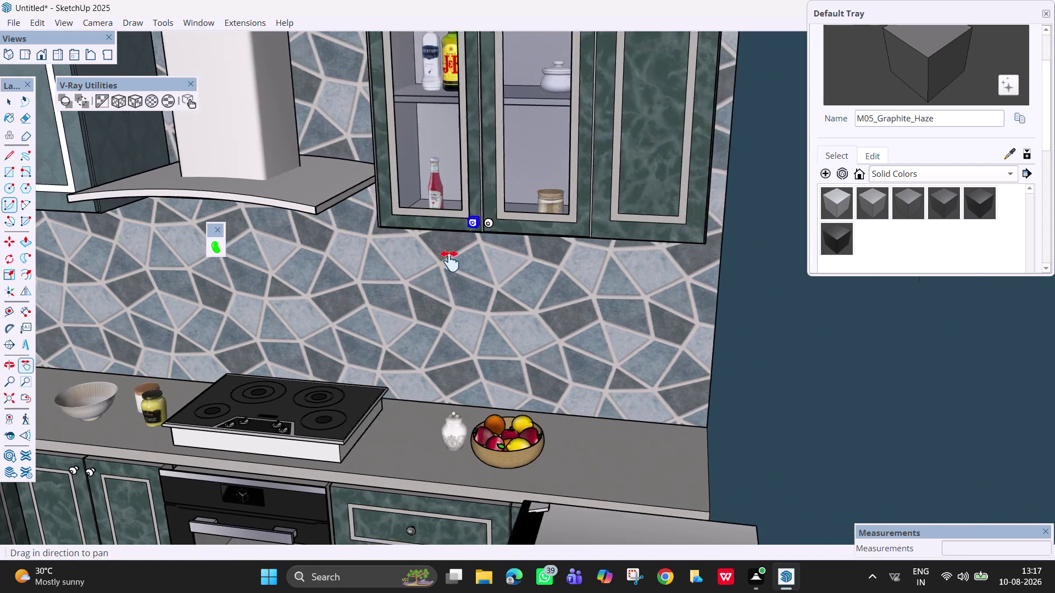
drag(461, 262, 436, 261)
drag(493, 236, 792, 317)
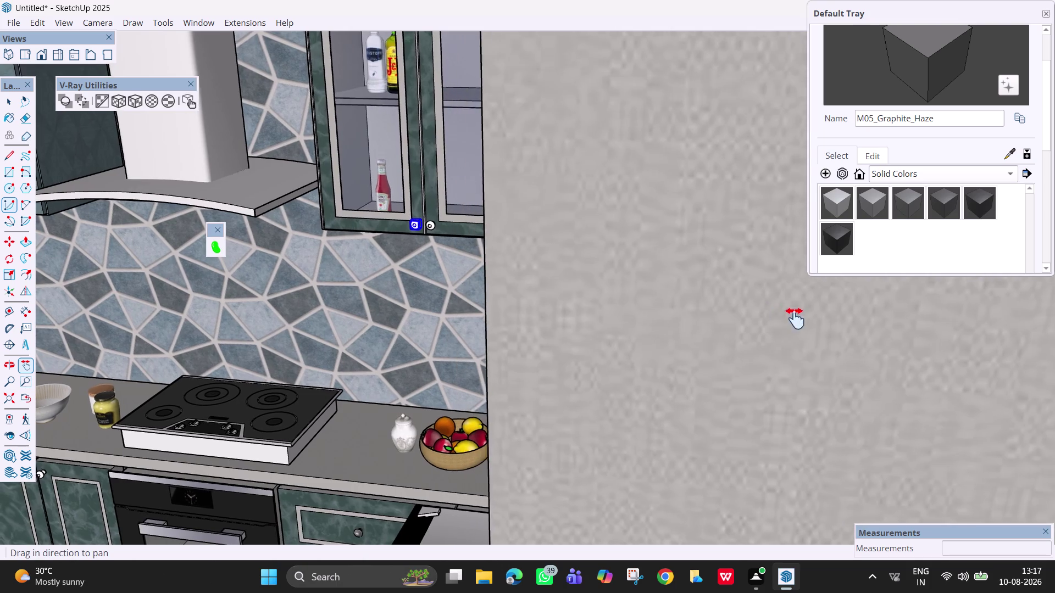
drag(792, 317, 915, 385)
key(space)
scroll(up, 3)
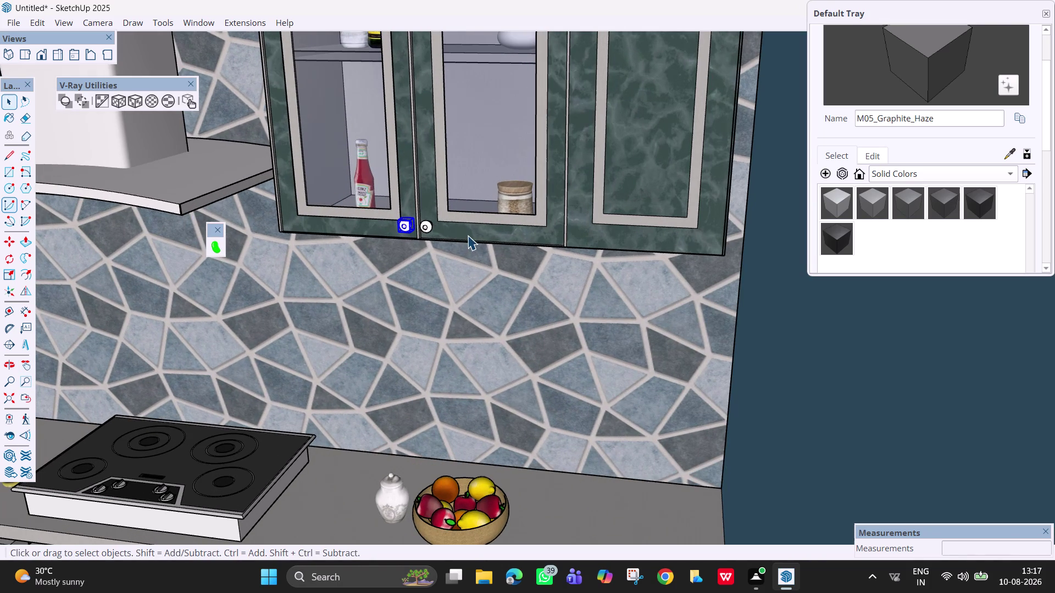
key(space)
key(m)
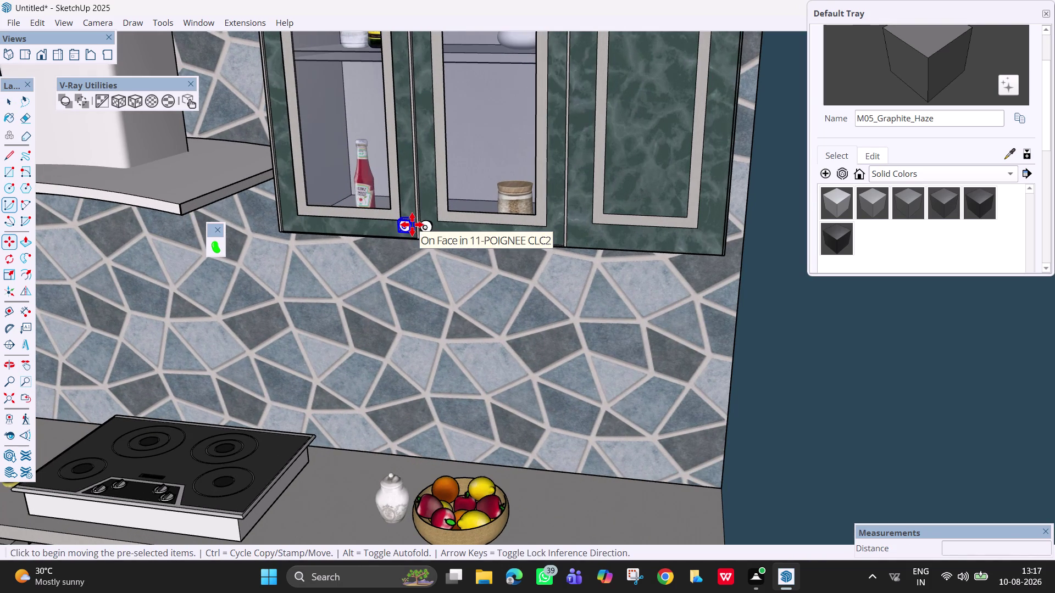
click(409, 224)
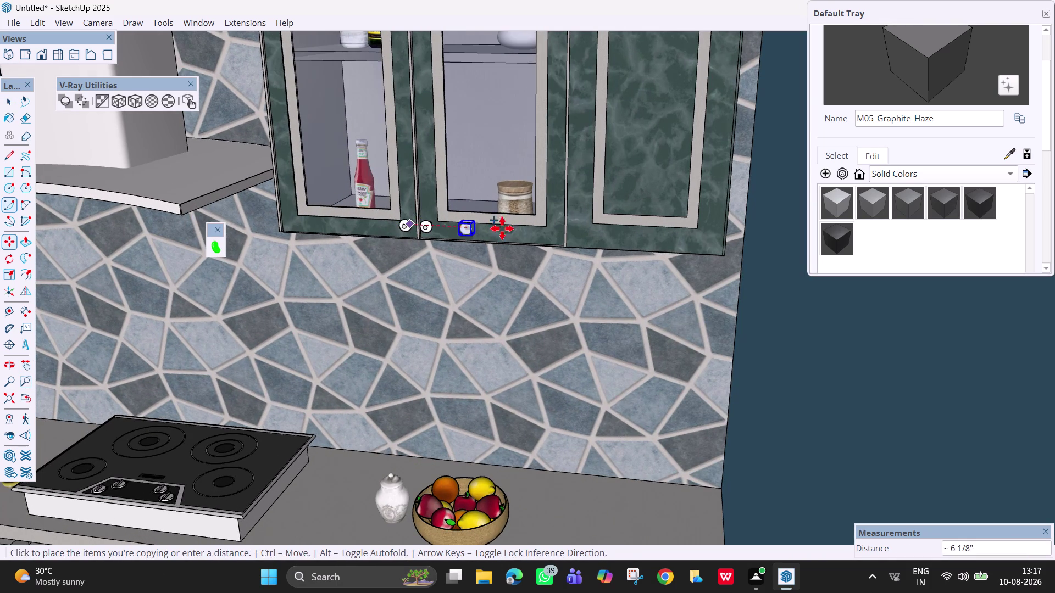
click(583, 232)
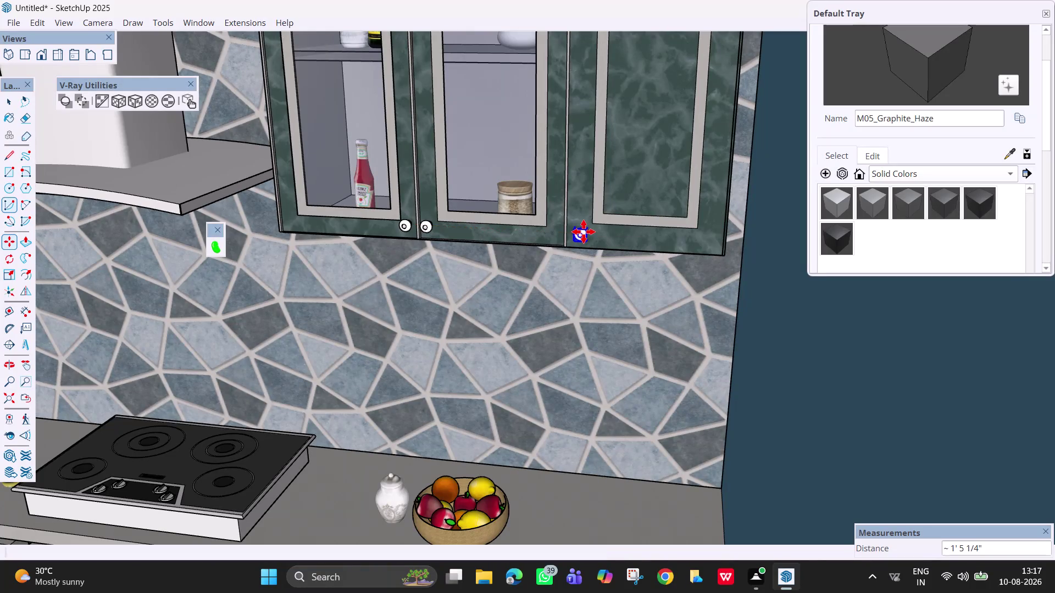
scroll(down, 3)
middle_drag(368, 290, 524, 285)
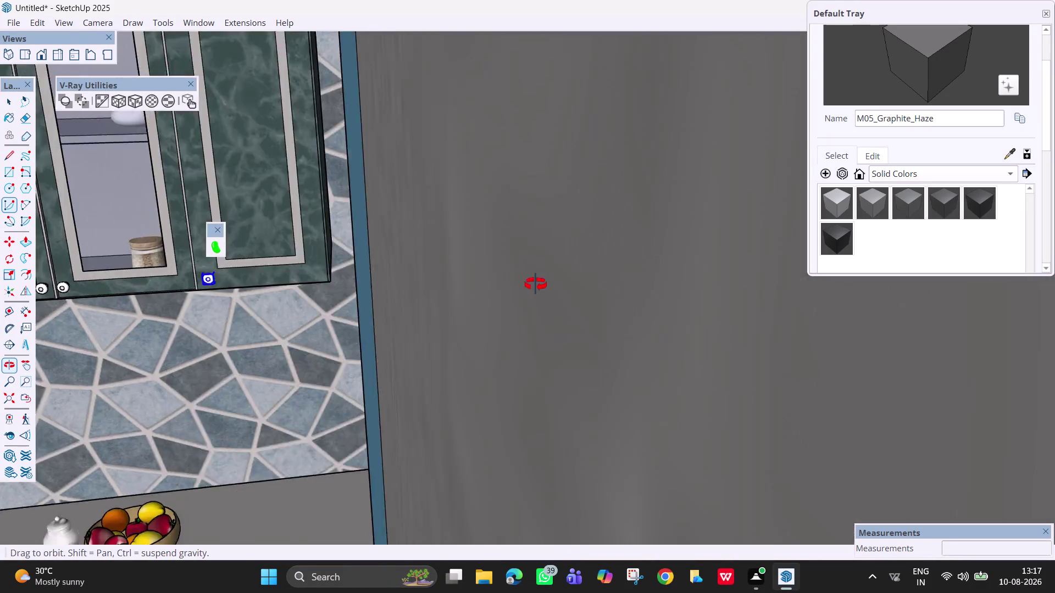
middle_drag(524, 286, 527, 281)
Copy the knob under the glass cabinet and confirm its placement.
key(h)
drag(140, 321, 716, 272)
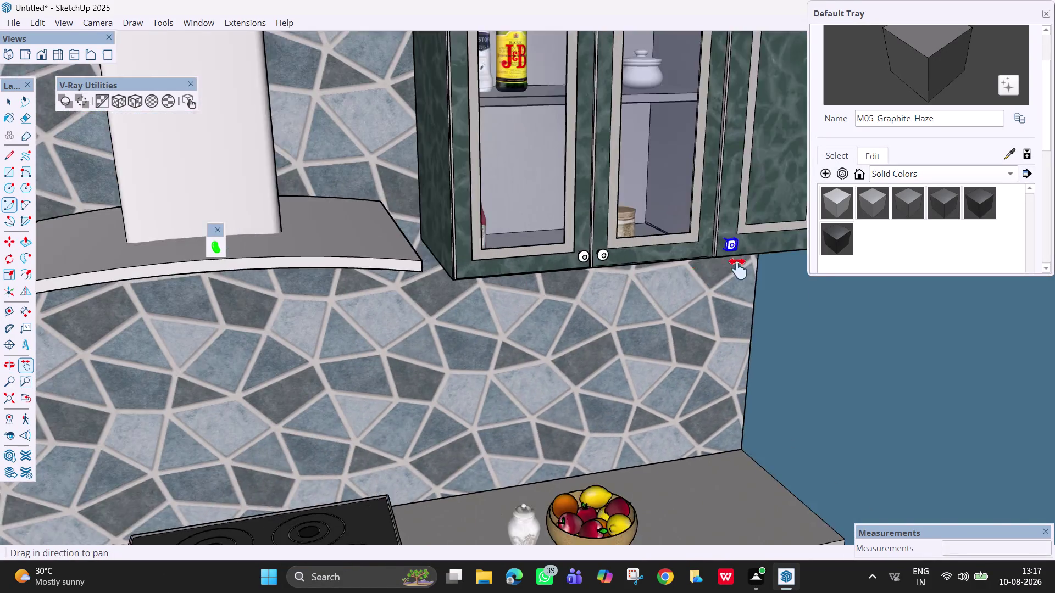
drag(716, 272, 773, 264)
middle_drag(632, 304, 567, 309)
scroll(down, 3)
scroll(down, 3)
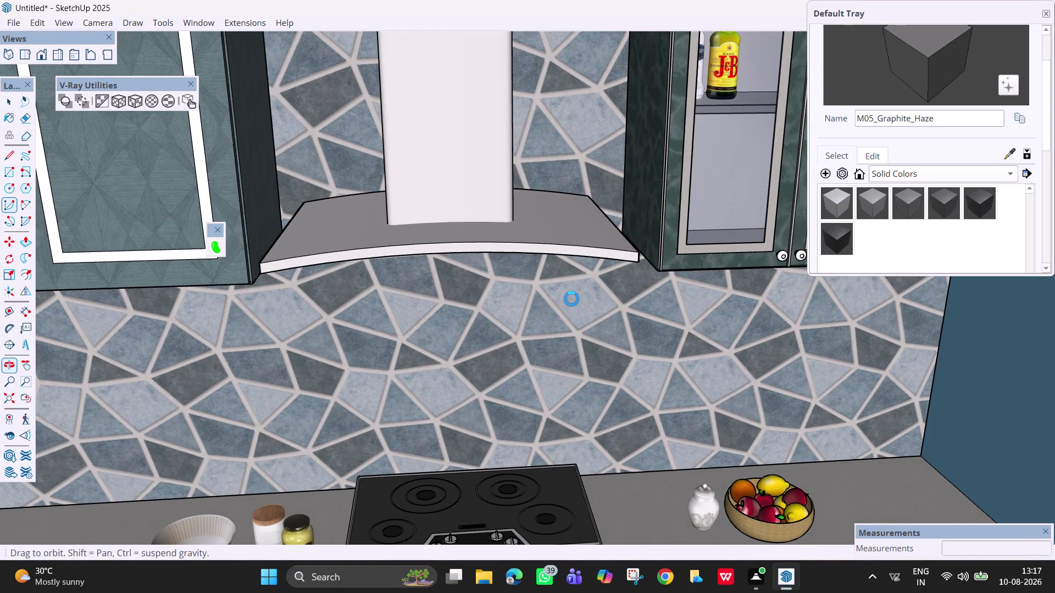
scroll(down, 3)
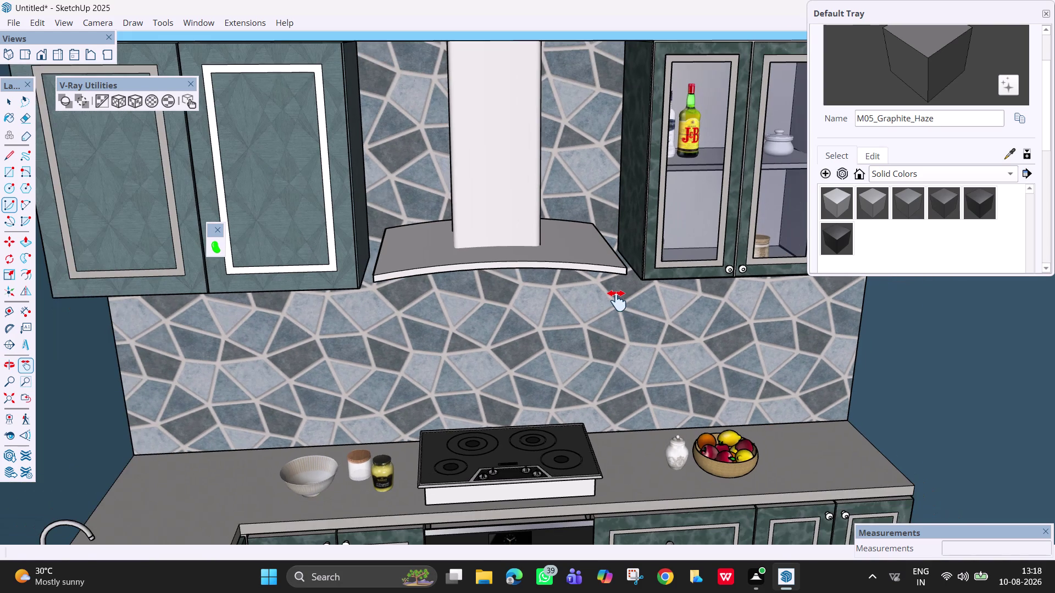
key(space)
scroll(up, 3)
click(724, 268)
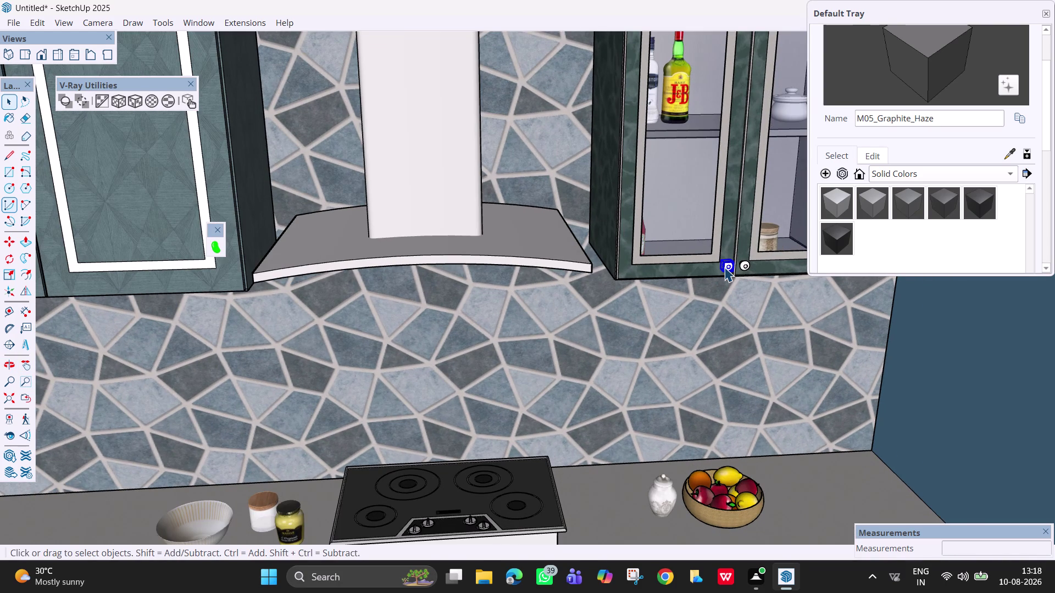
key(m)
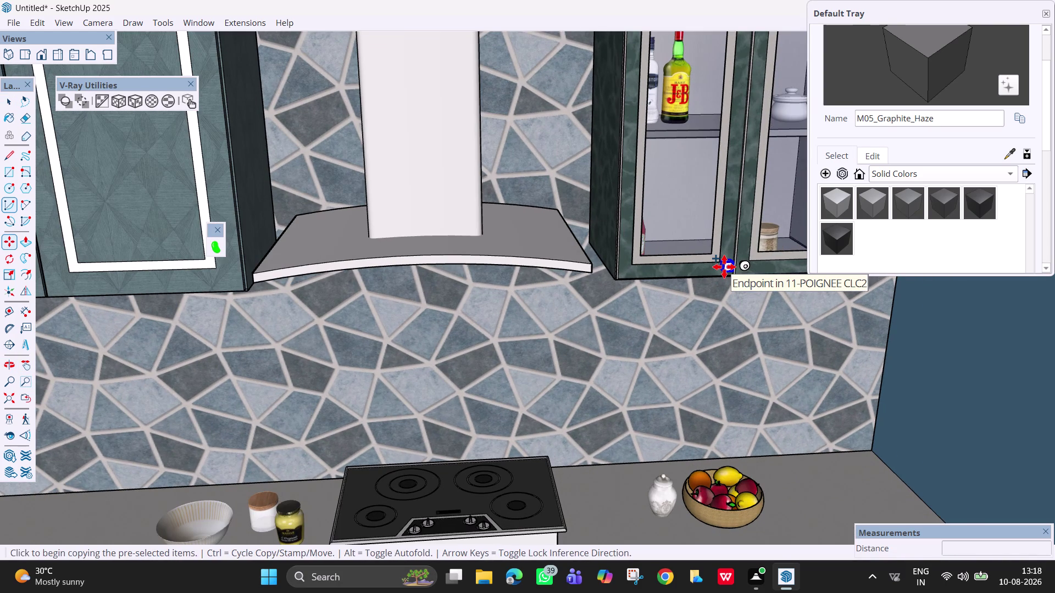
click(725, 267)
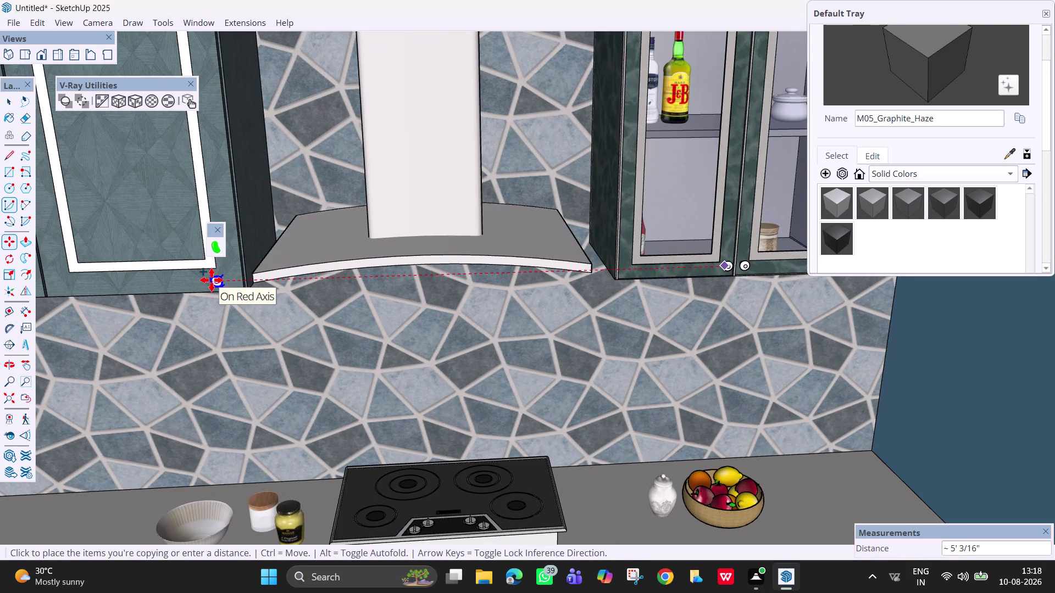
click(52, 284)
key(h)
drag(232, 298, 474, 281)
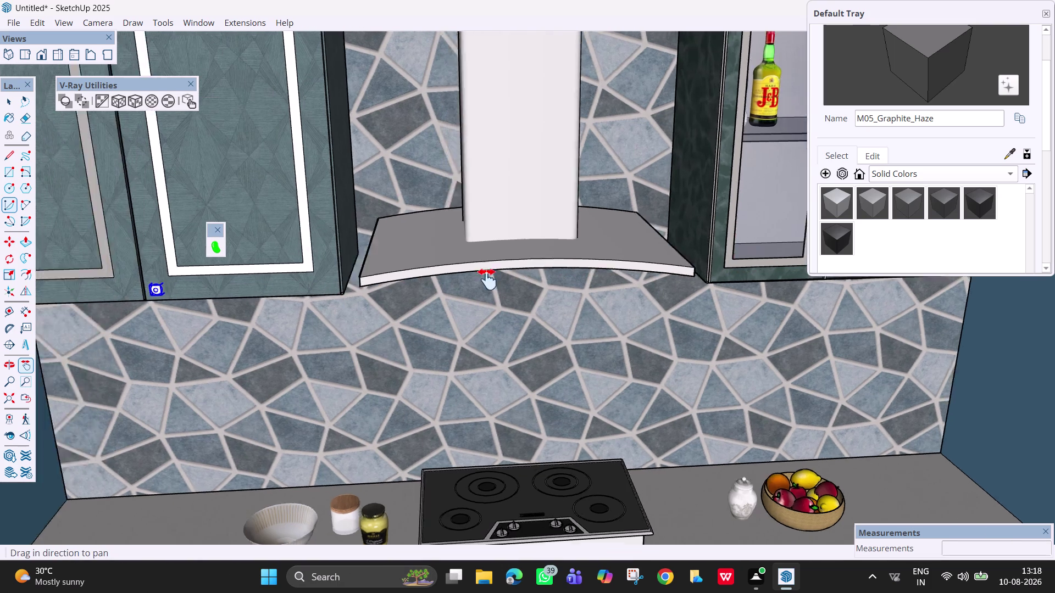
Zoom in on the cabinet door bottoms and rotate the knob to match its door.
drag(474, 280, 638, 274)
scroll(up, 3)
scroll(up, 3)
middle_drag(534, 257, 442, 298)
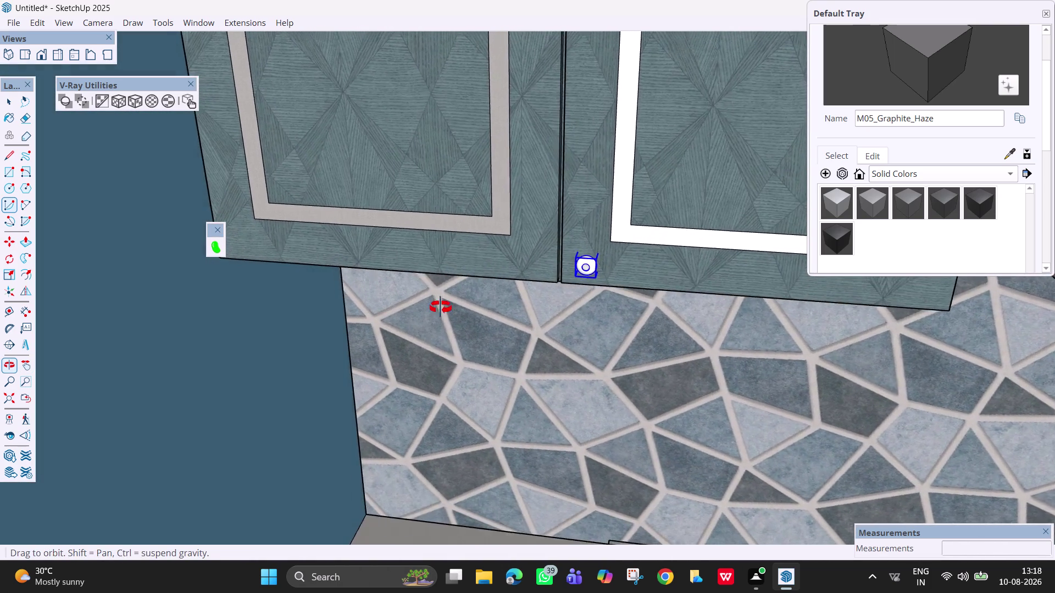
middle_drag(442, 298, 440, 328)
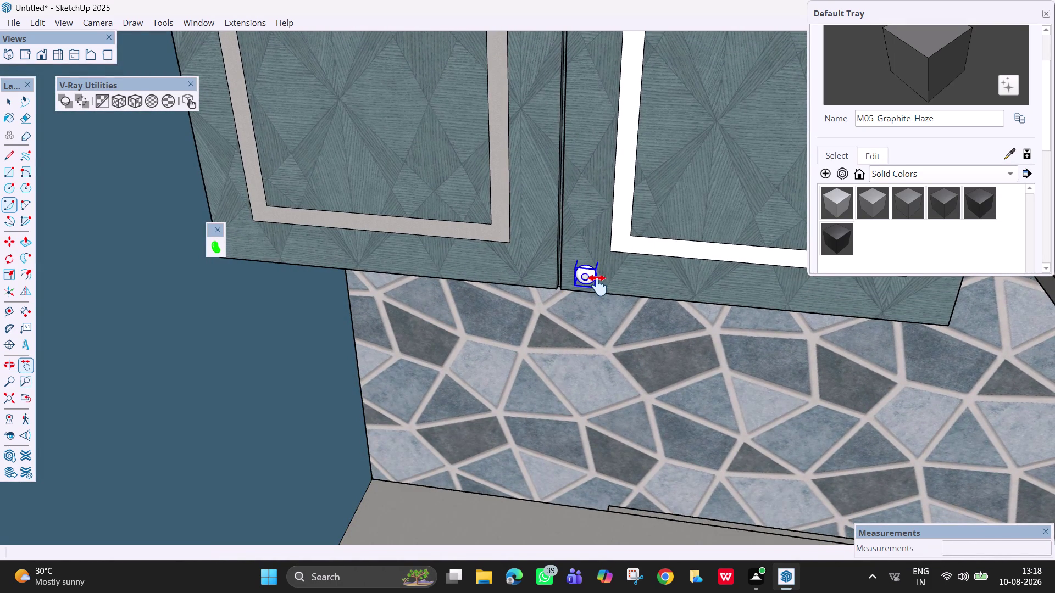
key(m)
key(space)
text(m)
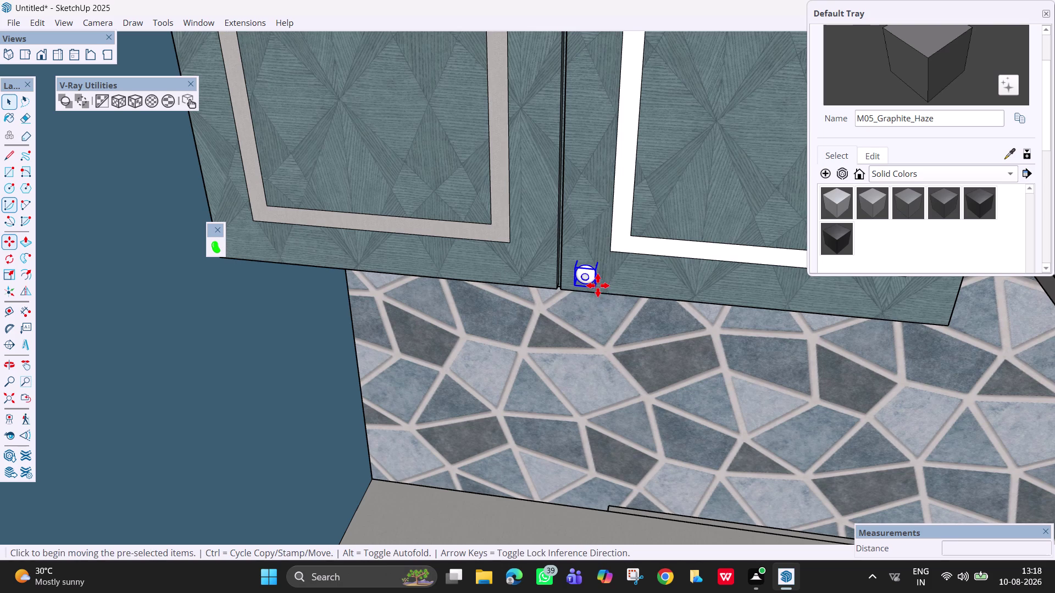
click(592, 281)
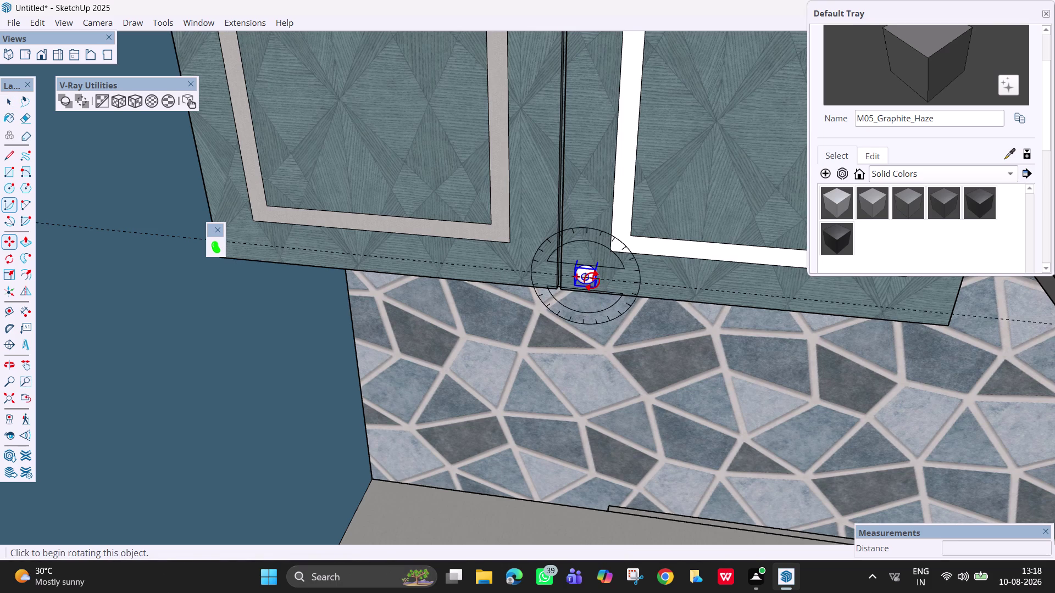
key(Escape)
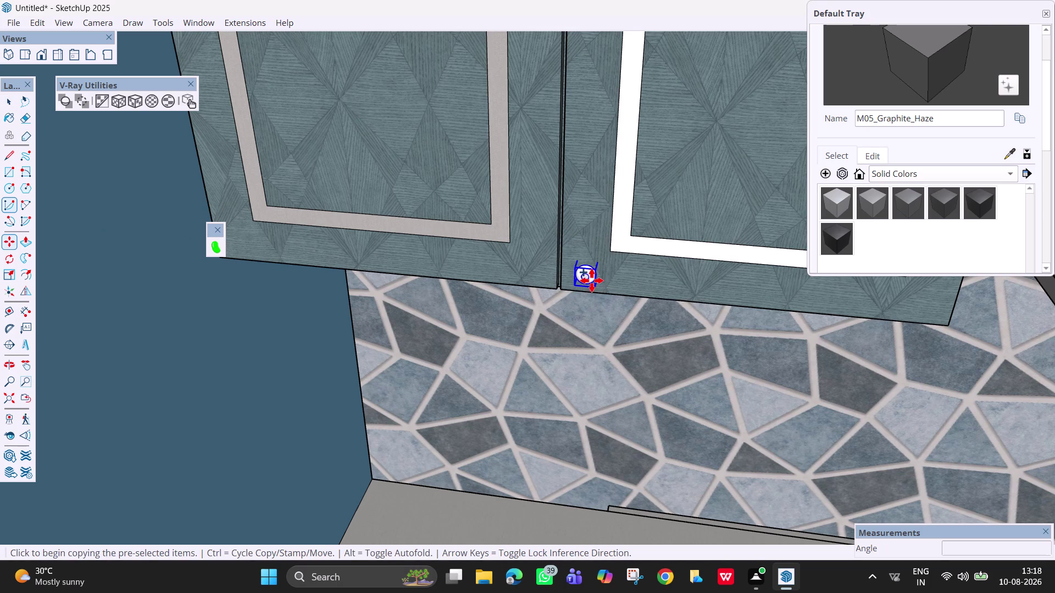
click(592, 281)
key(Escape)
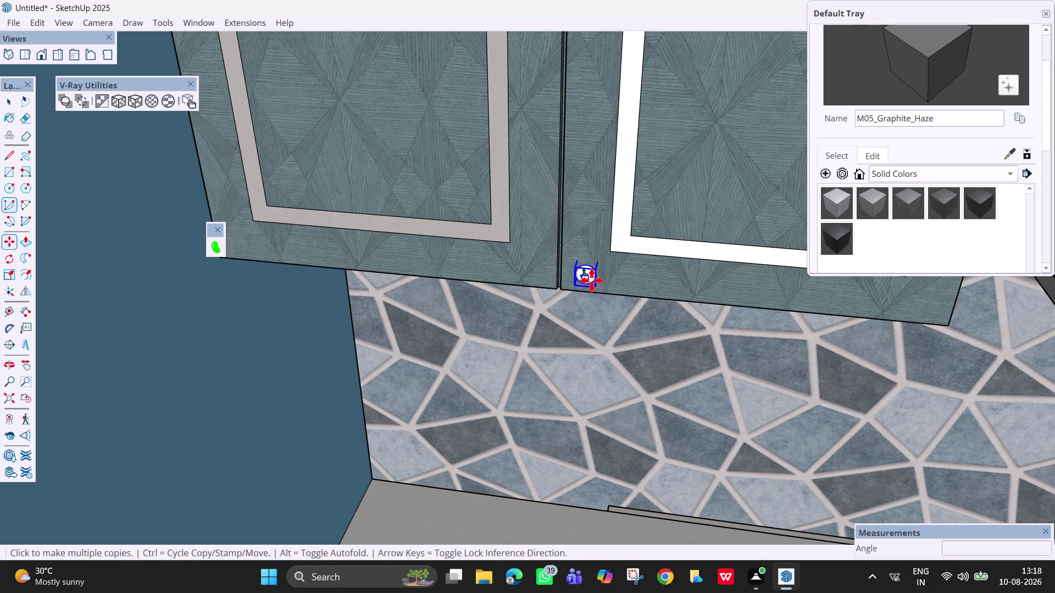
key(m)
click(592, 280)
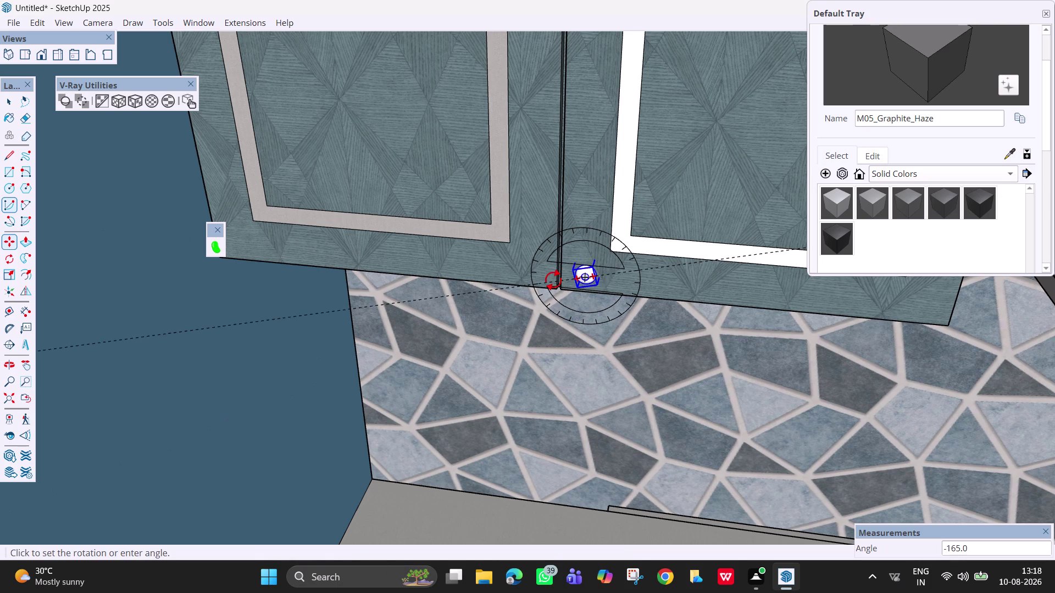
key(Escape)
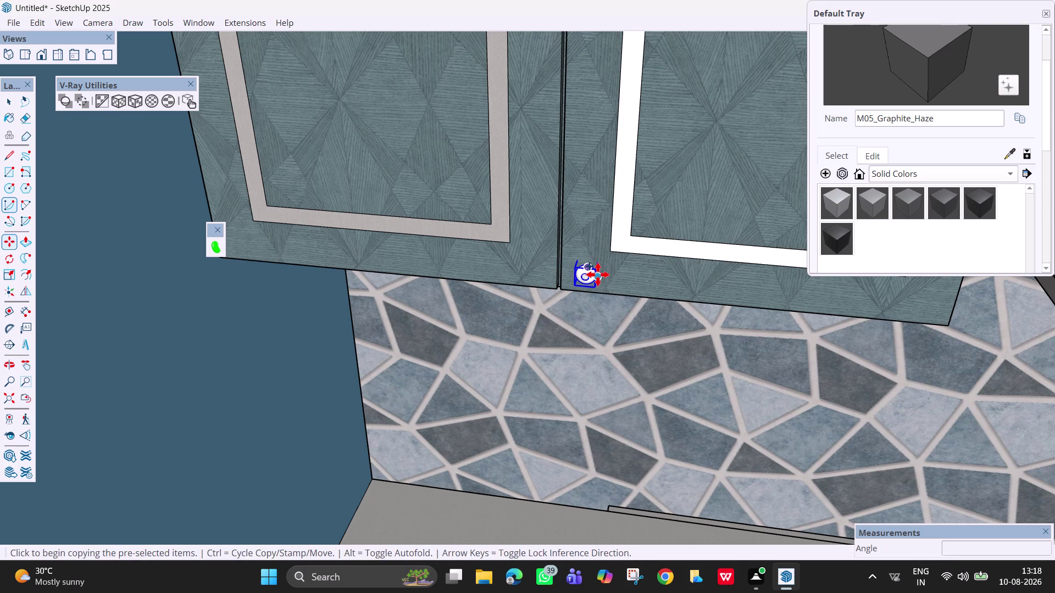
click(598, 275)
key(Escape)
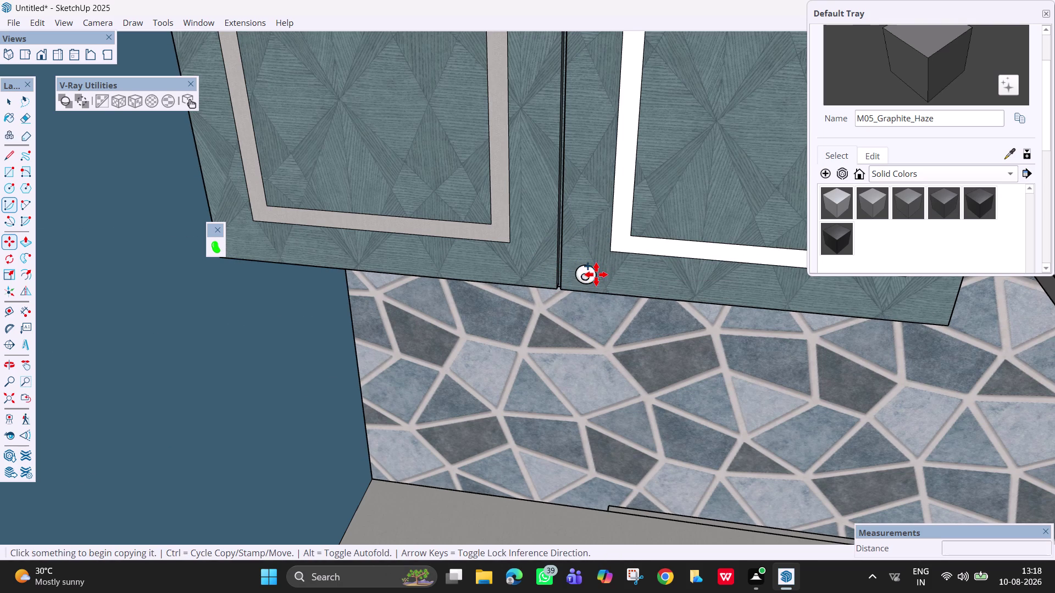
Copy the knob from the right door onto the left door and pull the view back.
key(m)
key(space)
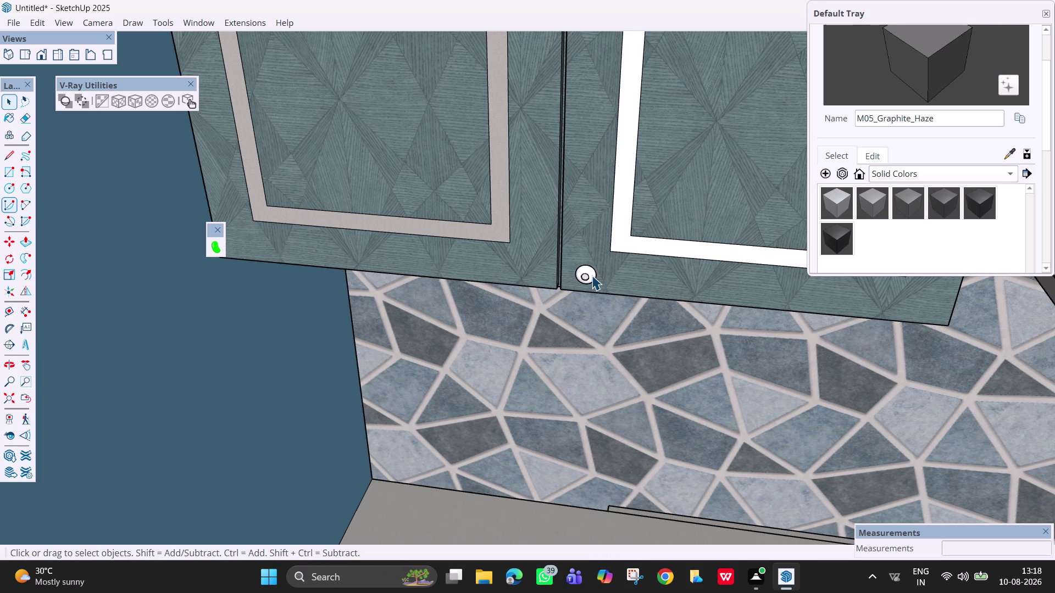
click(592, 276)
key(m)
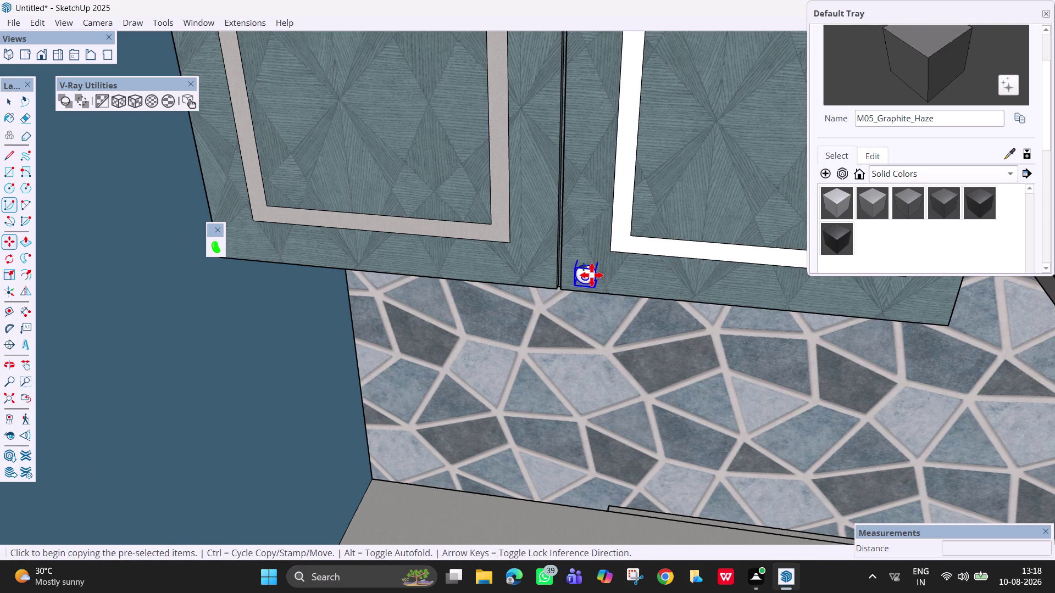
click(591, 275)
key(Escape)
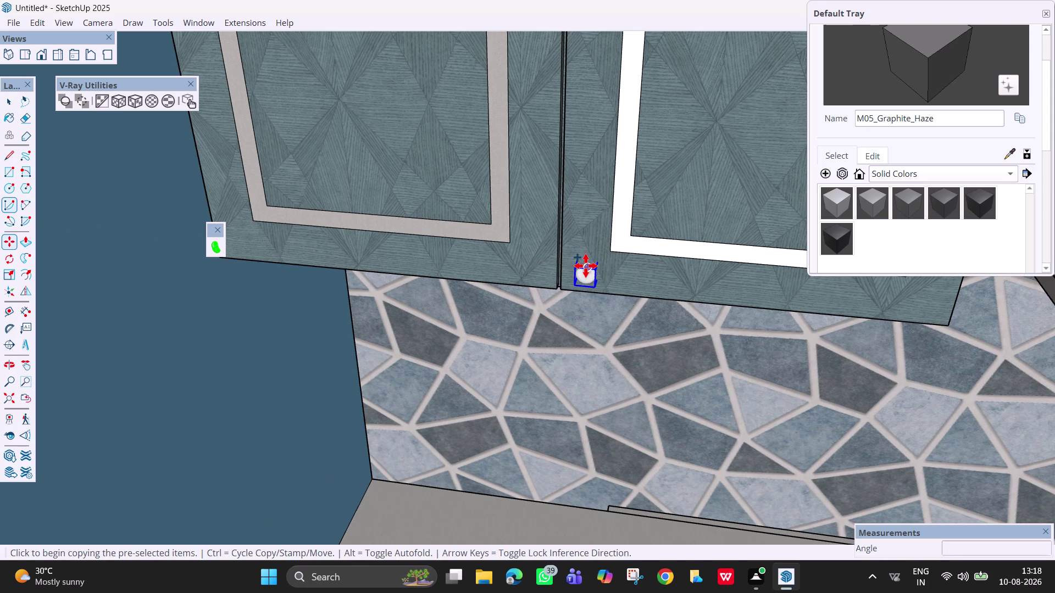
click(589, 266)
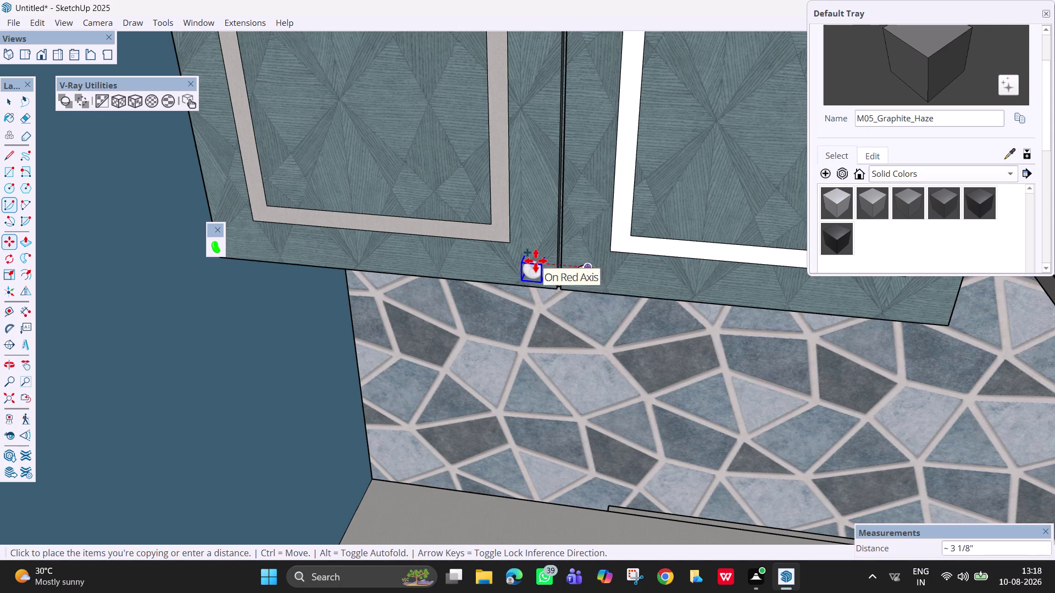
click(536, 261)
scroll(down, 3)
key(Escape)
scroll(down, 3)
middle_drag(630, 343, 813, 312)
scroll(down, 3)
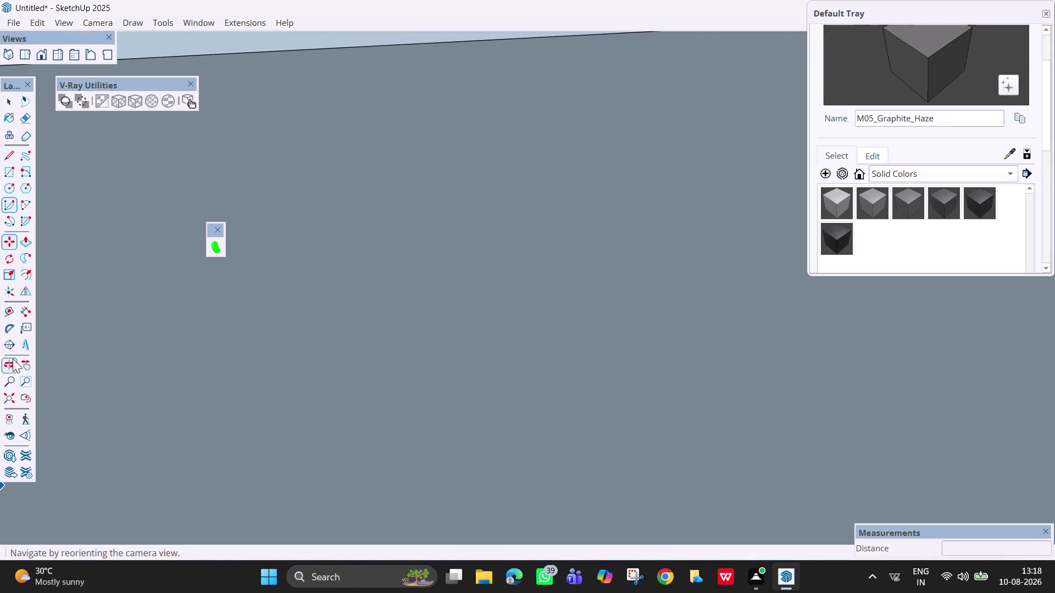
Sample the grey B75 Nilaya Imagine material from a door frame with the eyedropper.
click(6, 403)
scroll(down, 3)
middle_drag(628, 350, 555, 328)
key(space)
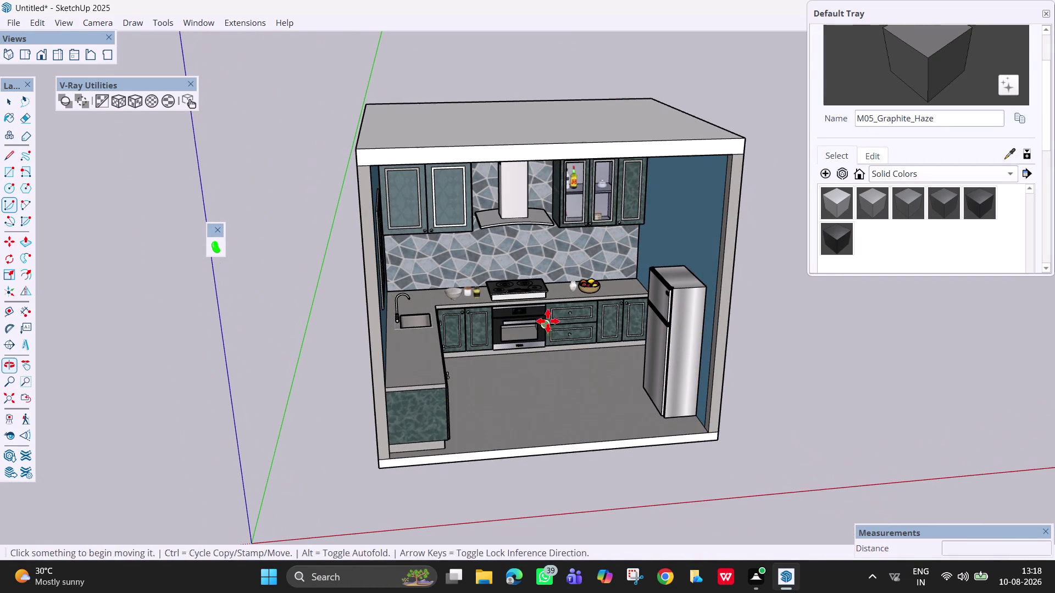
middle_drag(566, 371, 480, 318)
scroll(up, 3)
scroll(up, 3)
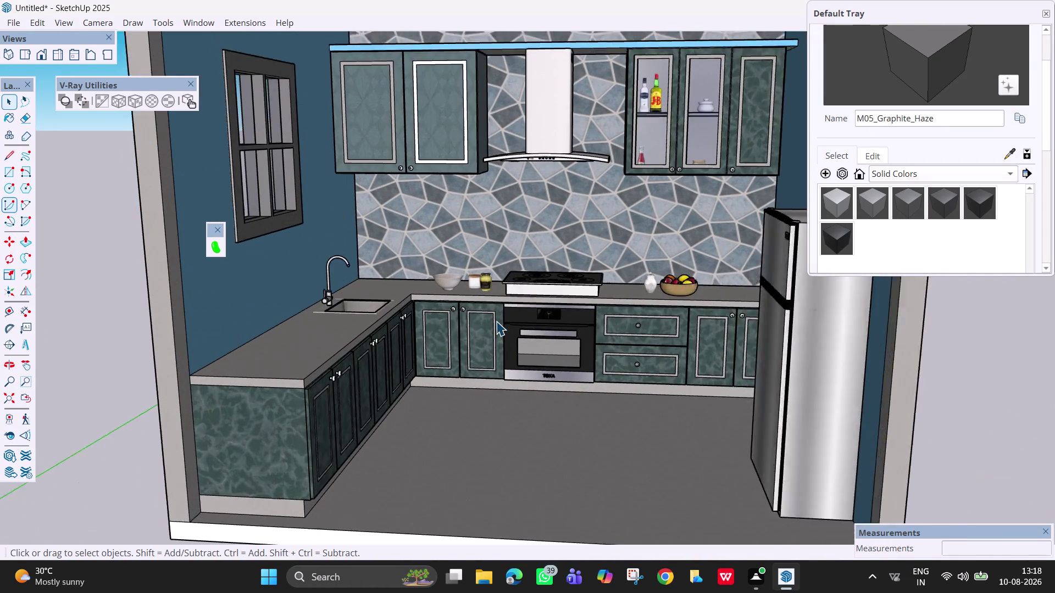
scroll(up, 3)
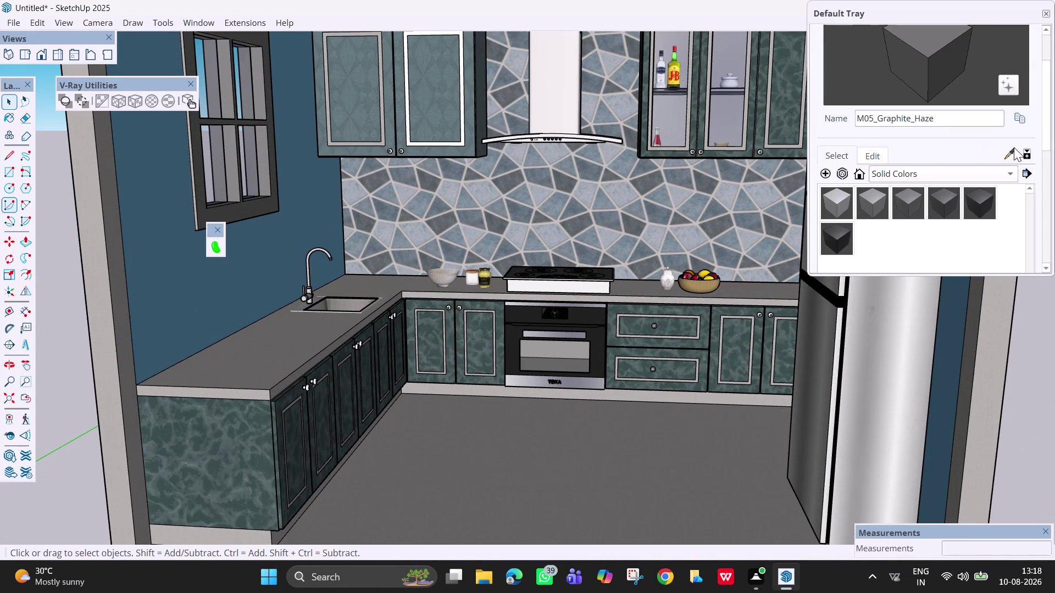
click(1012, 156)
scroll(up, 3)
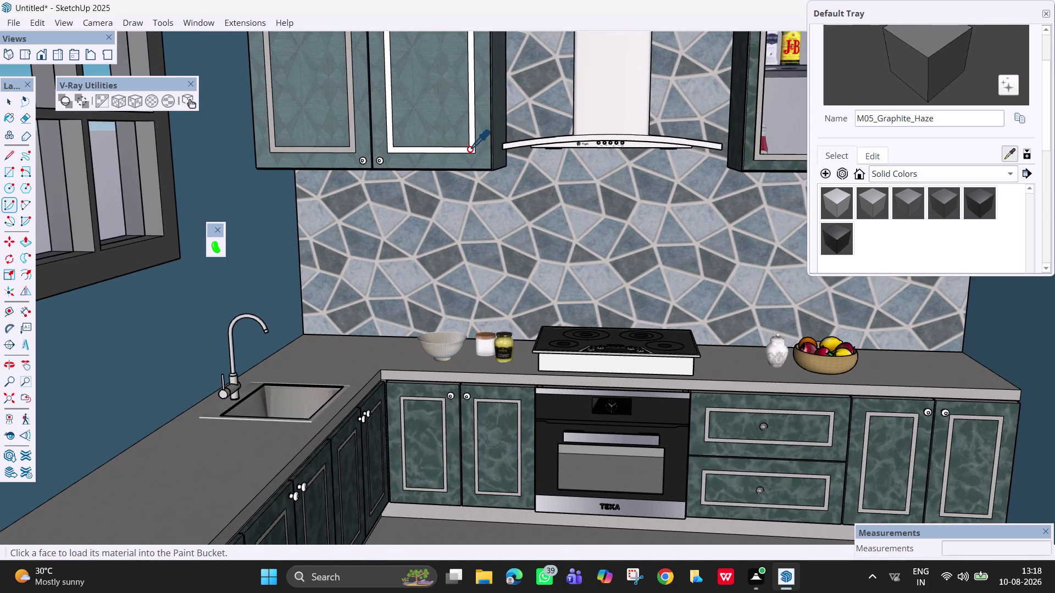
click(469, 148)
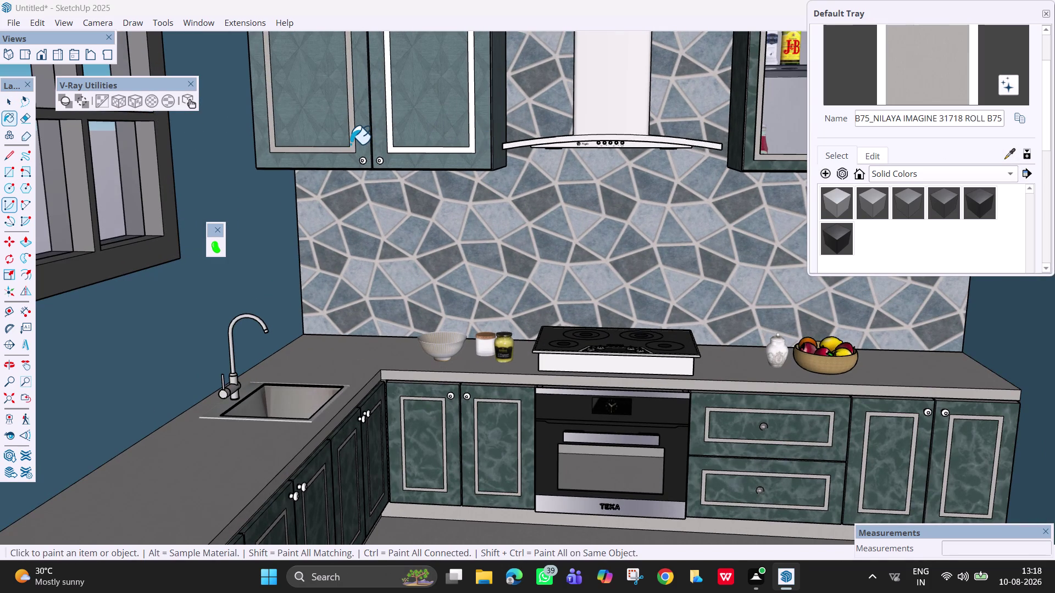
Paint the left upper cabinet door's frame with the sampled material.
click(350, 144)
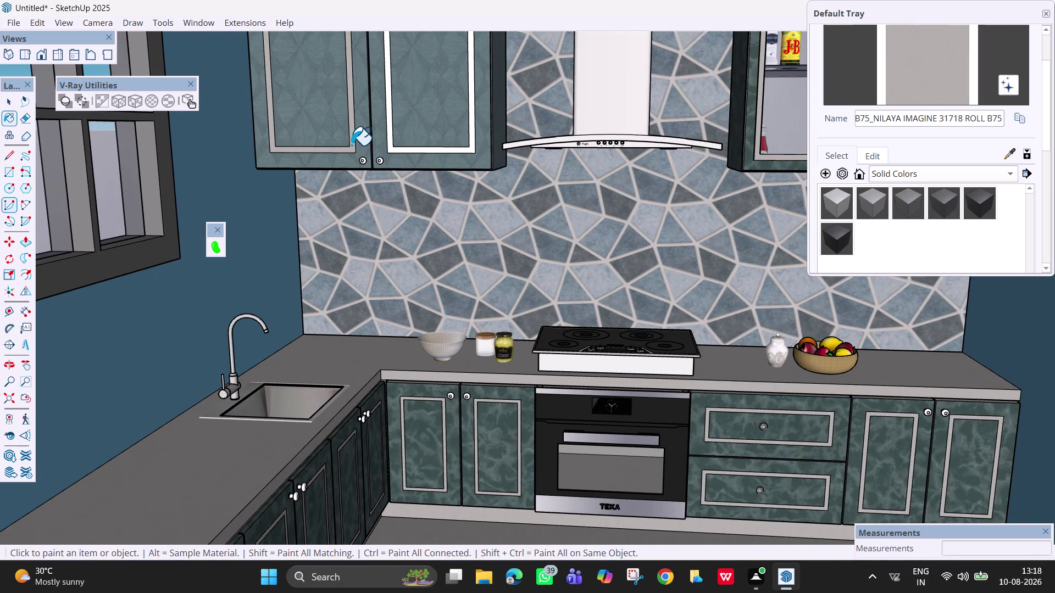
click(352, 145)
scroll(up, 3)
click(354, 150)
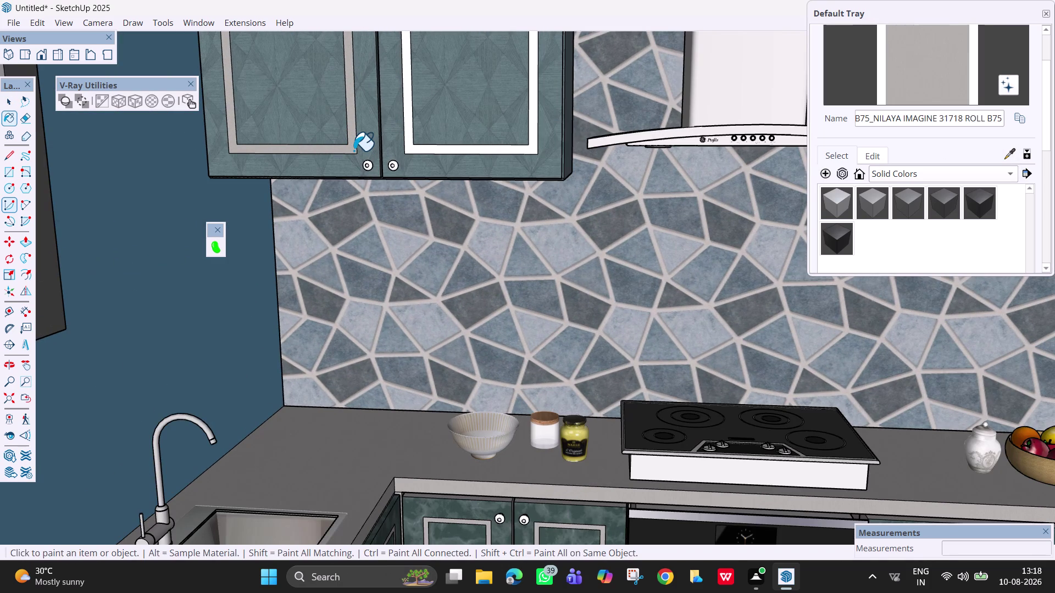
key(Escape)
key(space)
click(354, 150)
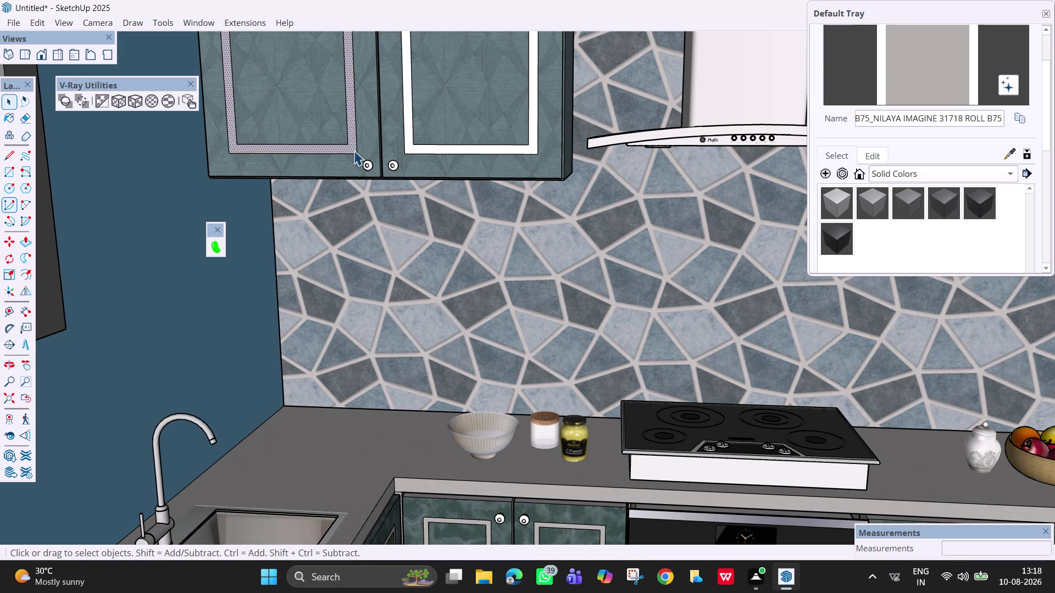
Paint the glass cabinet door frames and the remaining upper door frames.
scroll(down, 3)
scroll(up, 3)
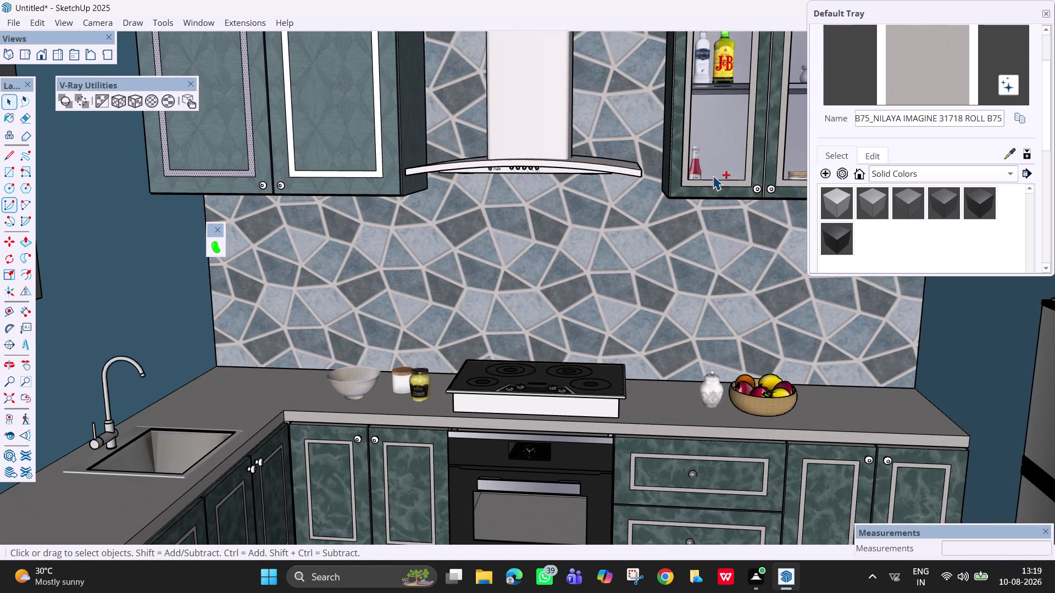
click(710, 183)
click(783, 183)
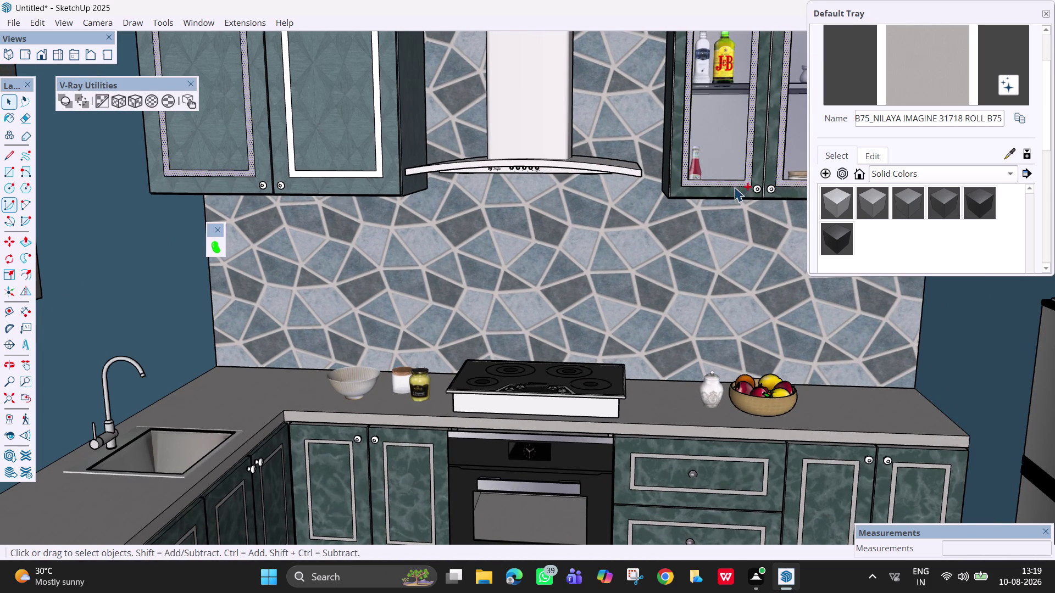
scroll(down, 3)
scroll(down, 3)
scroll(up, 3)
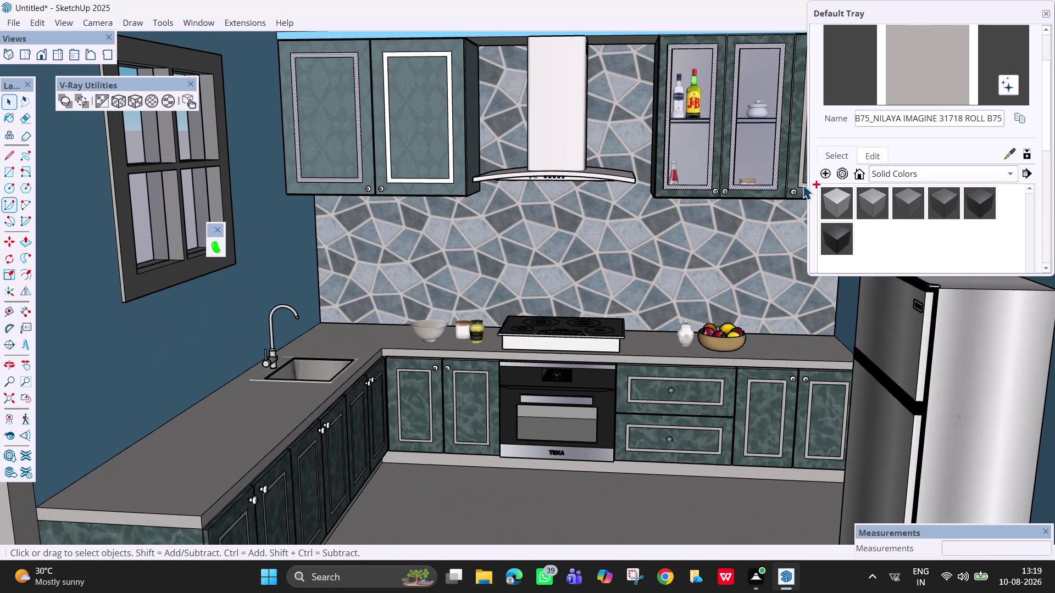
click(801, 183)
click(109, 100)
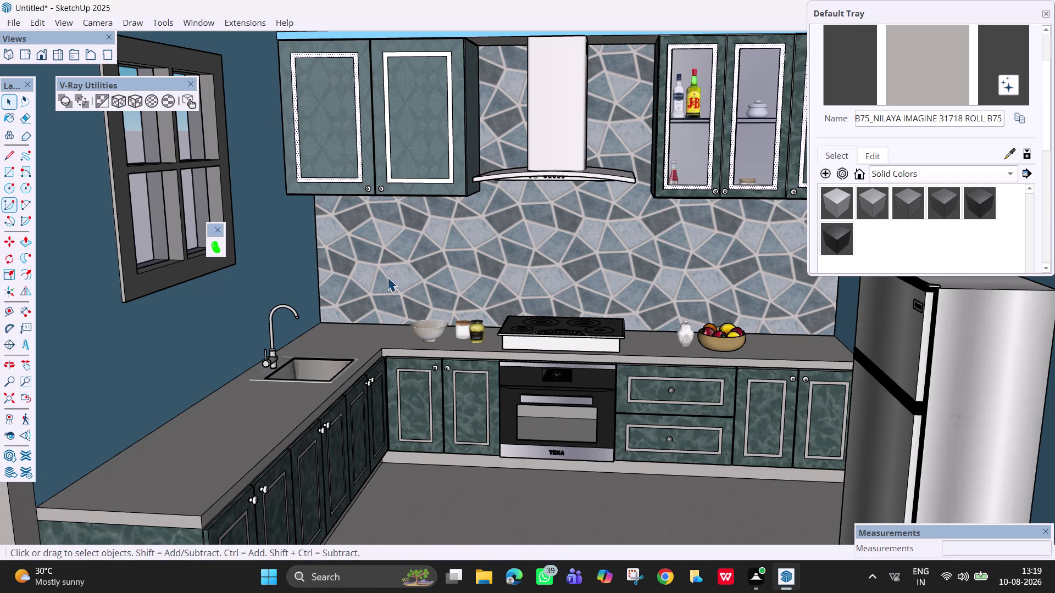
Orbit out to view the kitchen and the base cabinets by the oven.
scroll(down, 3)
middle_drag(386, 310, 360, 326)
click(862, 406)
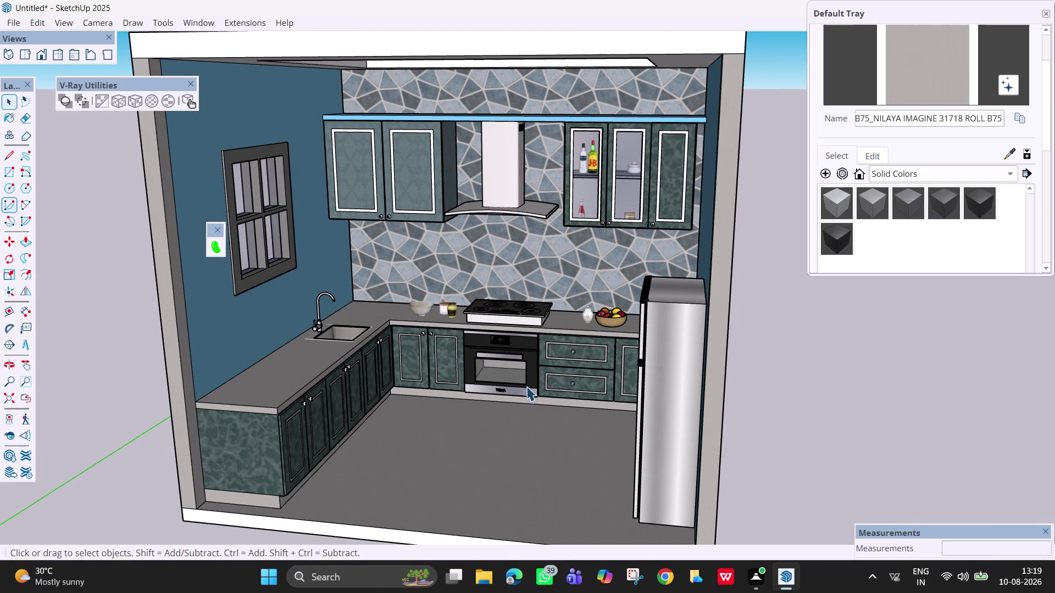
scroll(up, 3)
scroll(down, 3)
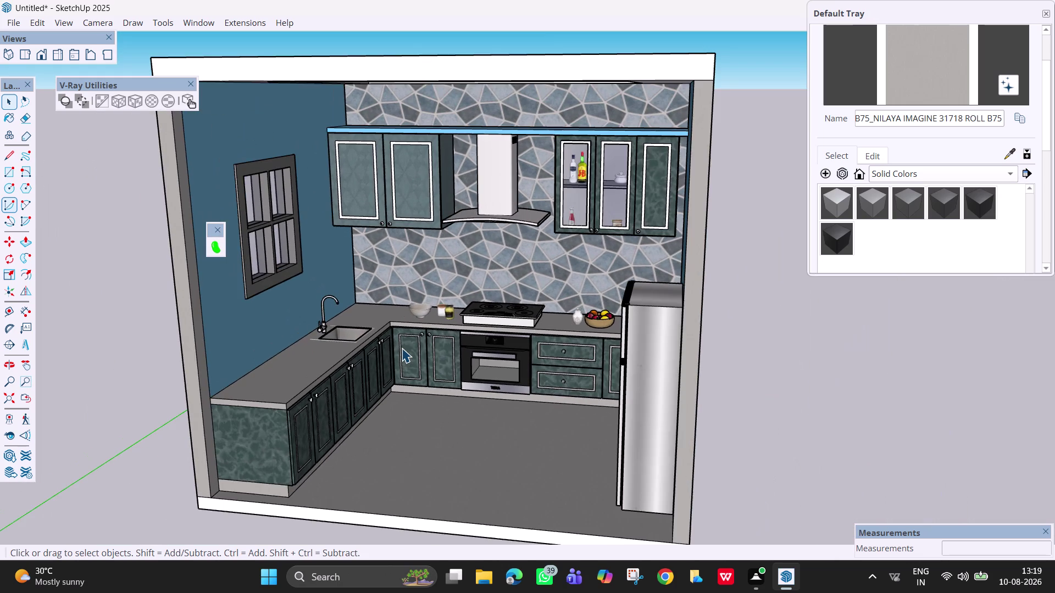
middle_drag(399, 359, 353, 370)
scroll(up, 3)
Zoom in and select the two door frames left of the oven.
scroll(up, 3)
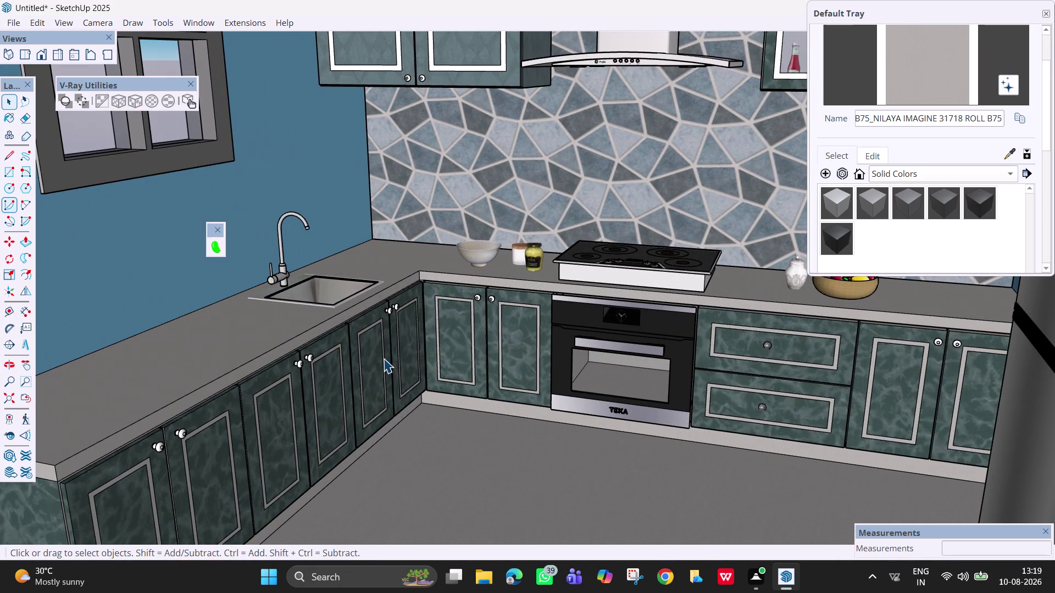
scroll(up, 3)
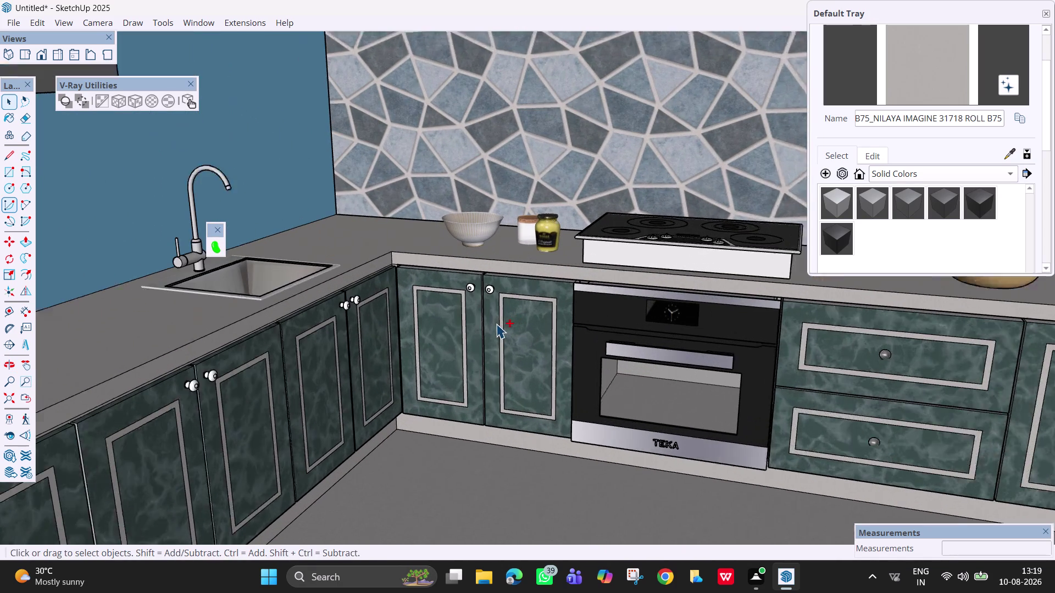
scroll(up, 3)
click(502, 324)
scroll(up, 3)
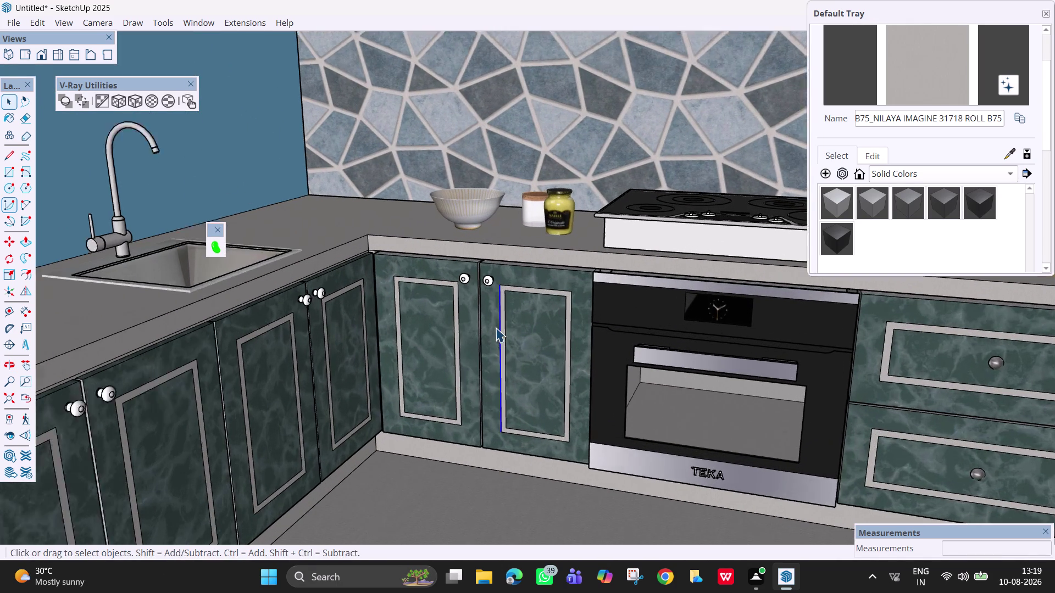
key(Escape)
click(440, 519)
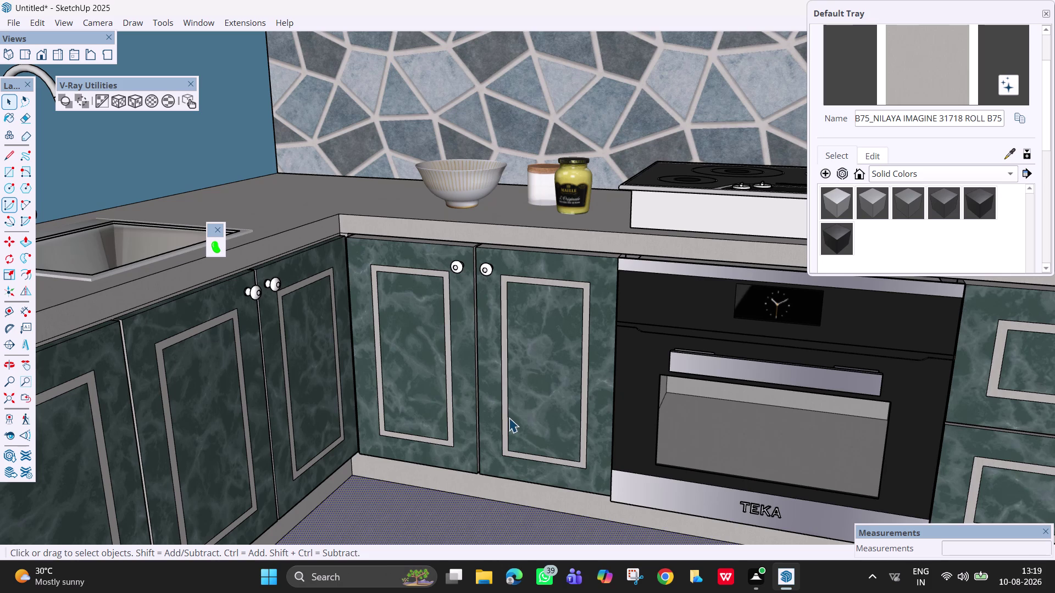
click(504, 409)
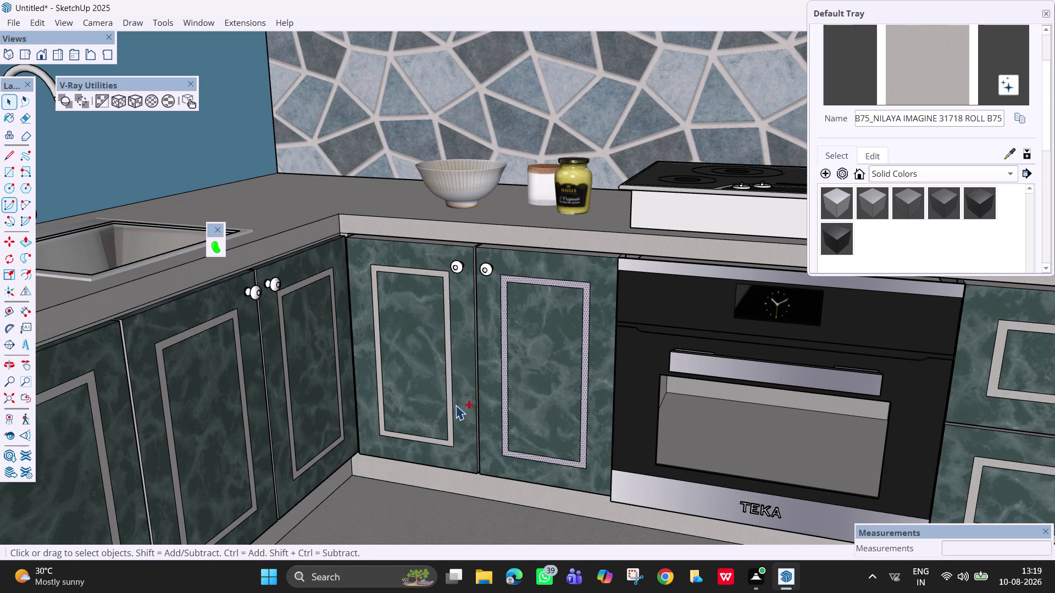
click(450, 403)
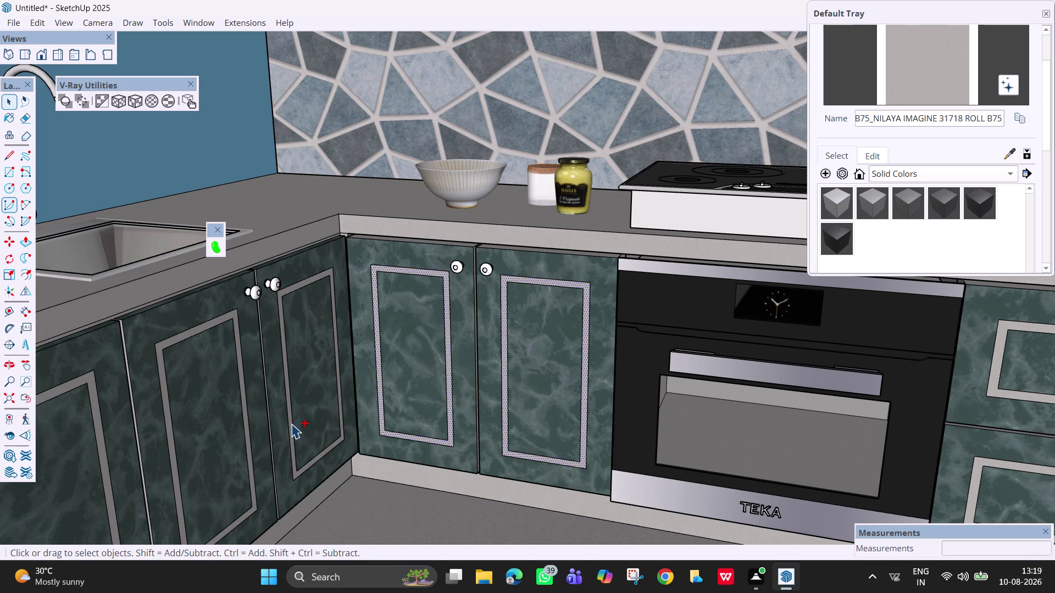
click(290, 424)
click(317, 459)
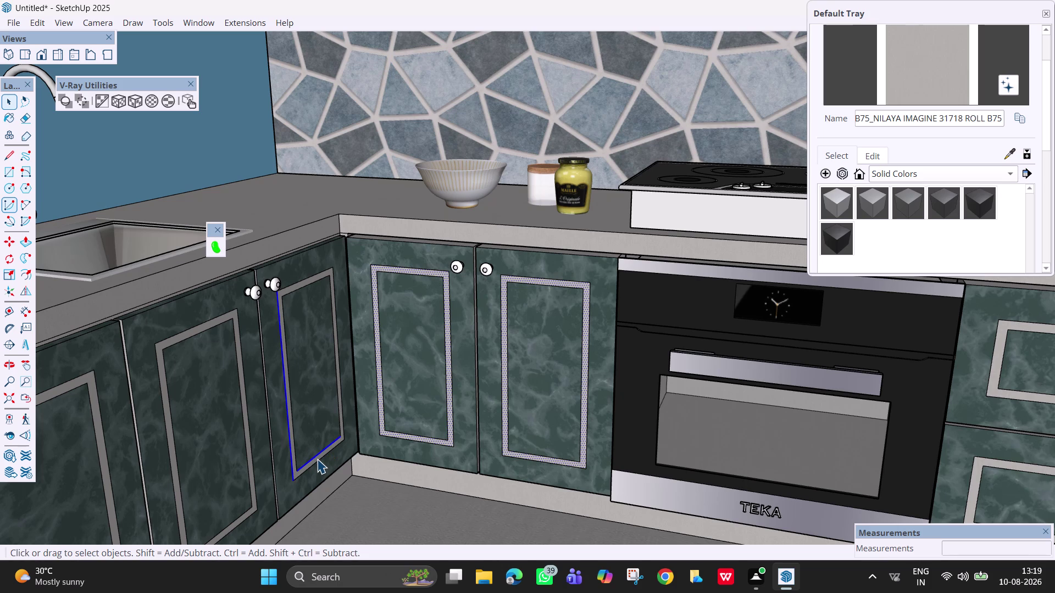
Clear the selection, retry picking a frame left of the oven, then deselect.
key(Escape)
key(Escape)
click(375, 511)
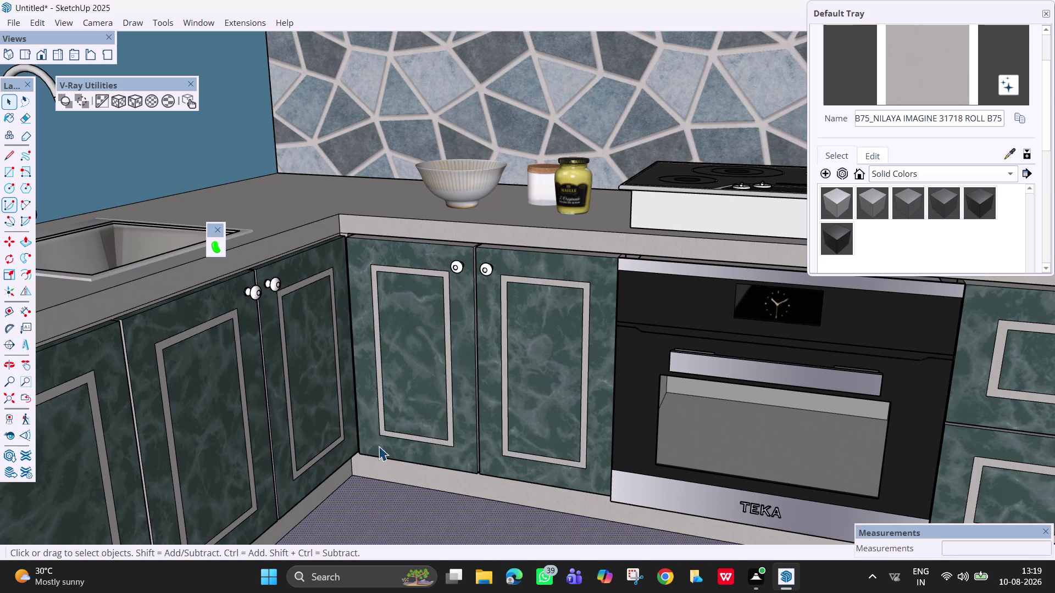
click(382, 428)
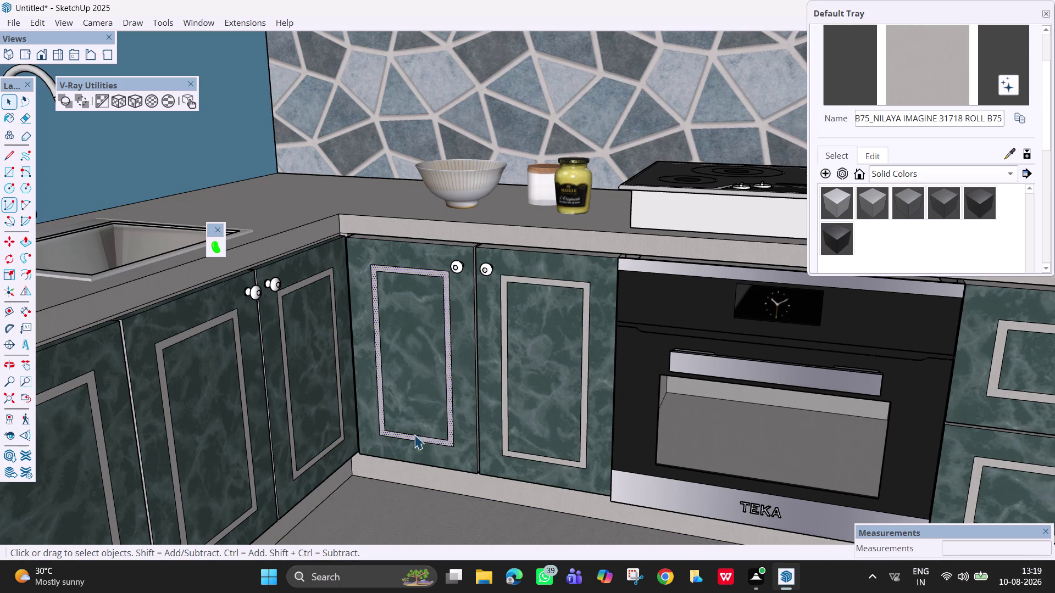
click(504, 451)
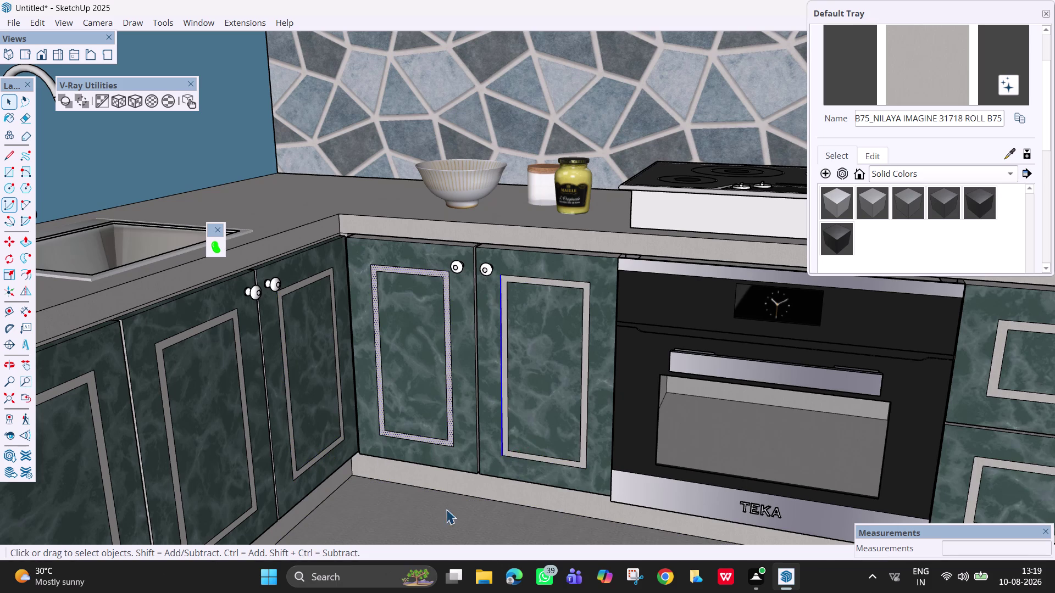
click(427, 511)
click(527, 456)
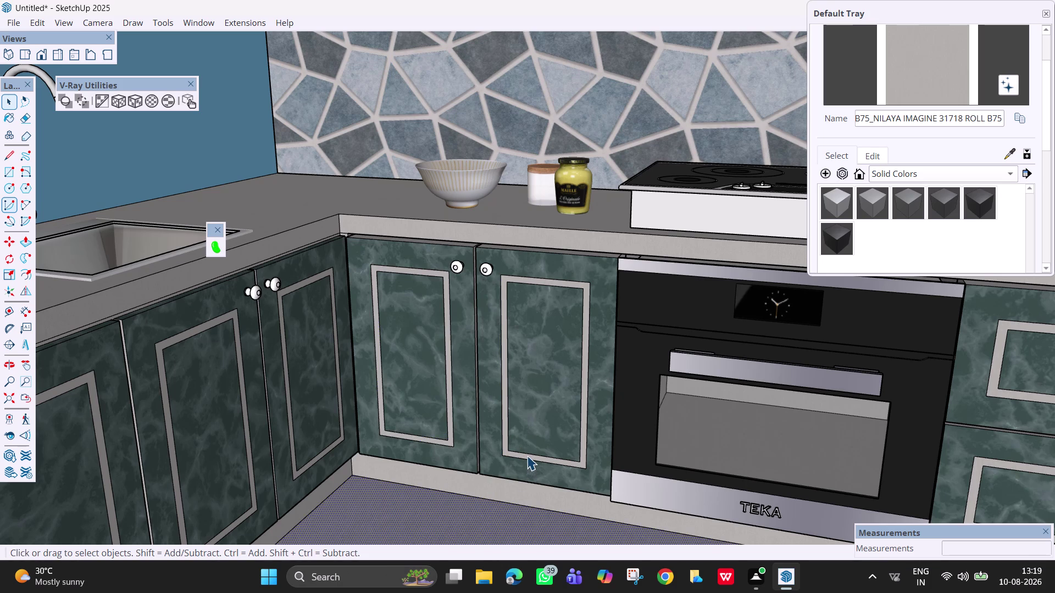
Select four door frames from the oven to the corner cabinet and remove their material.
scroll(up, 3)
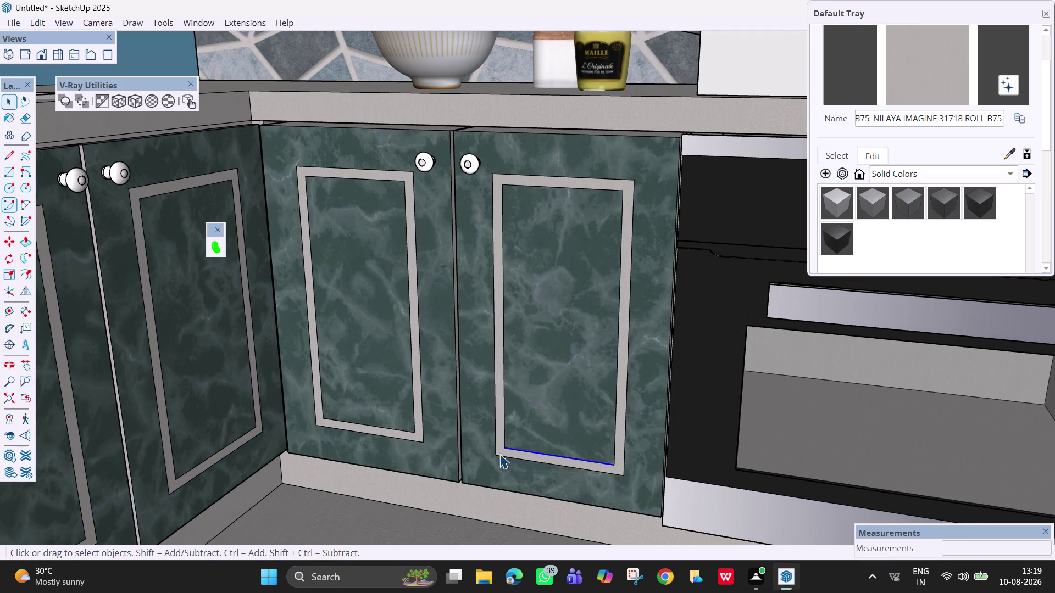
click(500, 452)
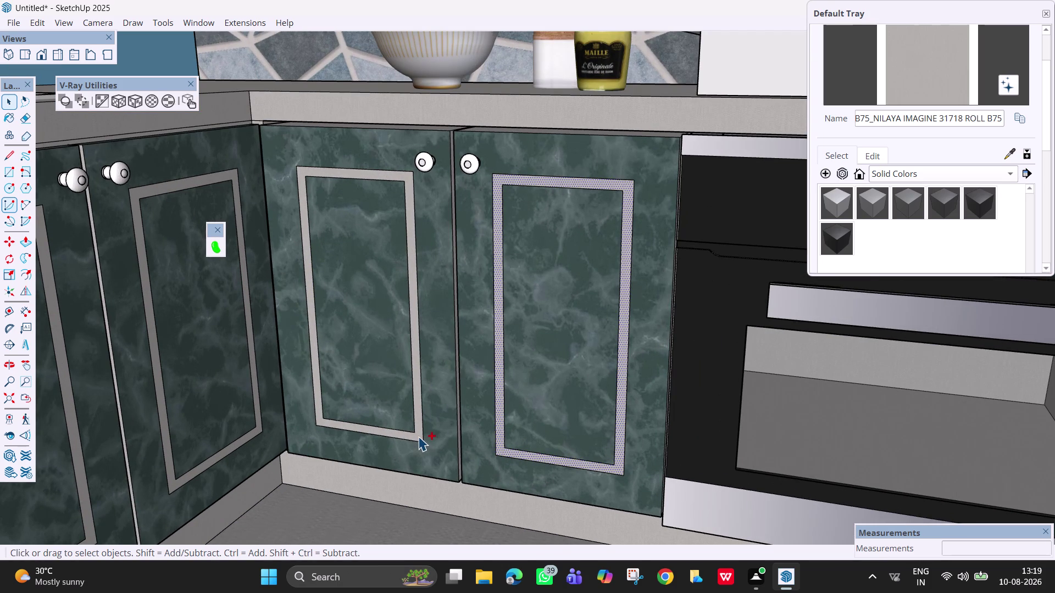
click(419, 436)
scroll(up, 3)
click(255, 428)
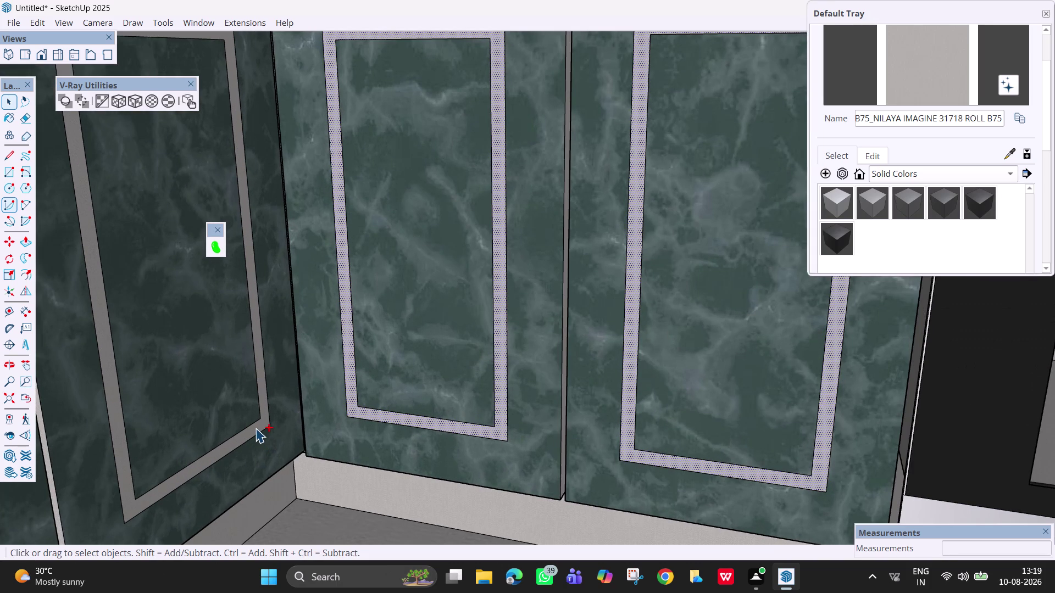
scroll(down, 3)
scroll(up, 3)
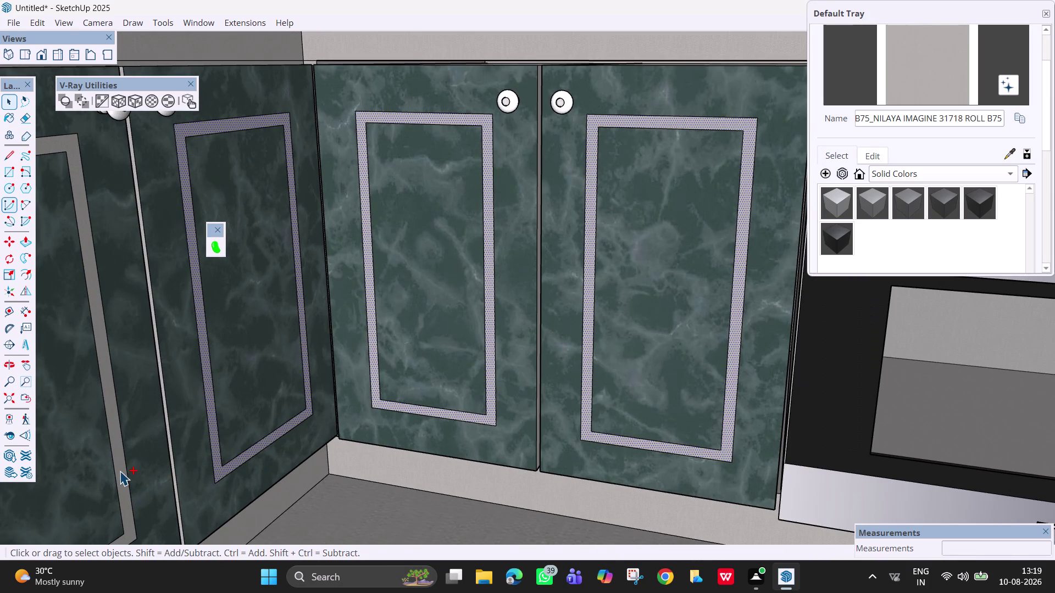
click(120, 471)
scroll(down, 3)
scroll(down, 3)
scroll(down, 3)
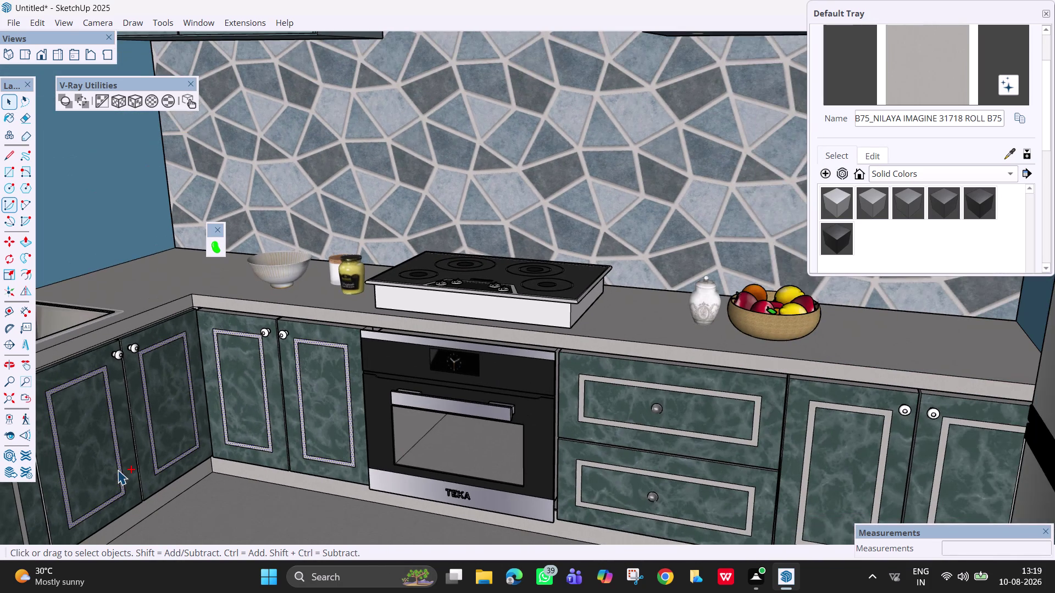
click(107, 100)
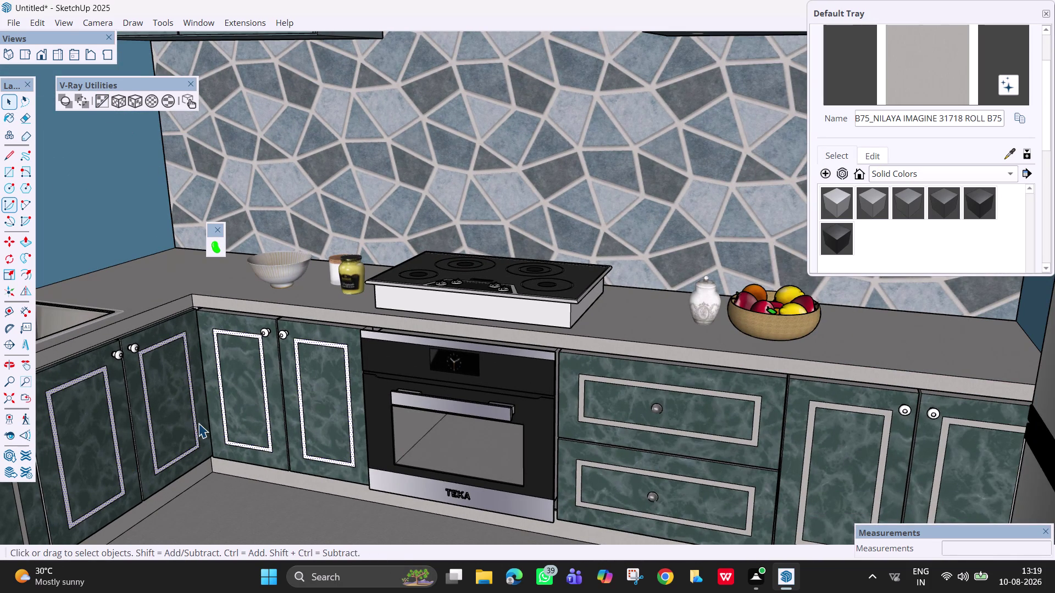
Pan and orbit the view to face the cabinets under the sink.
key(h)
drag(199, 423, 573, 291)
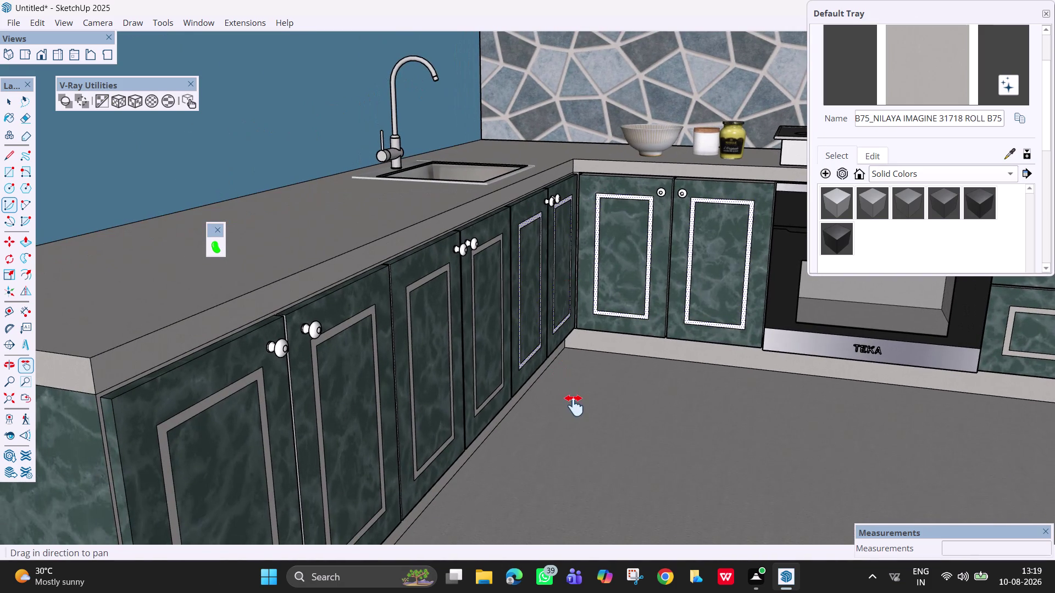
key(space)
drag(573, 403, 560, 403)
scroll(down, 3)
middle_drag(508, 385, 421, 388)
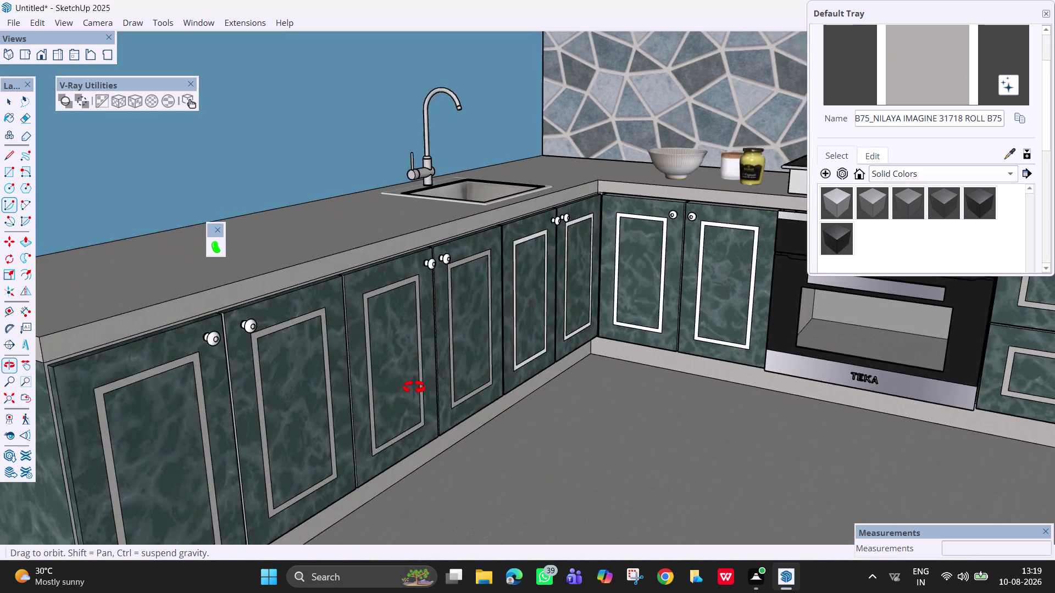
middle_drag(421, 388, 344, 383)
scroll(down, 3)
middle_drag(478, 355, 459, 356)
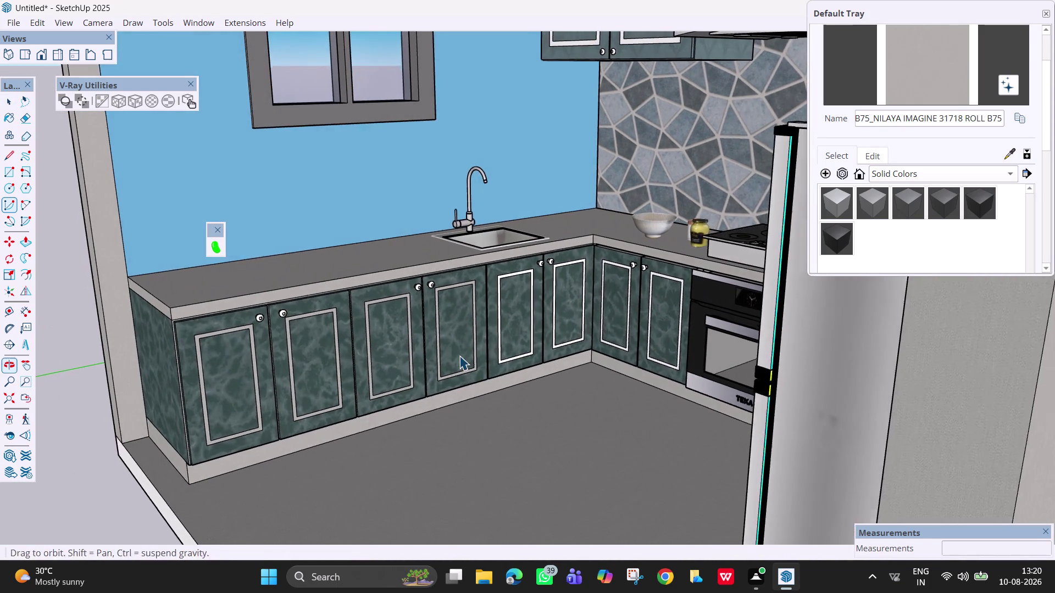
scroll(up, 3)
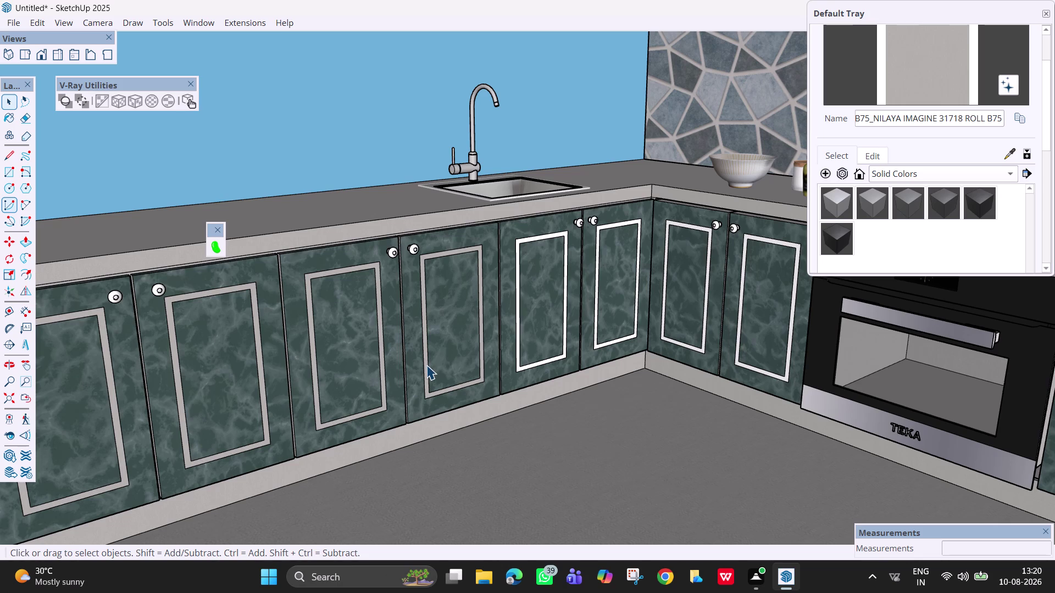
Select four sink cabinet door frames out to the far-left door and remove their material.
click(426, 365)
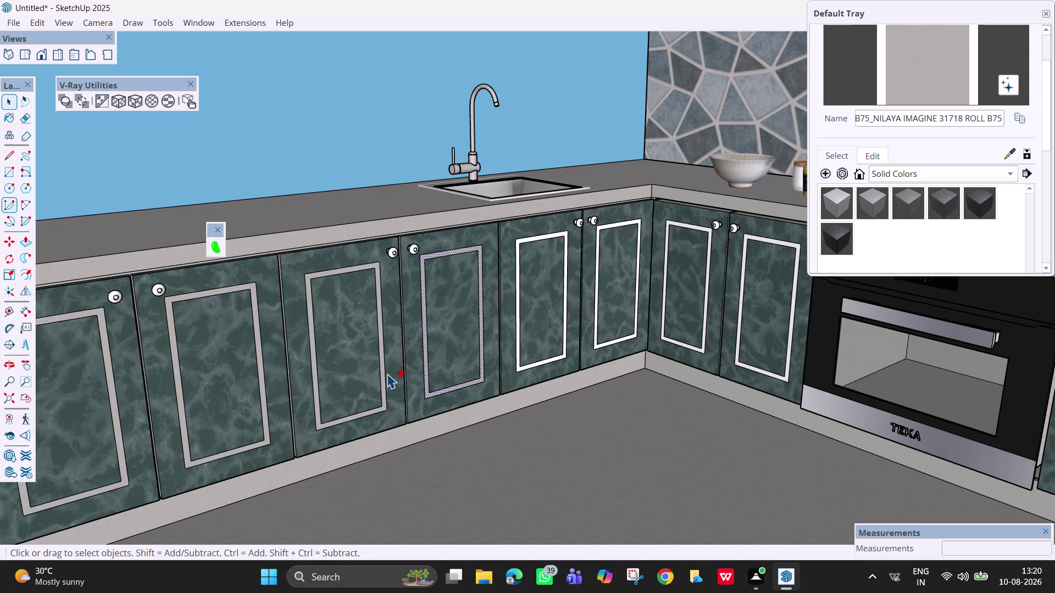
scroll(up, 3)
click(381, 372)
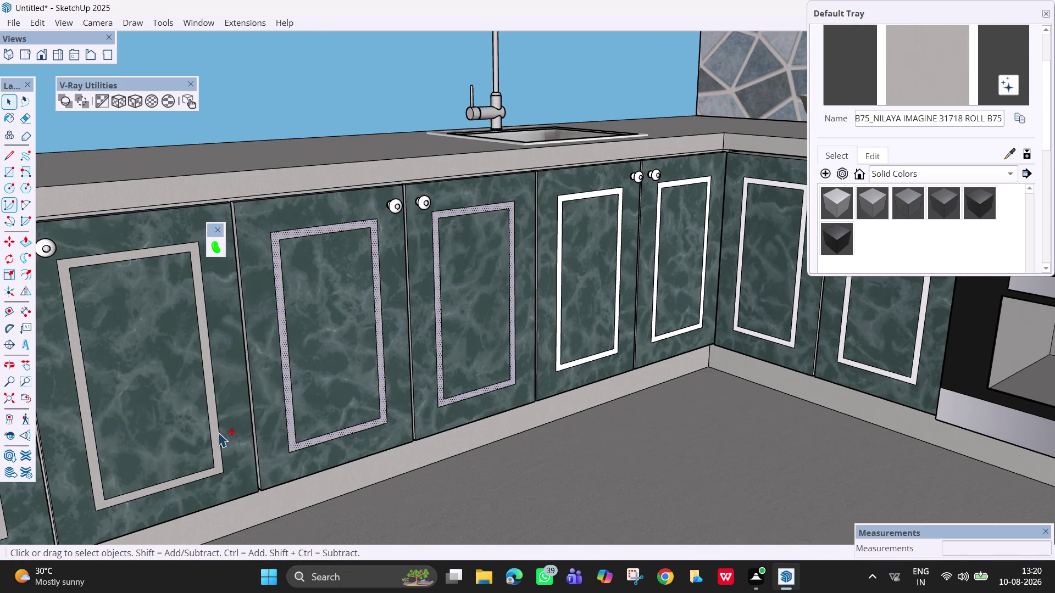
click(215, 439)
scroll(down, 3)
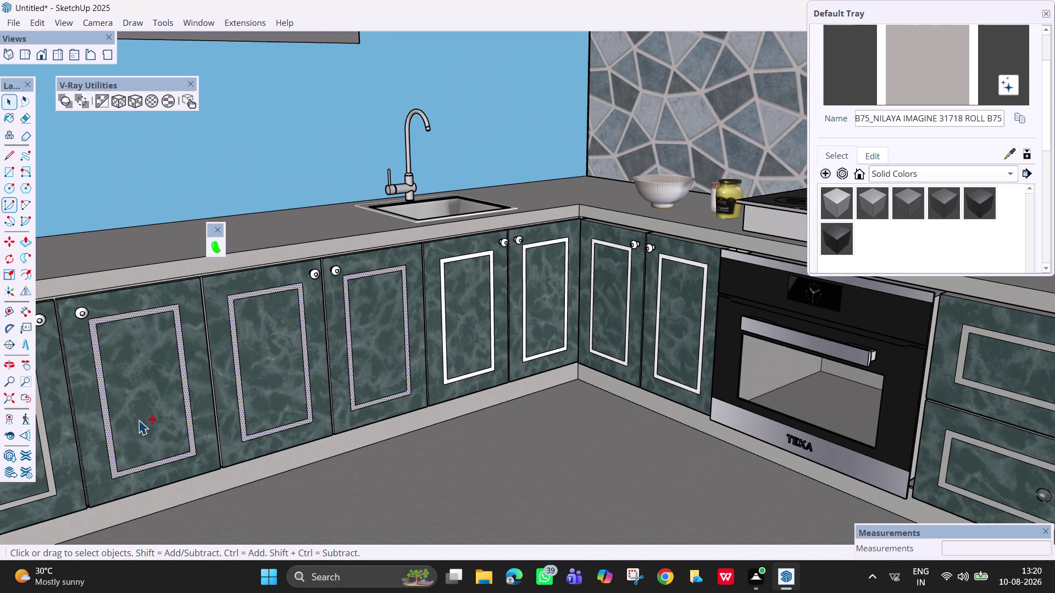
scroll(up, 3)
click(53, 487)
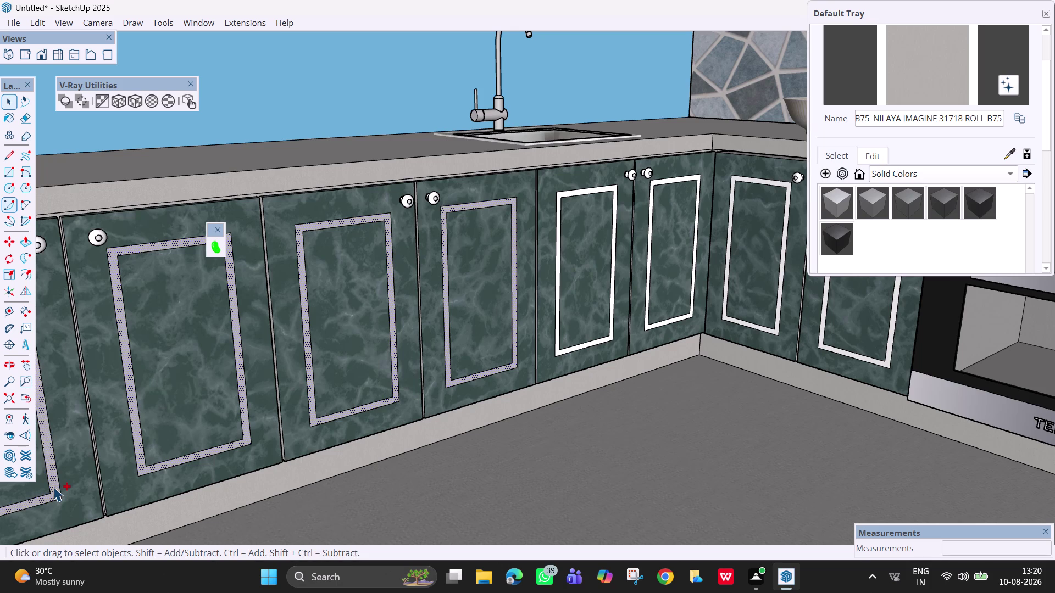
scroll(down, 3)
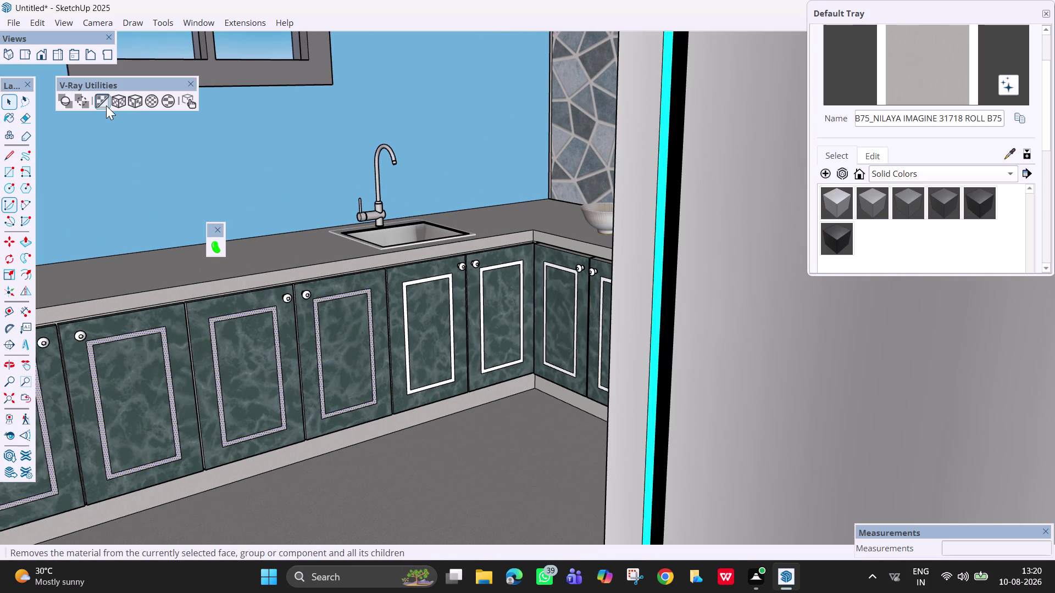
click(106, 106)
Pan and orbit around the kitchen to face the oven wall.
key(h)
drag(293, 423, 549, 381)
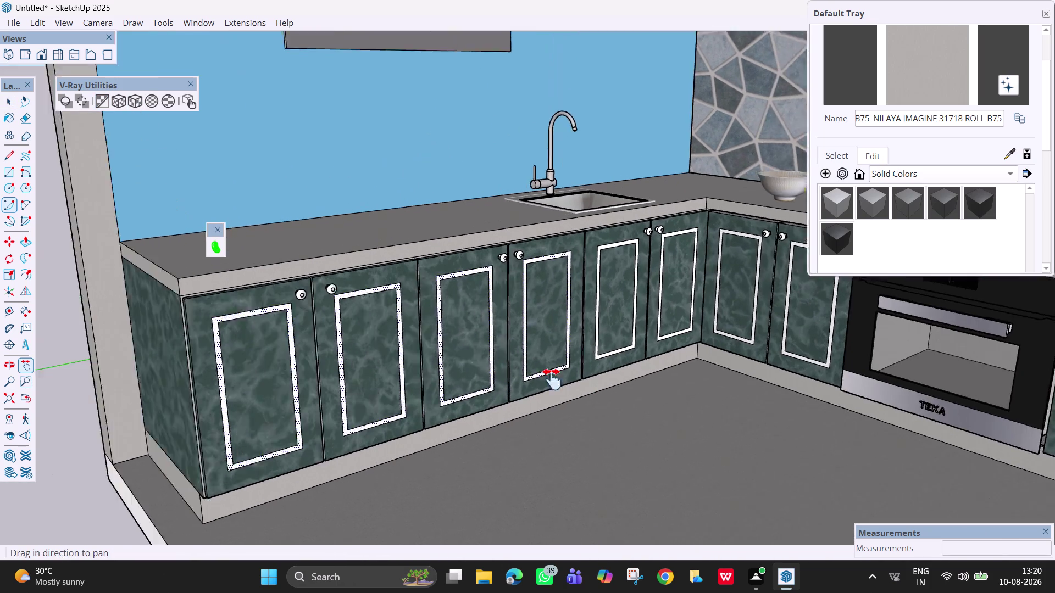
drag(549, 380, 593, 378)
scroll(down, 3)
middle_drag(654, 411, 792, 428)
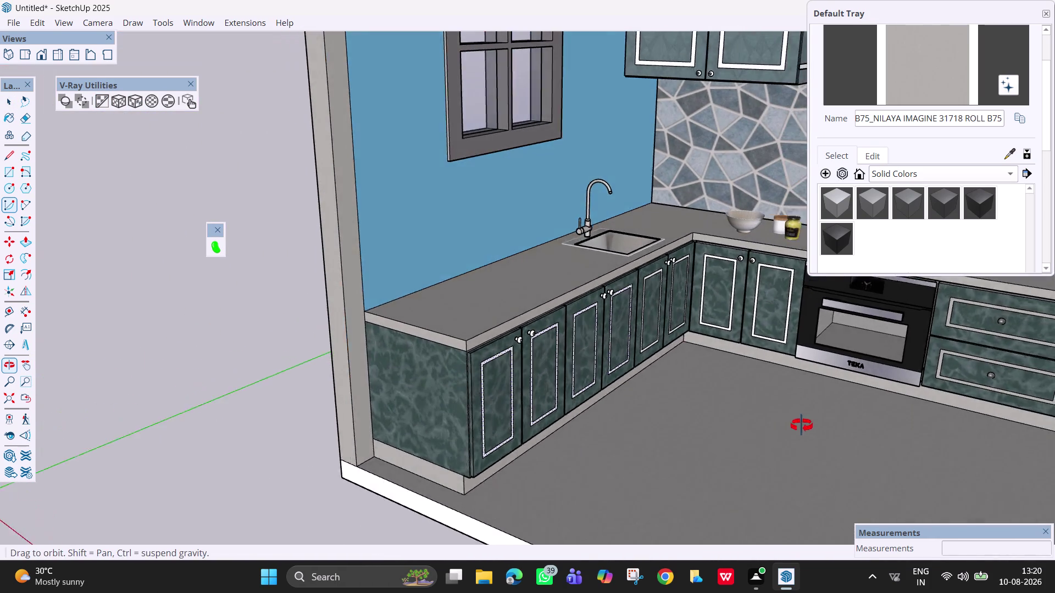
middle_drag(791, 428, 828, 421)
key(h)
drag(782, 405, 428, 457)
middle_drag(639, 403, 677, 418)
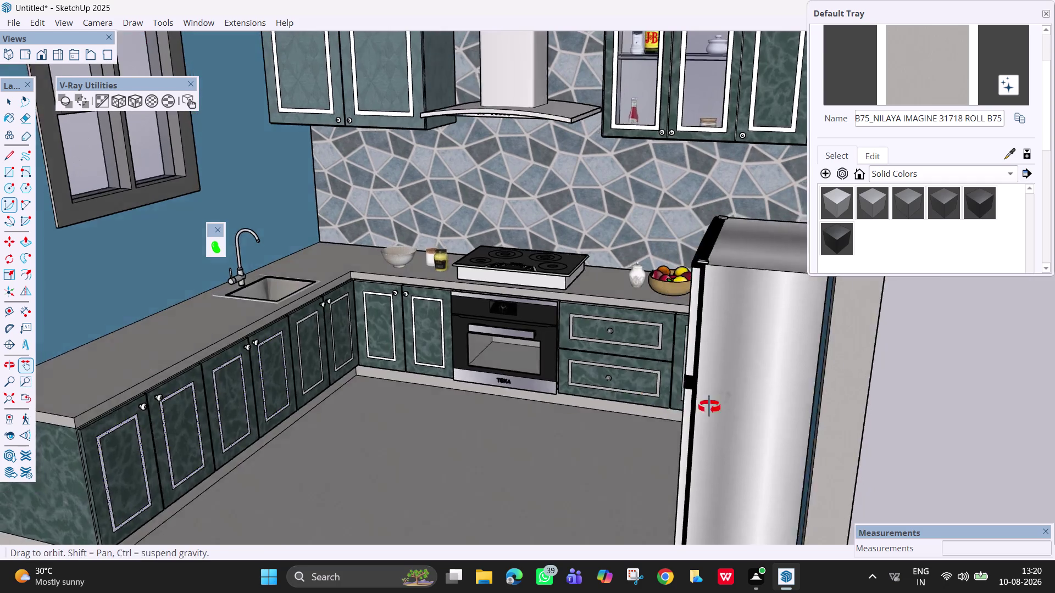
middle_drag(677, 418, 781, 388)
scroll(up, 3)
scroll(up, 3)
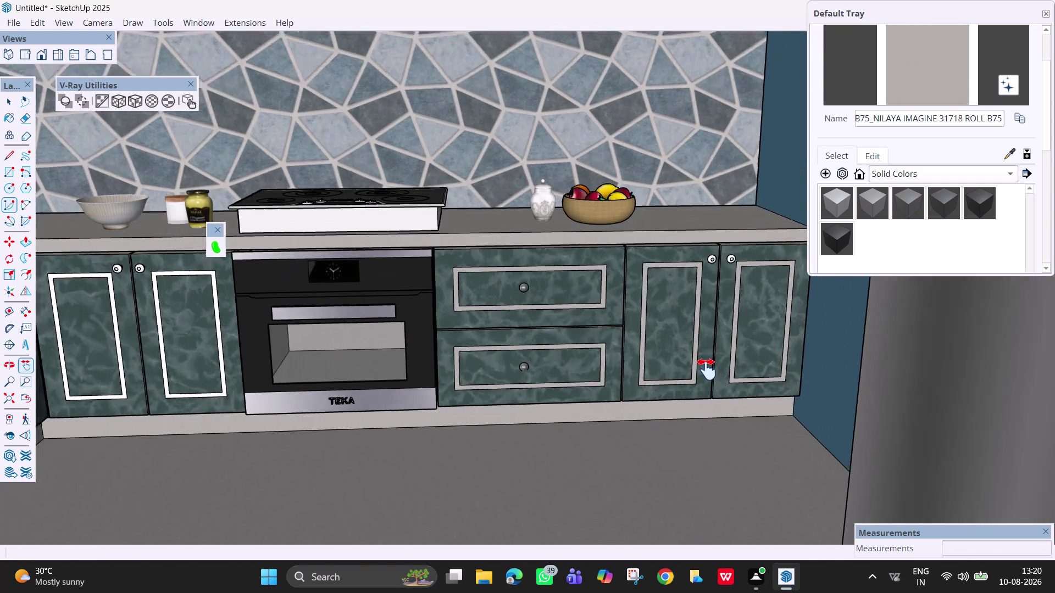
scroll(up, 3)
key(space)
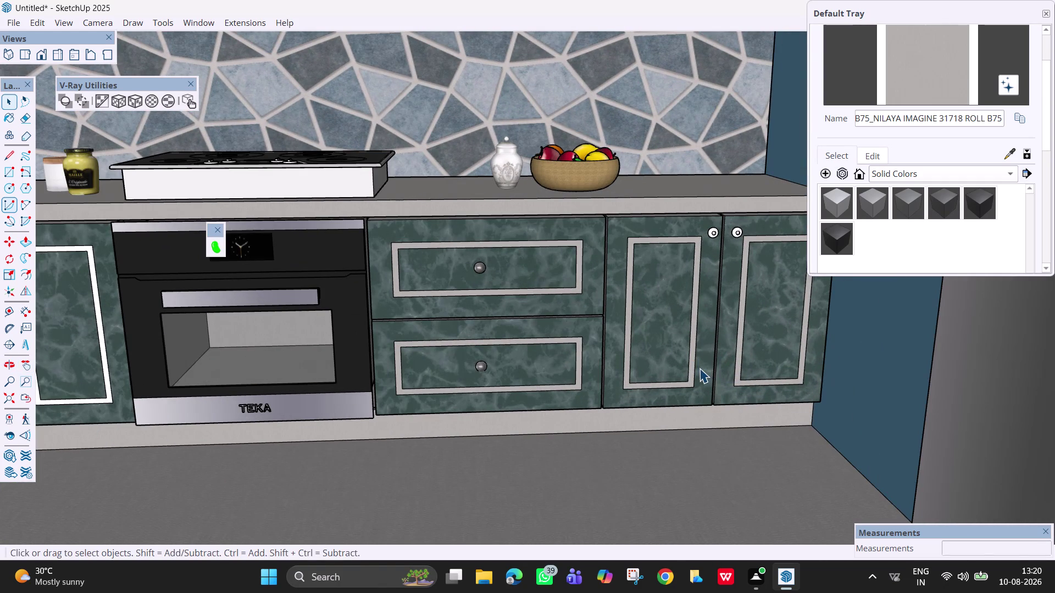
Paint both door frames and both drawer frames with the white dotted material, then zoom out.
click(692, 364)
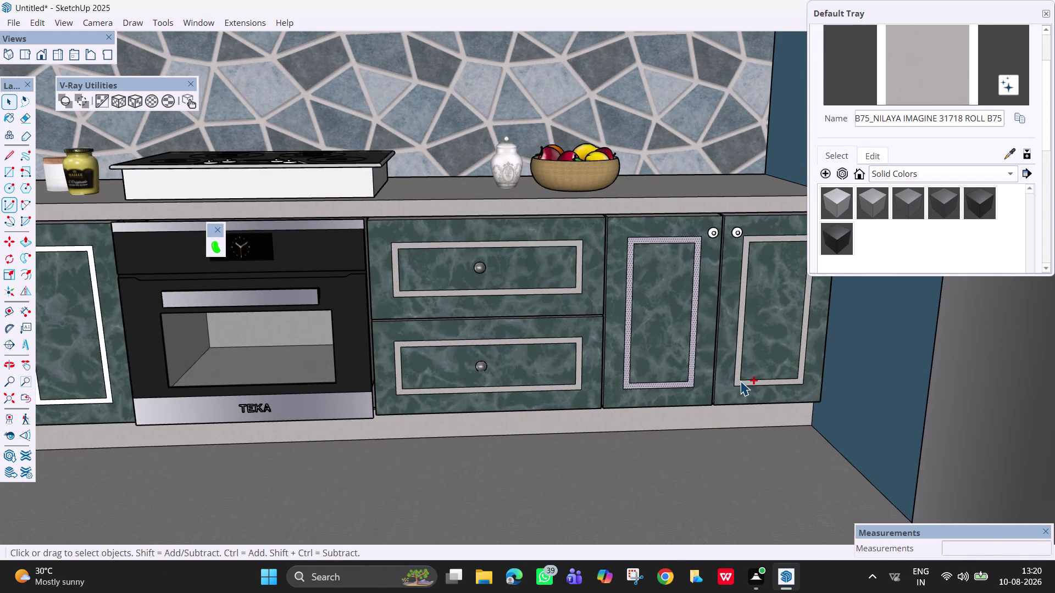
click(737, 381)
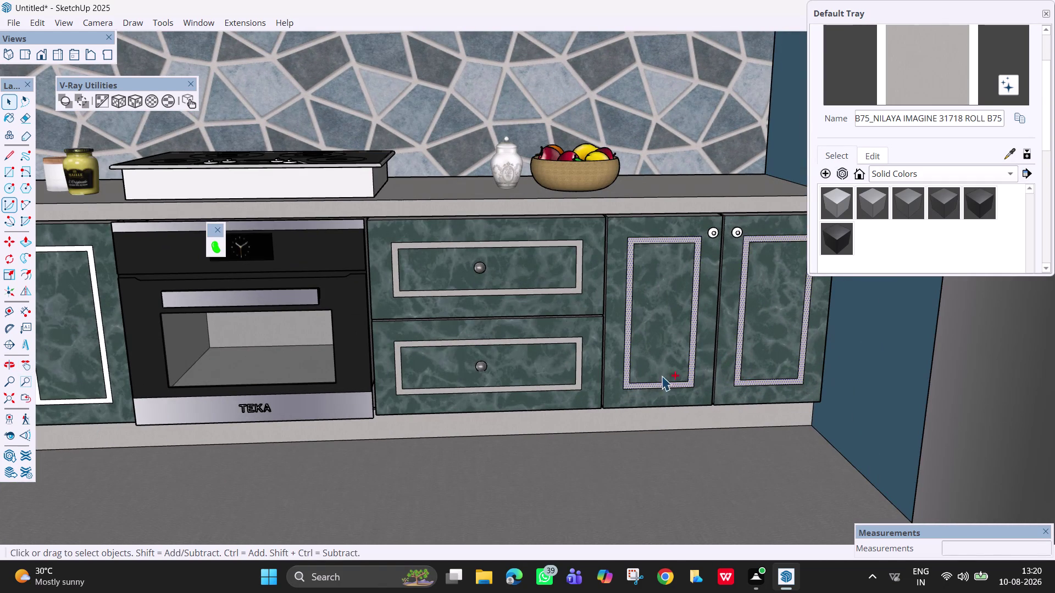
scroll(up, 3)
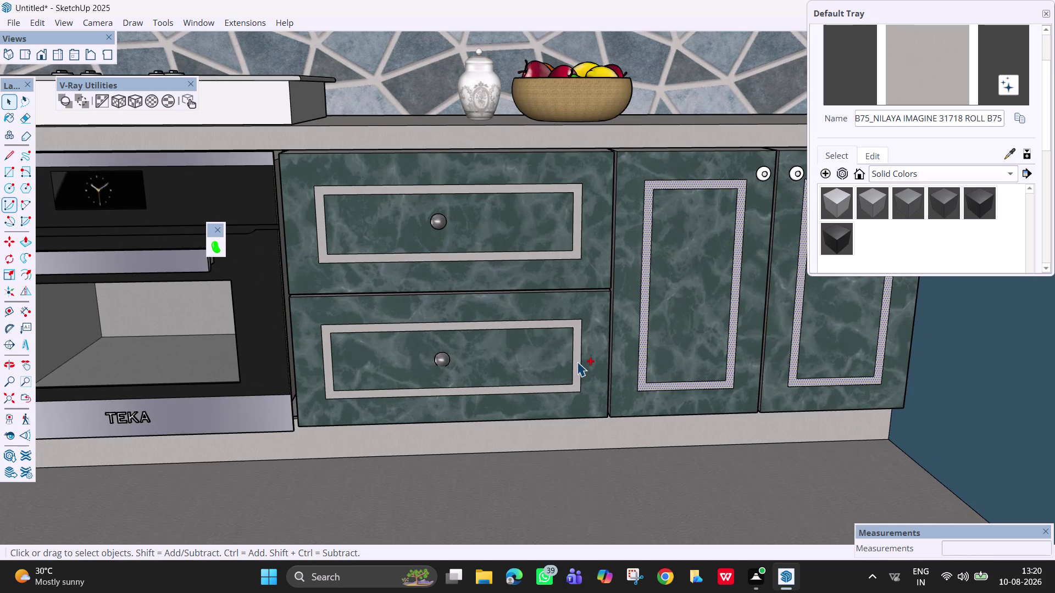
click(577, 361)
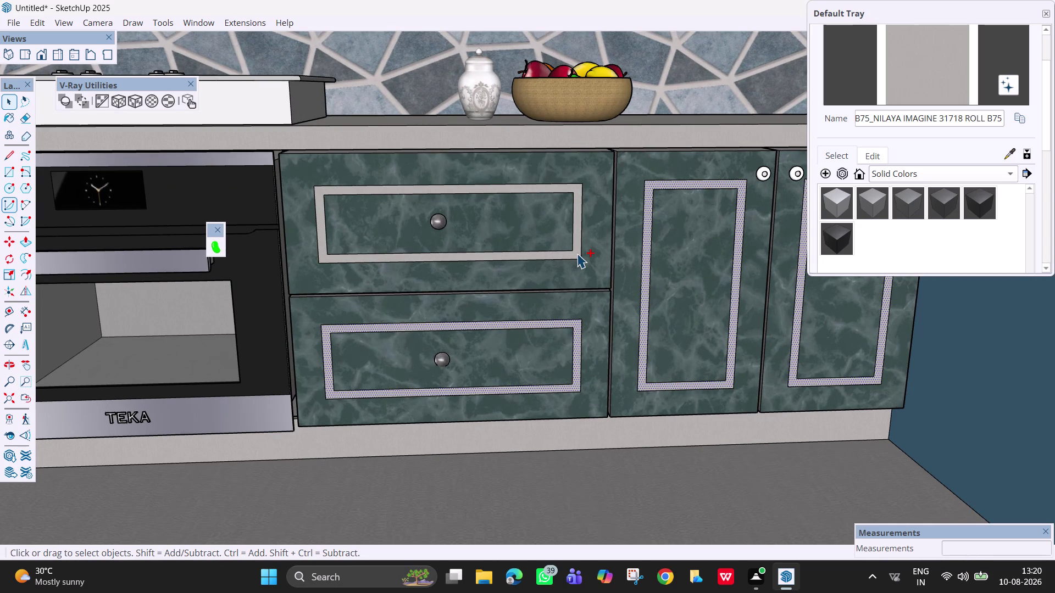
click(577, 253)
click(99, 98)
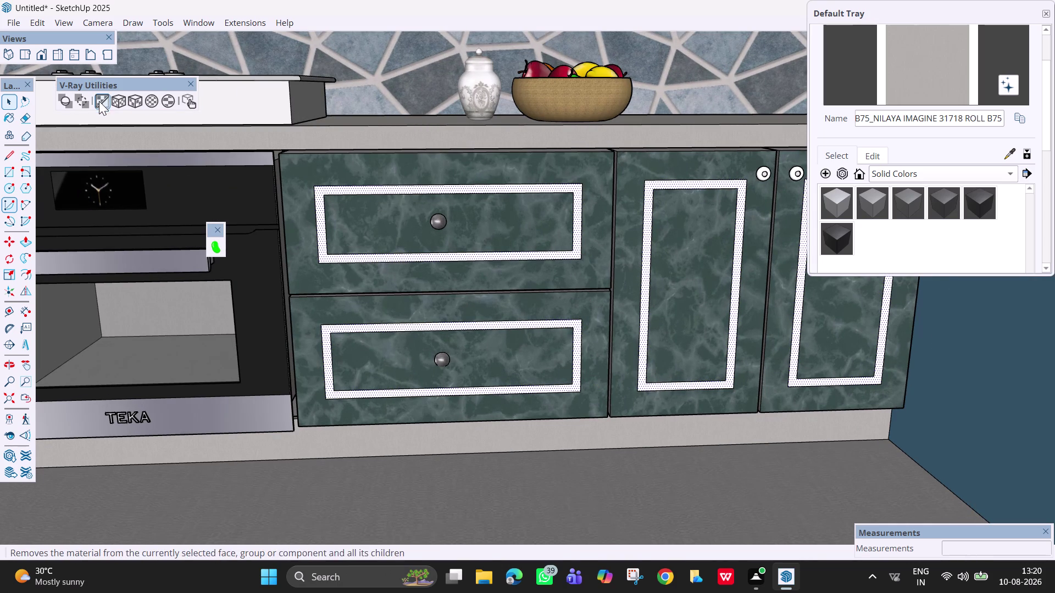
scroll(down, 3)
scroll(down, 3)
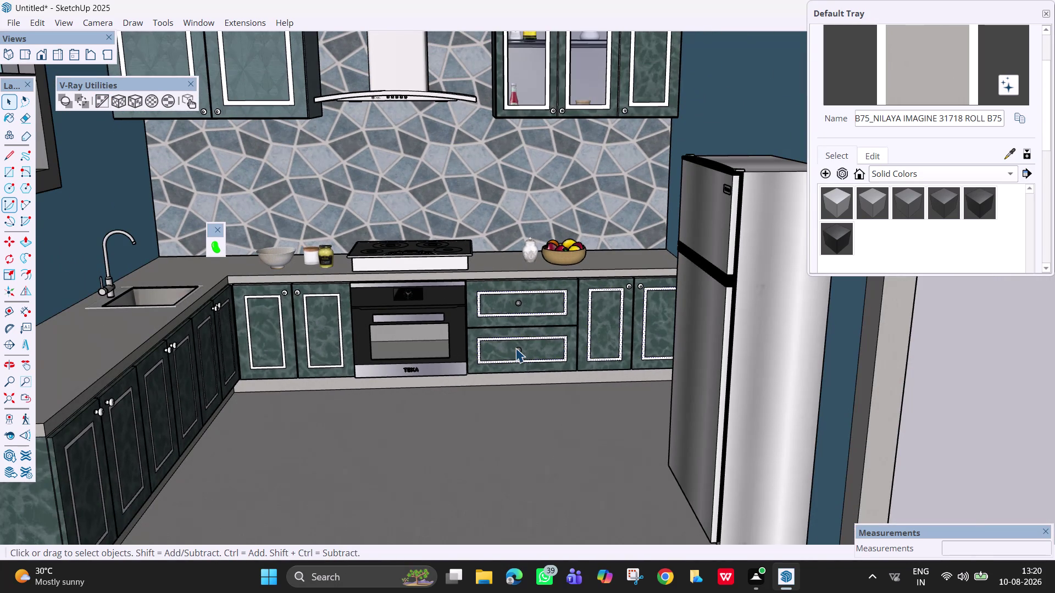
scroll(down, 3)
scroll(down, 3)
scroll(down, 3)
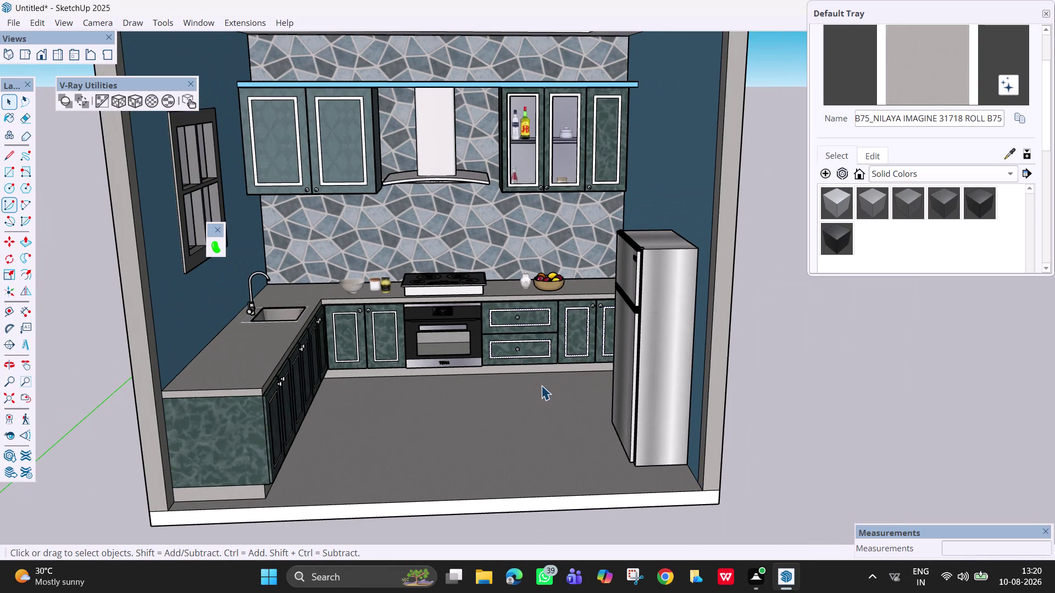
Orbit around the room and close the materials tray.
middle_drag(533, 386, 381, 475)
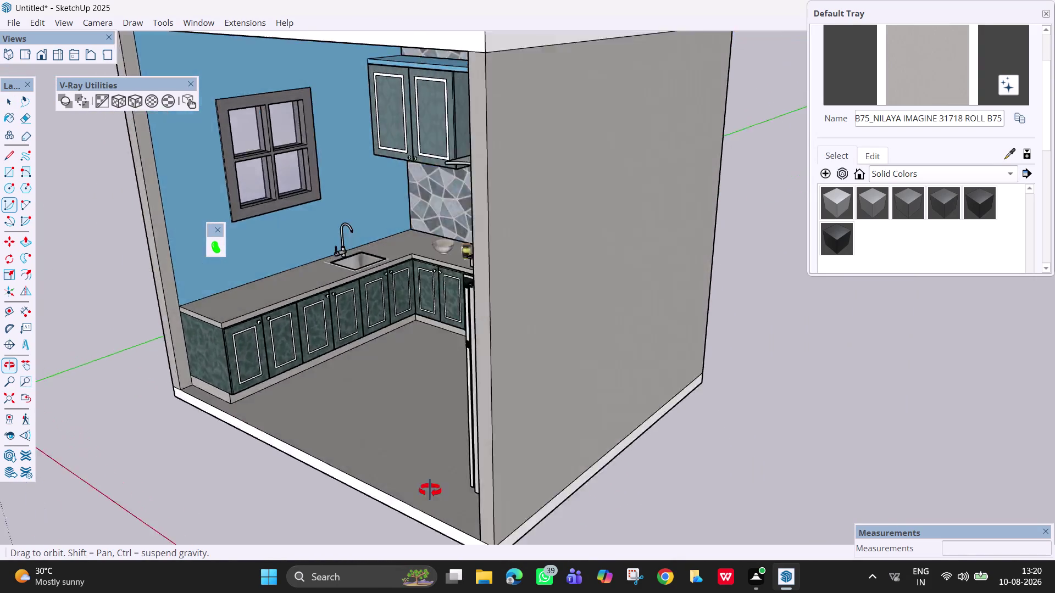
middle_drag(381, 475, 515, 494)
middle_drag(601, 413, 590, 301)
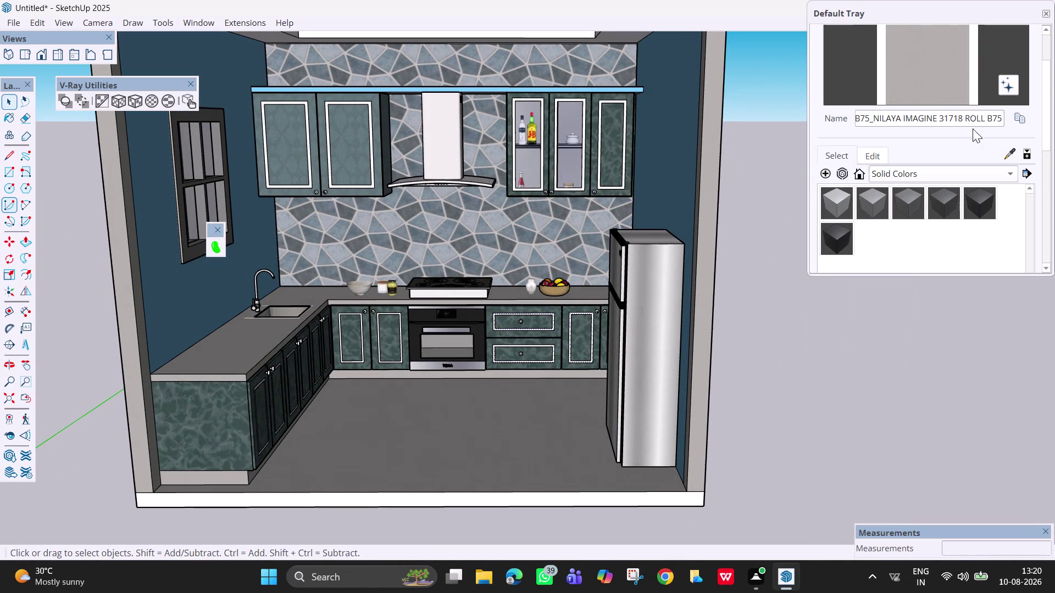
click(1049, 17)
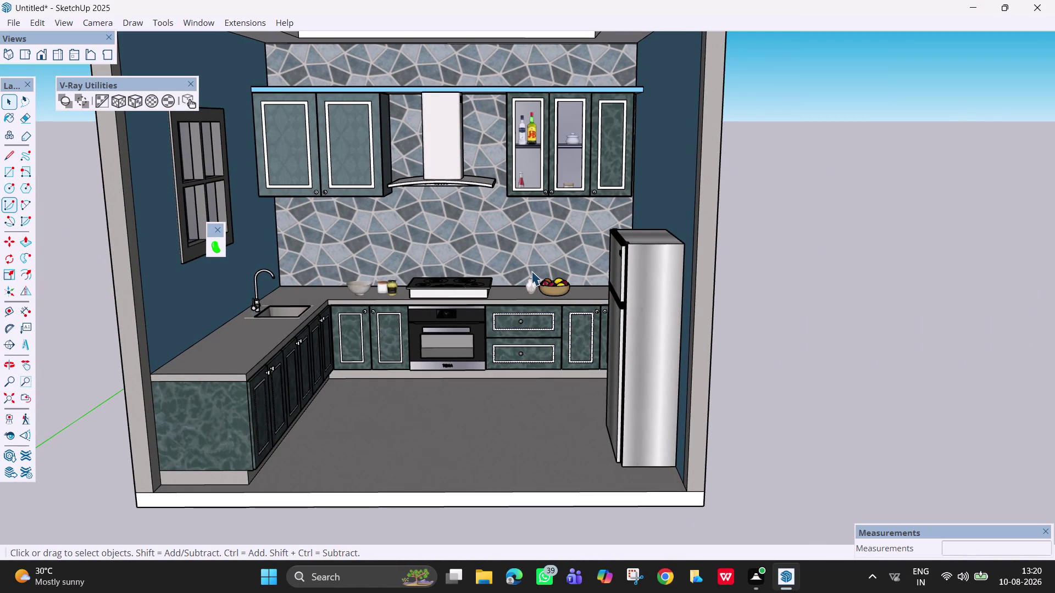
Orbit to a level view of the kitchen front and start saving with Ctrl+S.
scroll(down, 3)
key(h)
drag(531, 271, 557, 307)
middle_drag(564, 314, 552, 300)
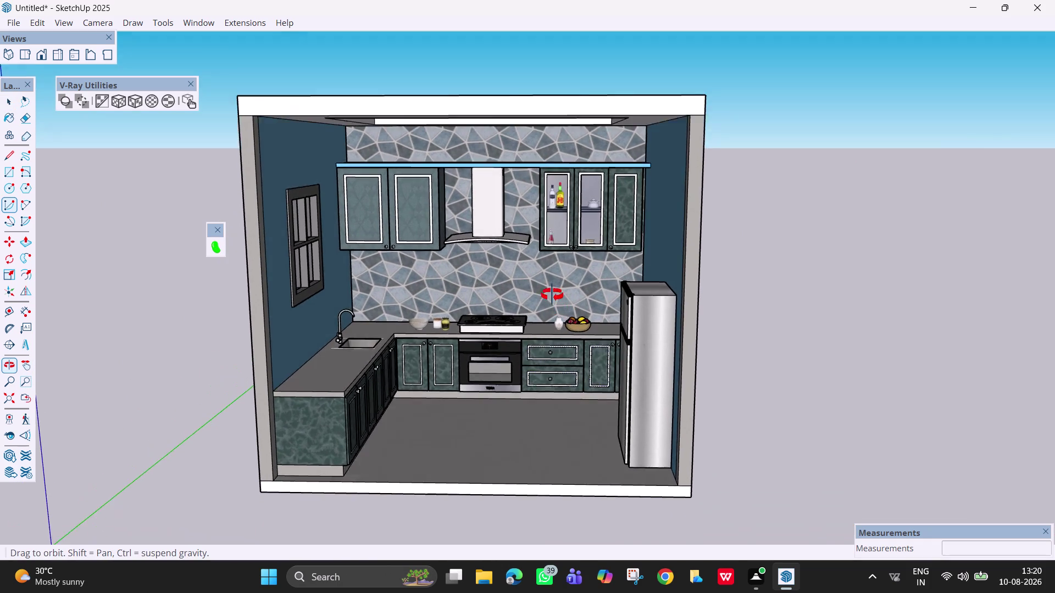
middle_drag(552, 300, 552, 281)
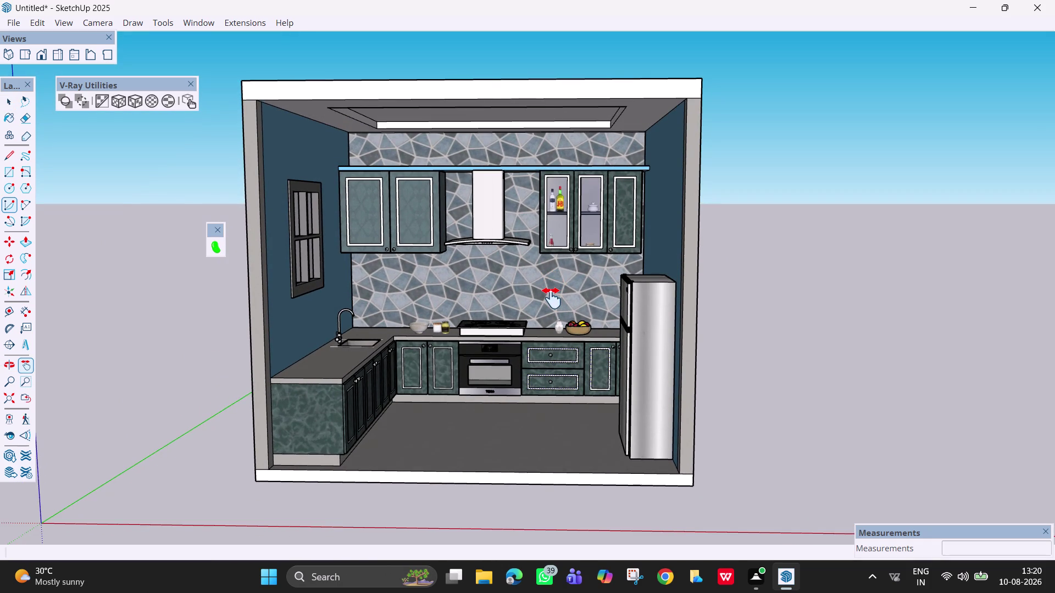
key(ctrl+s)
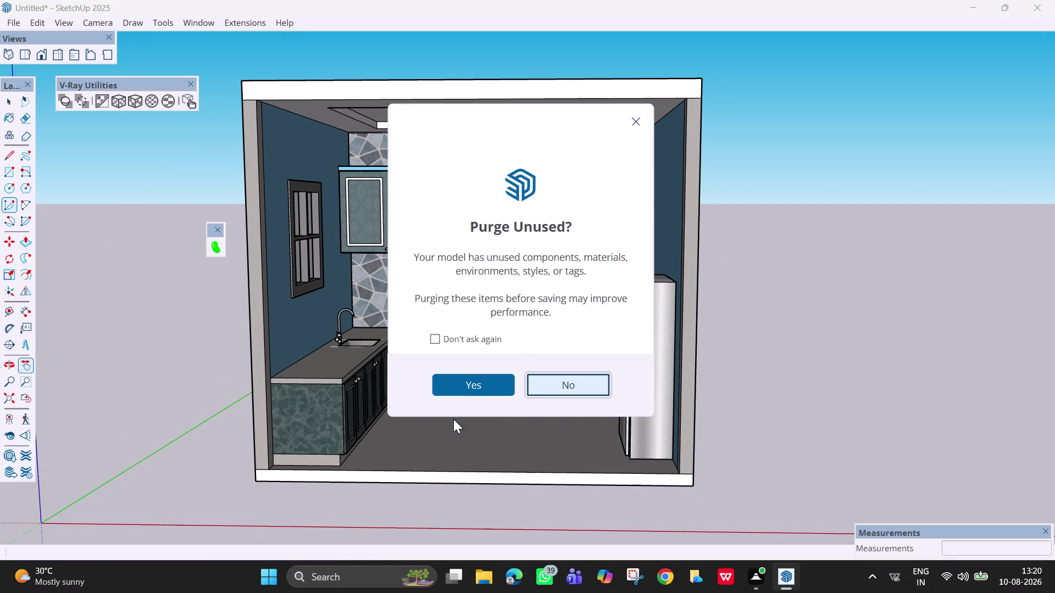
Dismiss the purge prompt and browse to Documents > sketchup in the save dialog.
click(468, 393)
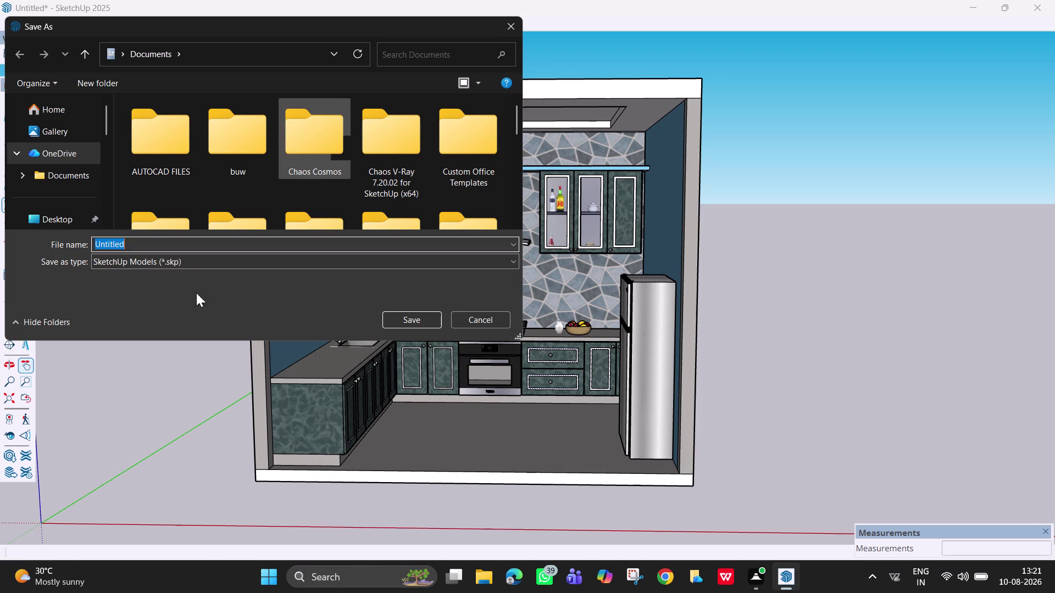
scroll(down, 3)
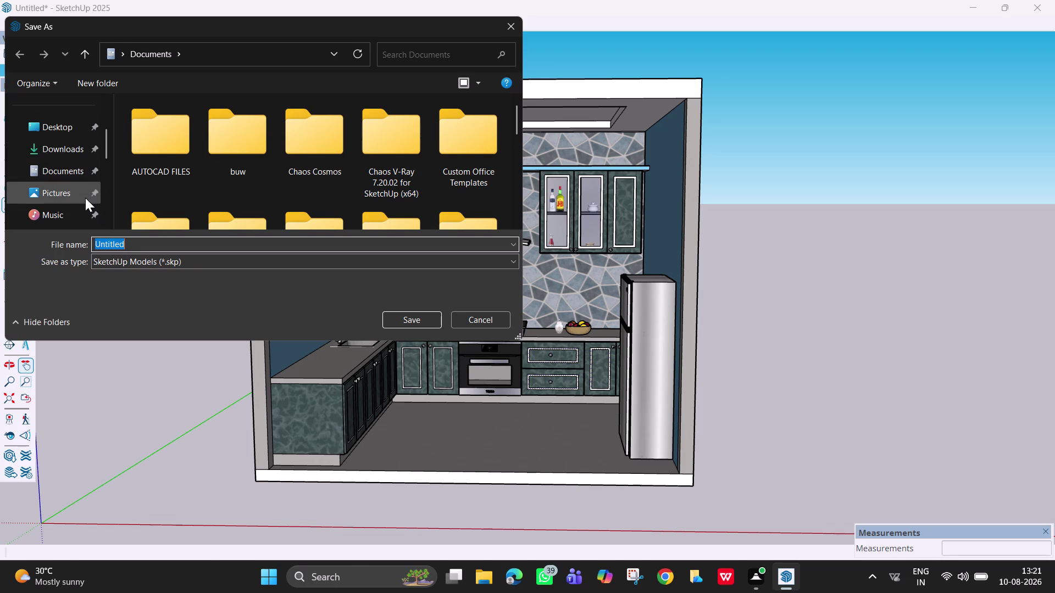
click(77, 165)
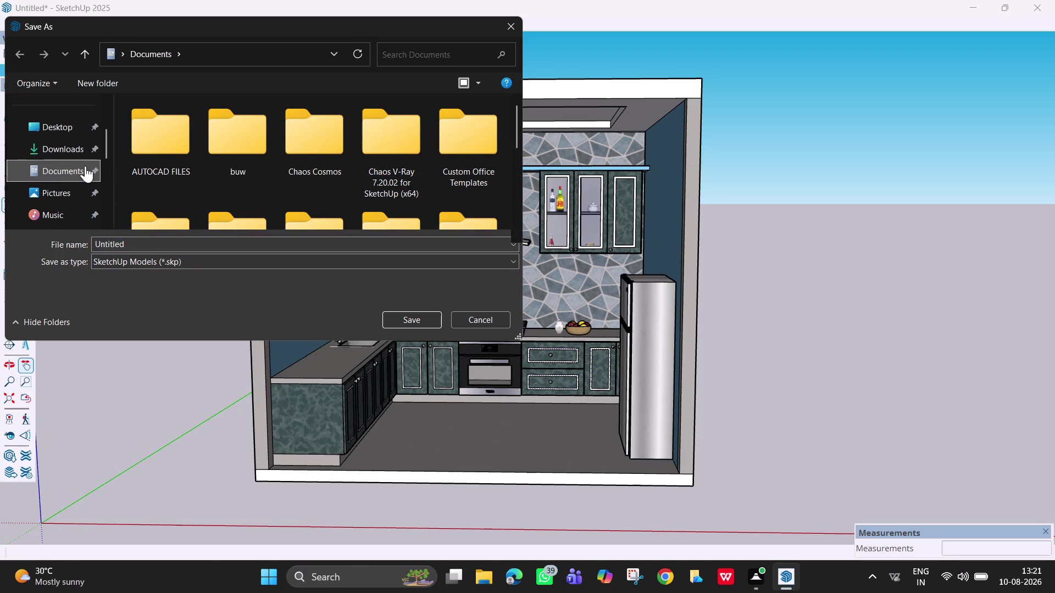
scroll(down, 3)
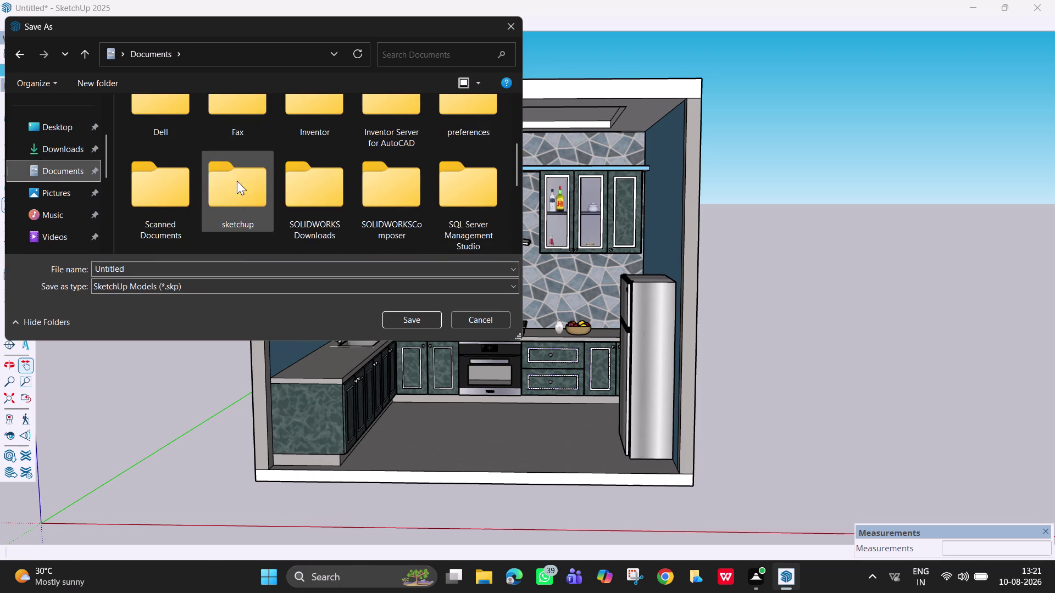
double_click(239, 193)
scroll(down, 3)
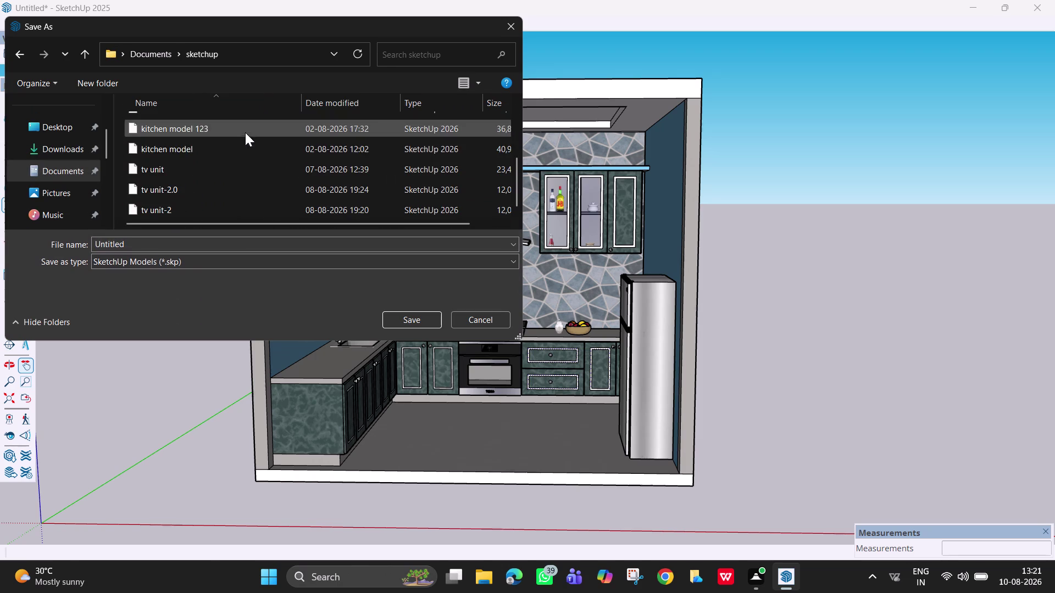
scroll(down, 3)
scroll(down, 3)
scroll(down, 3)
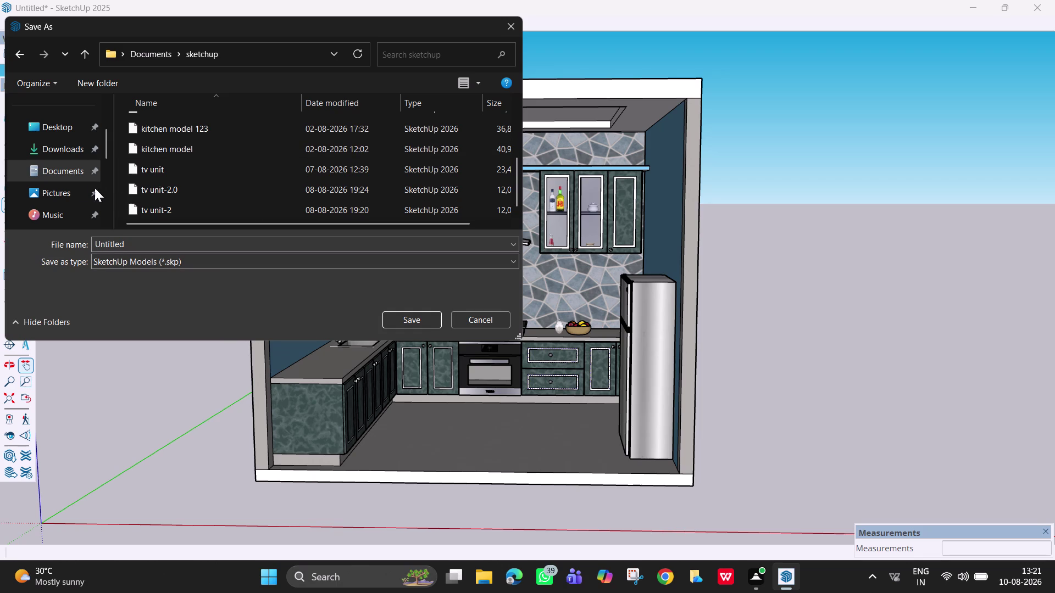
click(75, 172)
scroll(down, 3)
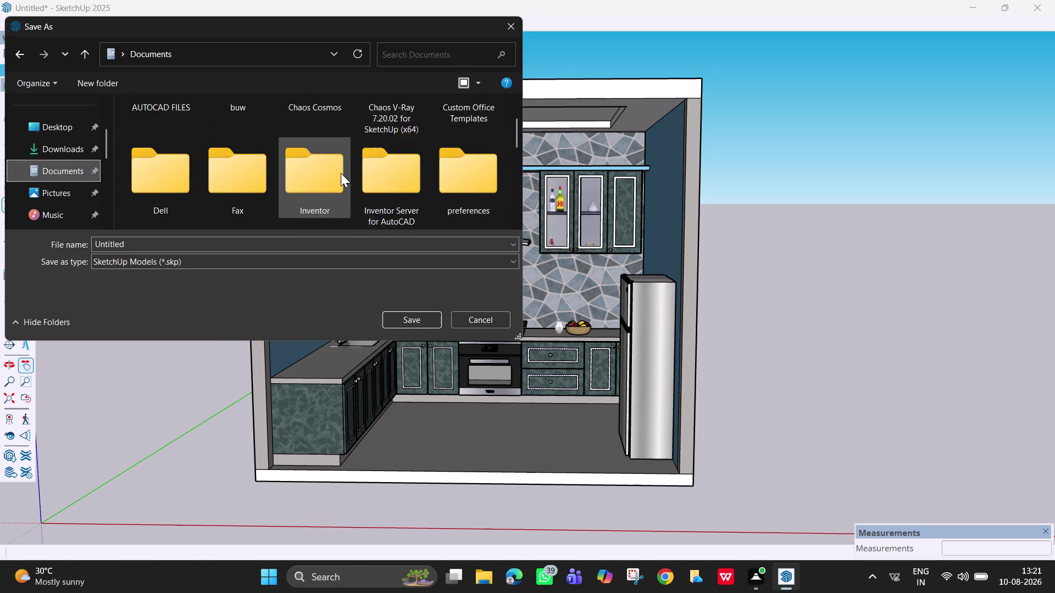
scroll(down, 3)
scroll(up, 3)
double_click(239, 143)
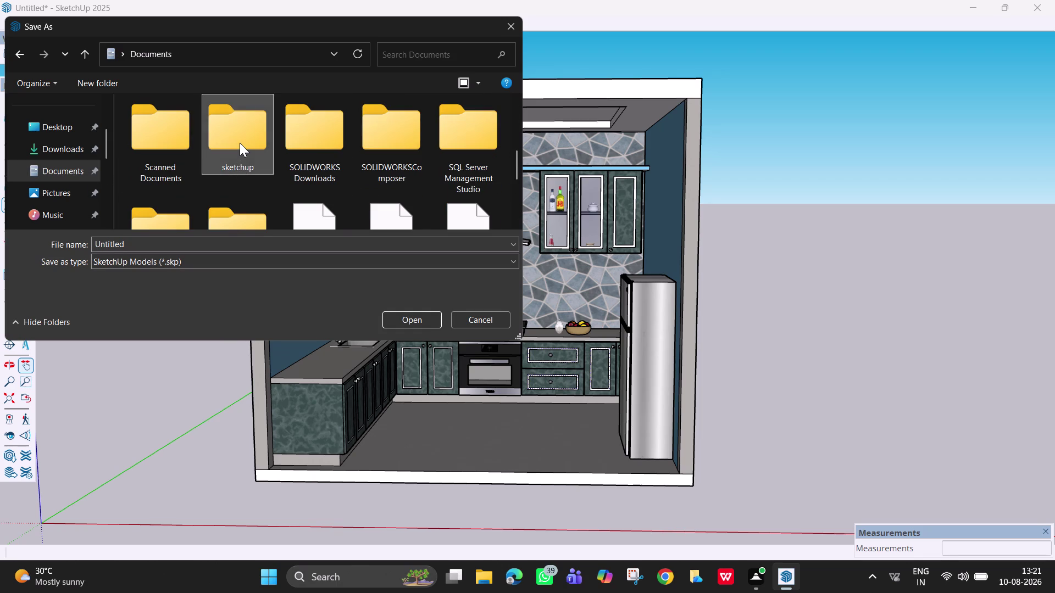
scroll(down, 3)
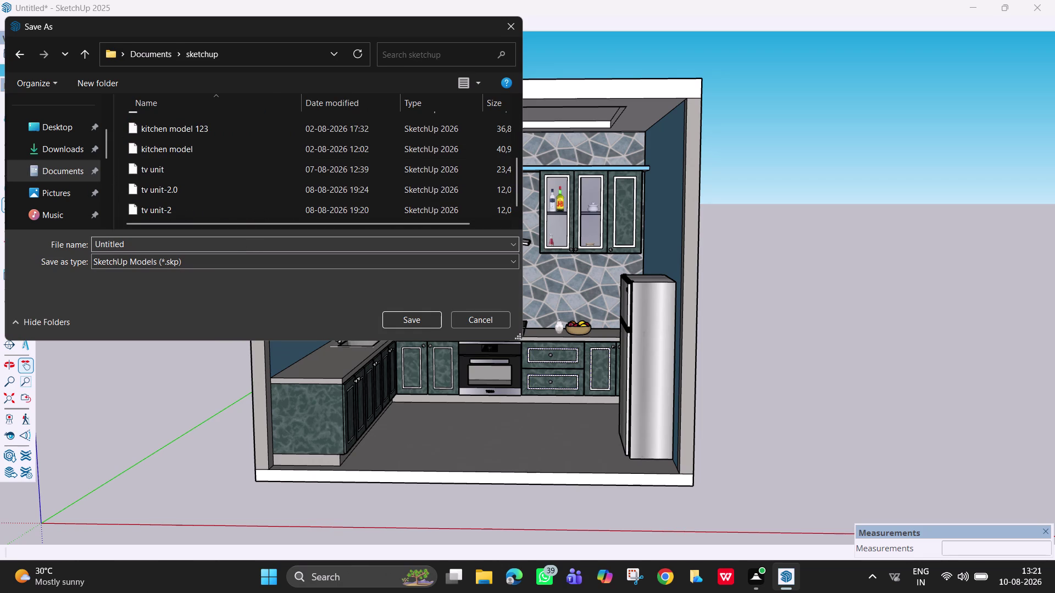
Save the model as 'kitchen 10' and minimize SketchUp.
click(243, 244)
key(BackSpace)
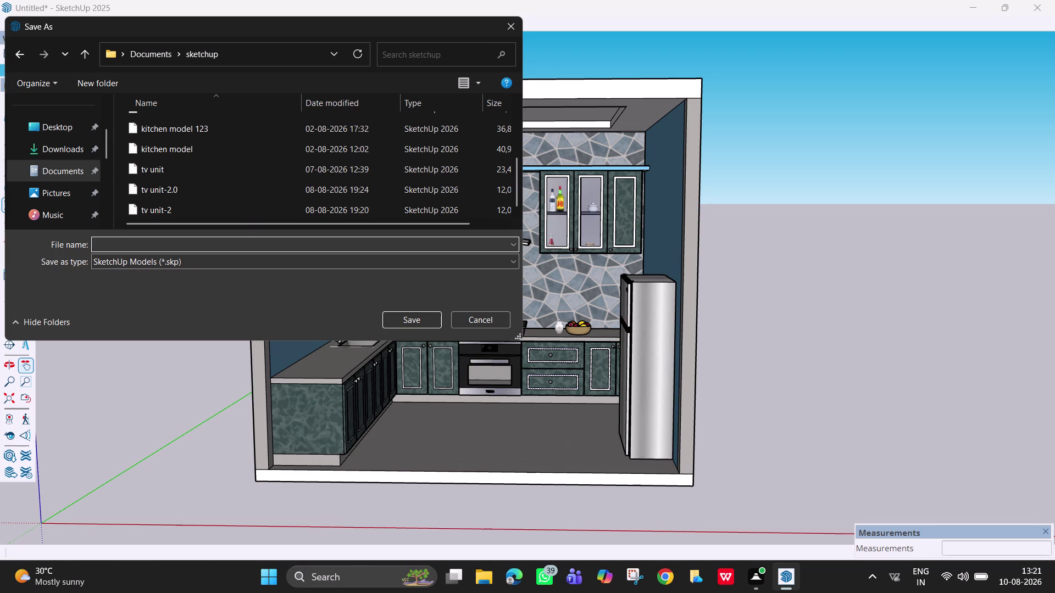
text(kitche)
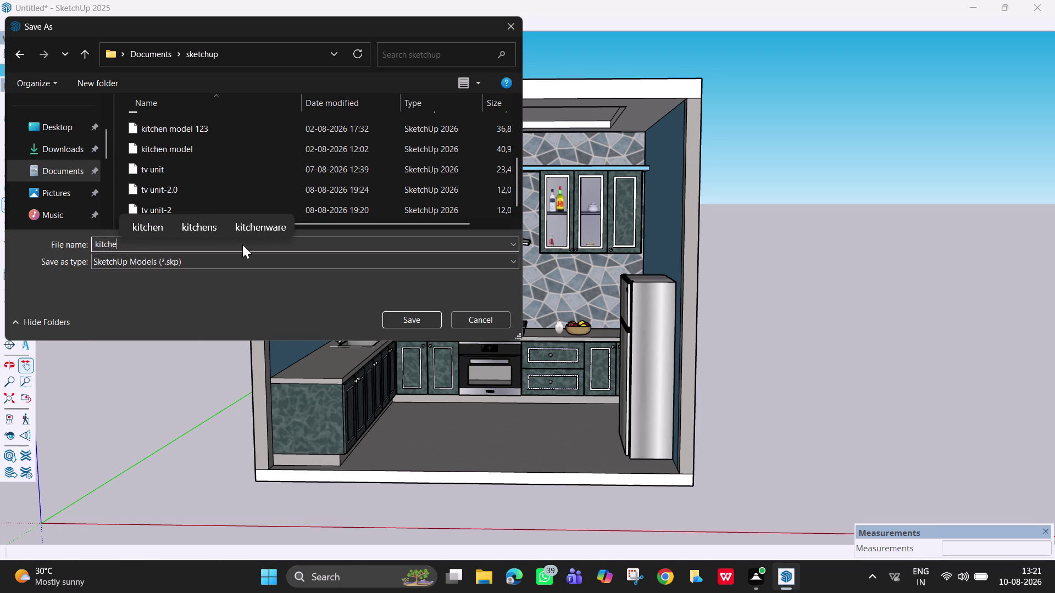
text(n)
key(space)
text(1)
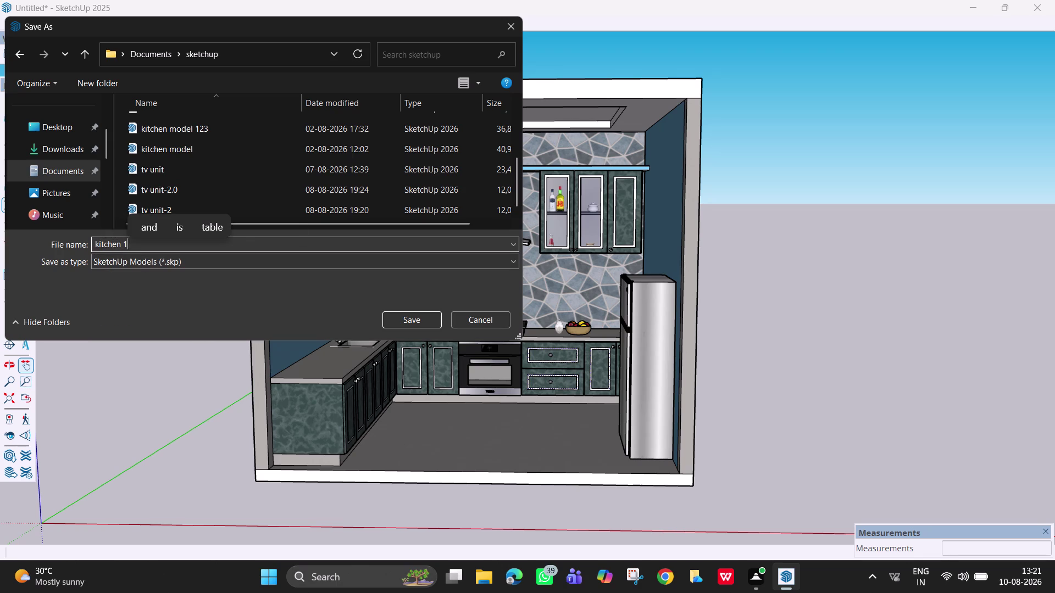
text(0)
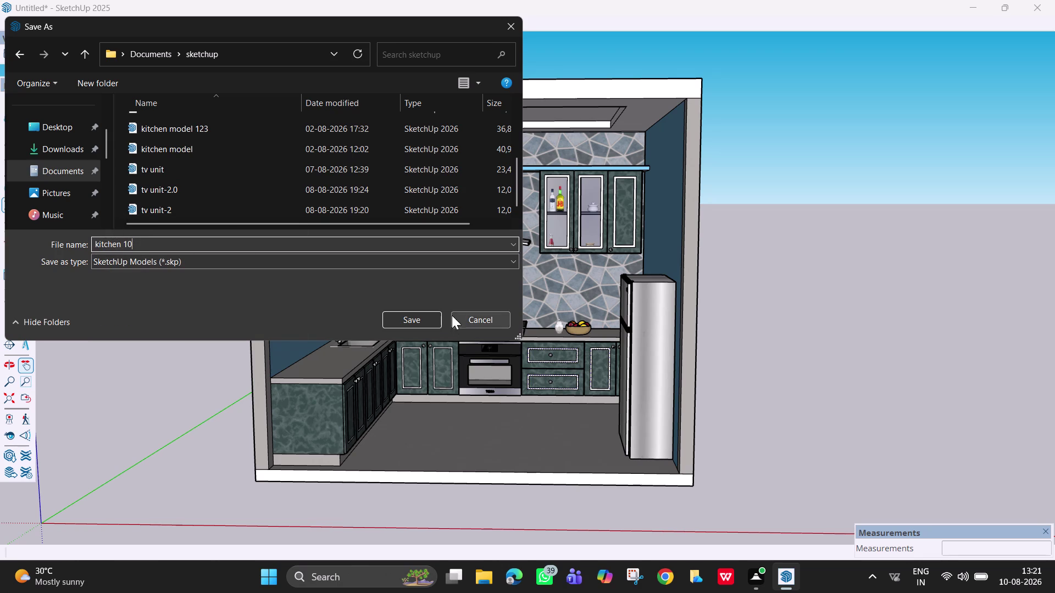
click(429, 318)
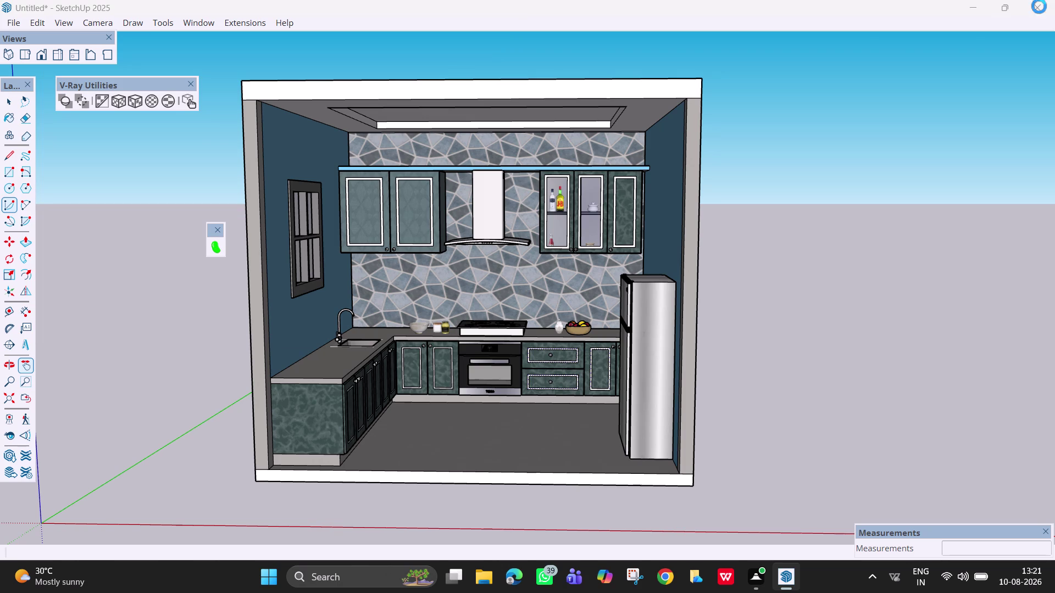
click(978, 3)
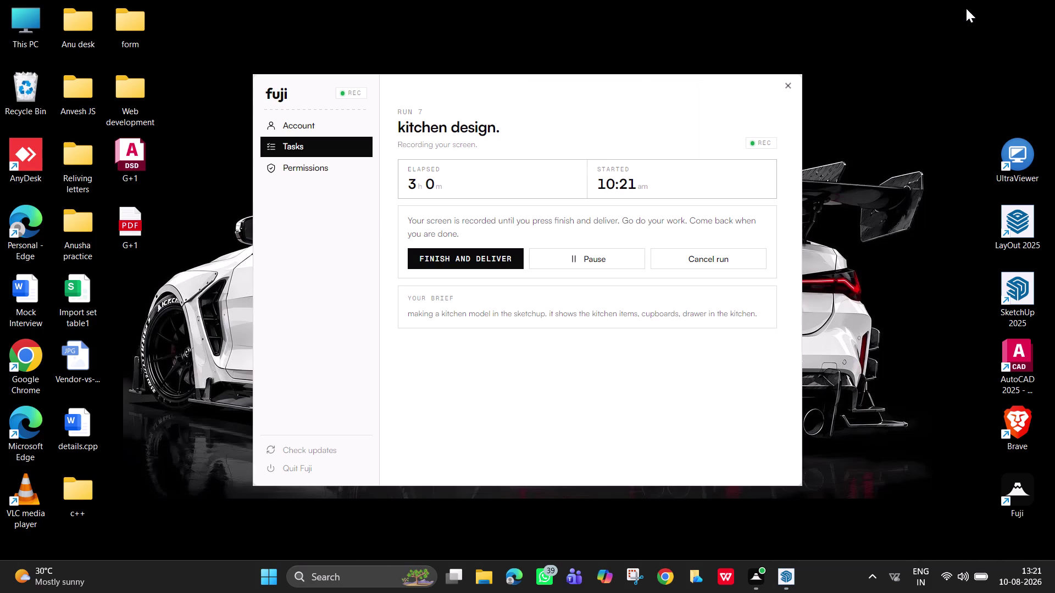
Open Documents > sketchup, sort by date modified newest first, then return to SketchUp.
double_click(23, 25)
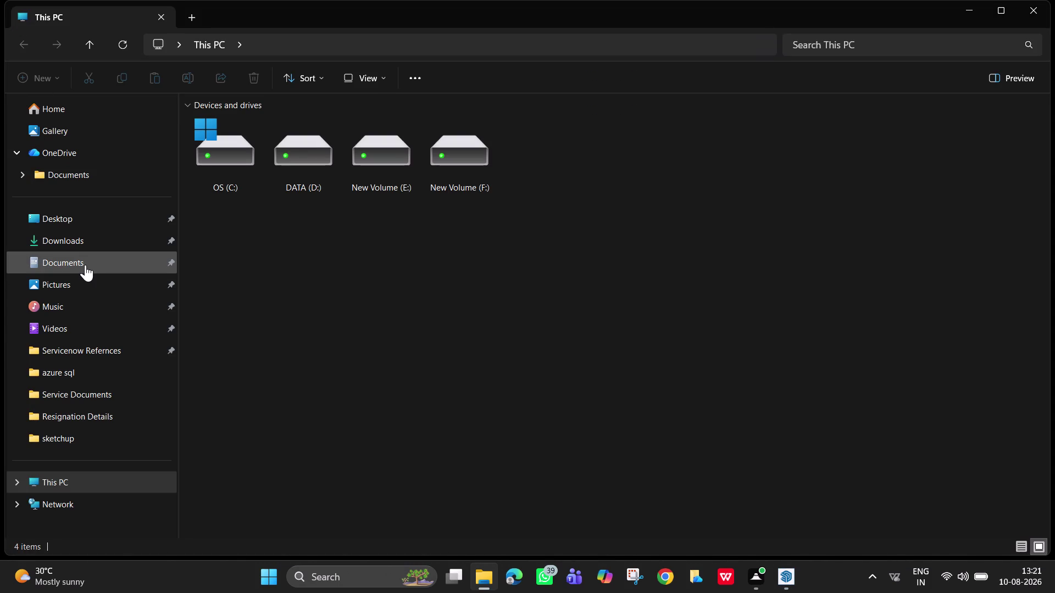
click(86, 252)
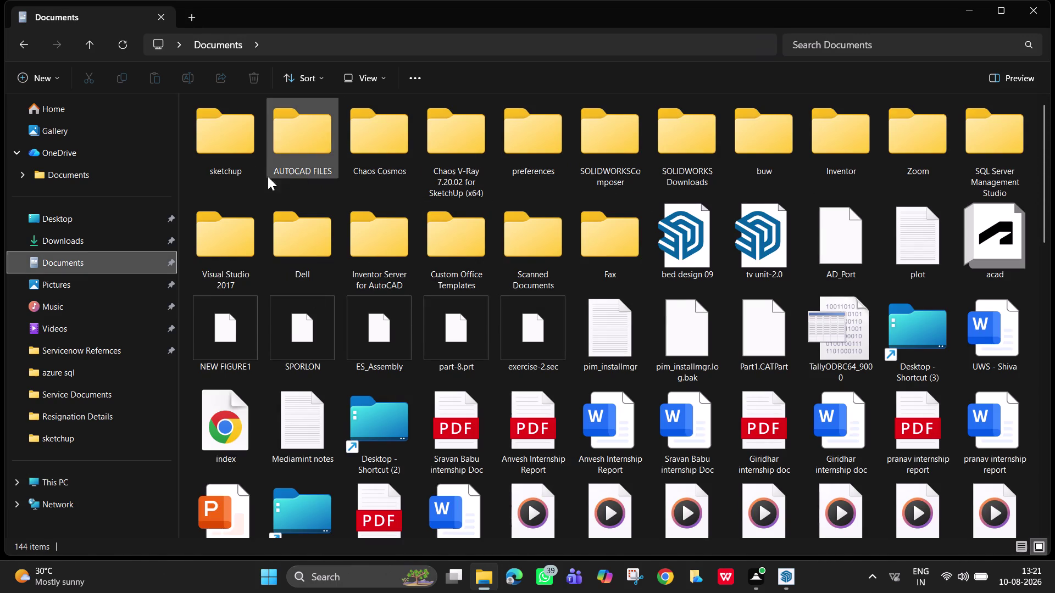
double_click(236, 163)
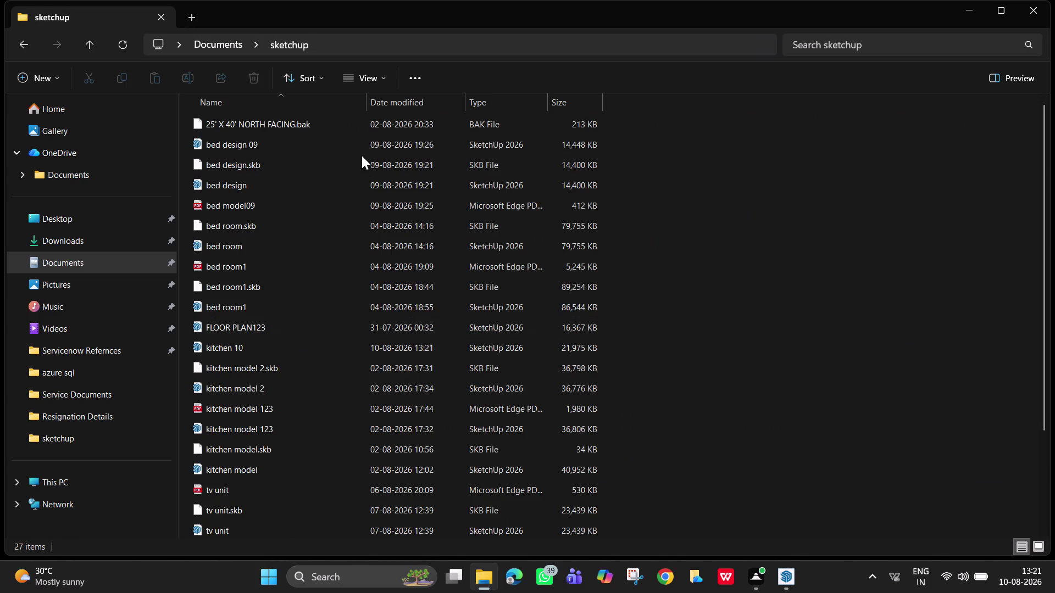
scroll(up, 3)
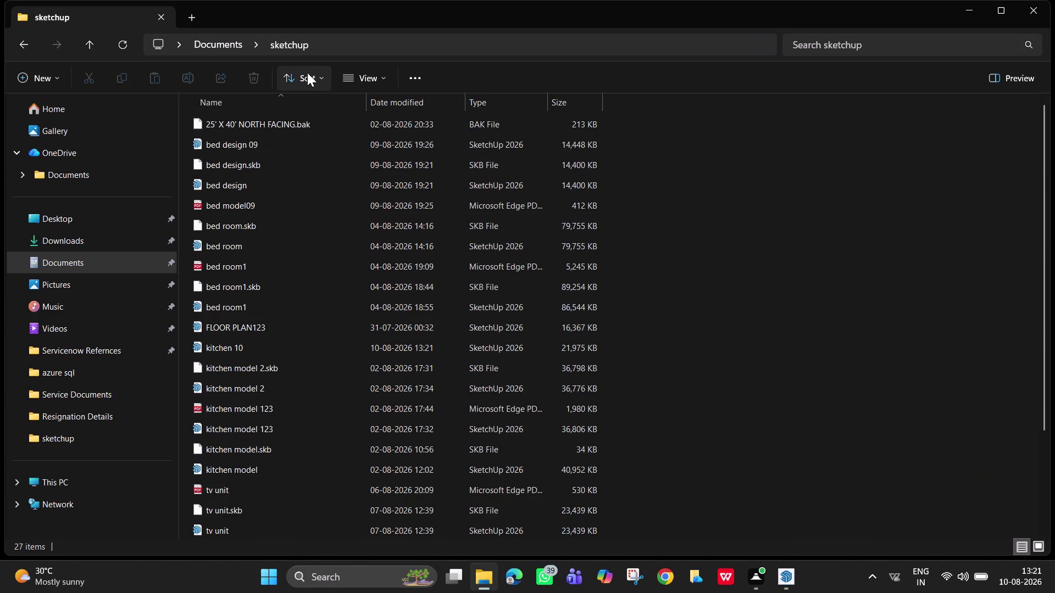
click(307, 71)
click(315, 79)
click(318, 83)
click(317, 134)
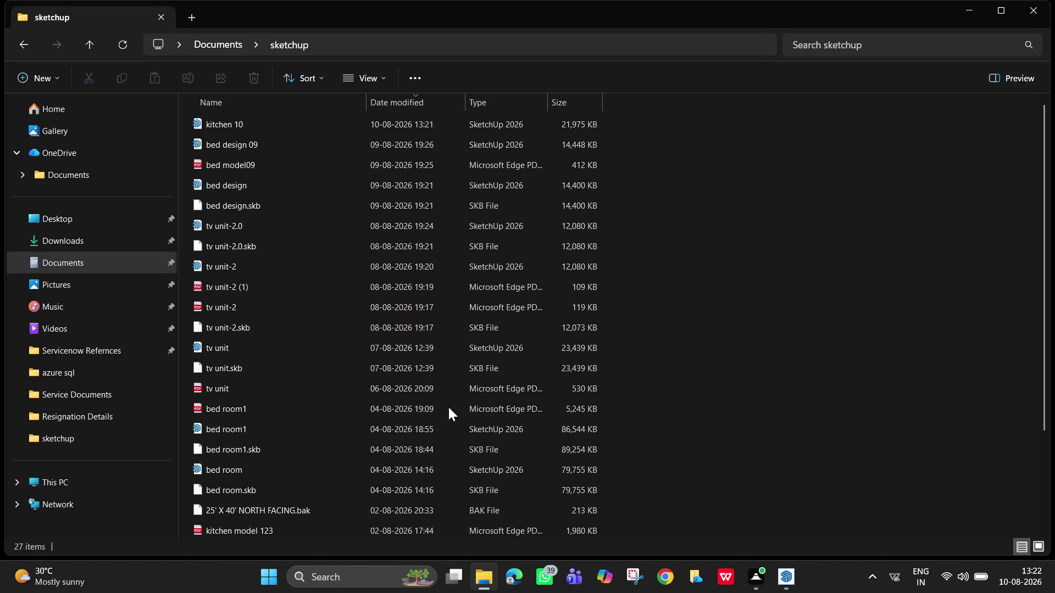
click(787, 592)
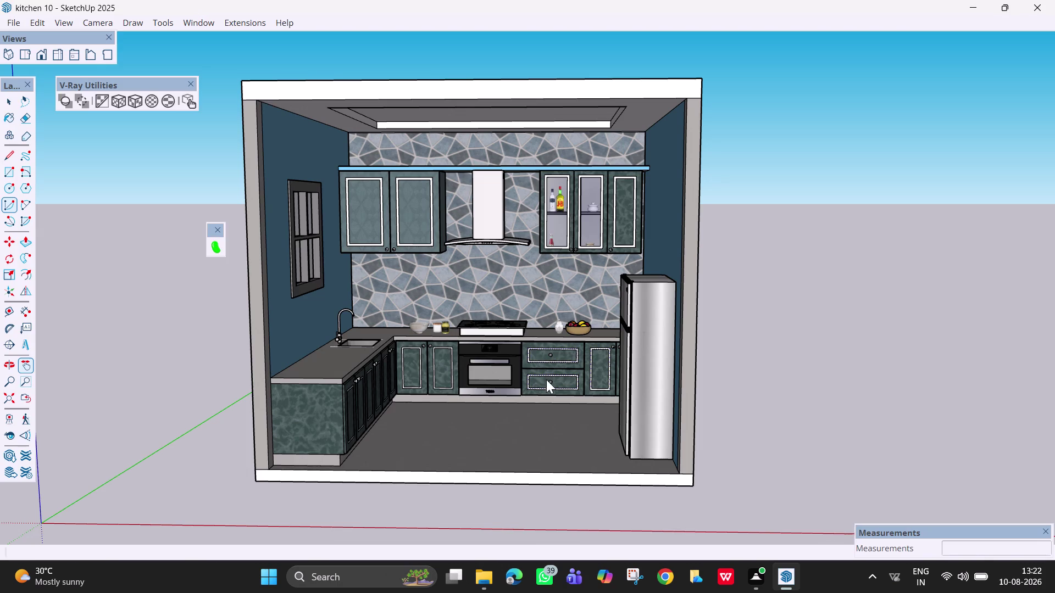
Close the V-Ray Utilities toolbar and begin orbiting the kitchen view.
click(218, 232)
key(space)
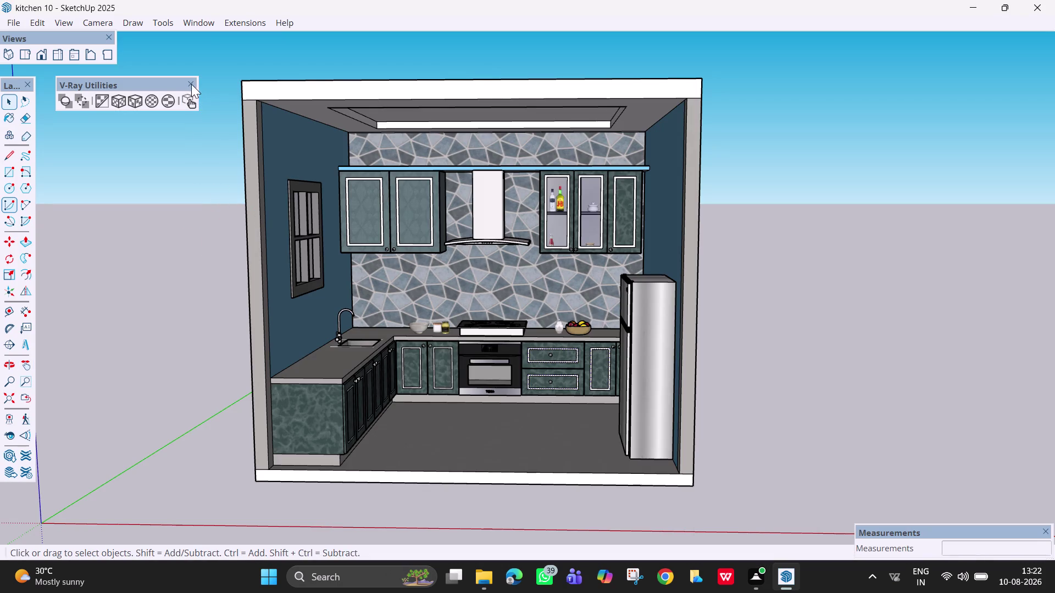
click(191, 83)
middle_drag(511, 228, 536, 245)
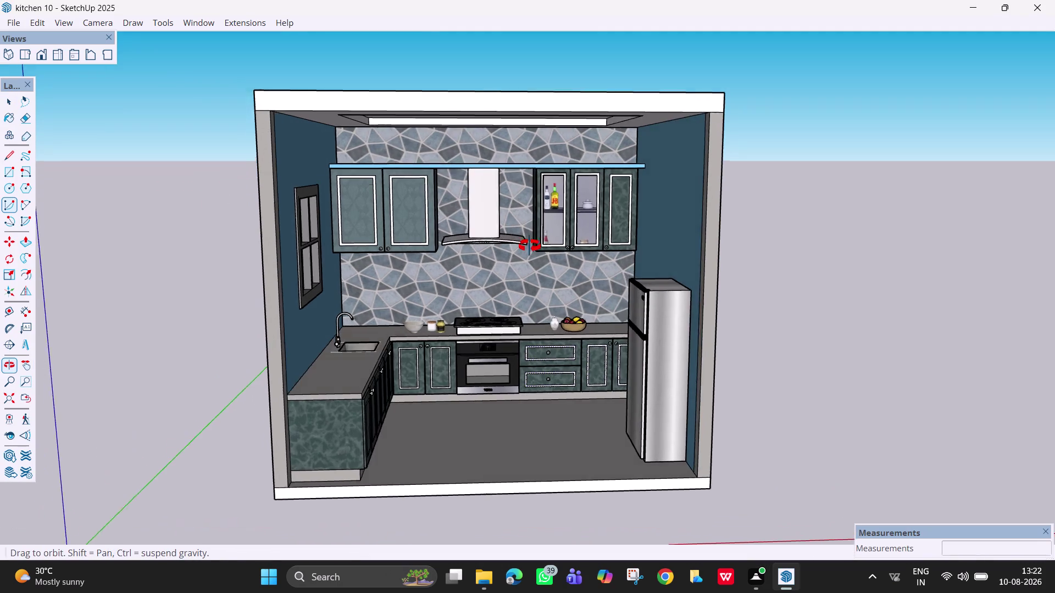
middle_drag(536, 245, 528, 246)
scroll(up, 3)
middle_drag(490, 259, 469, 260)
Orbit and pan to a centred head-on front view, then bring up Print.
middle_click(471, 260)
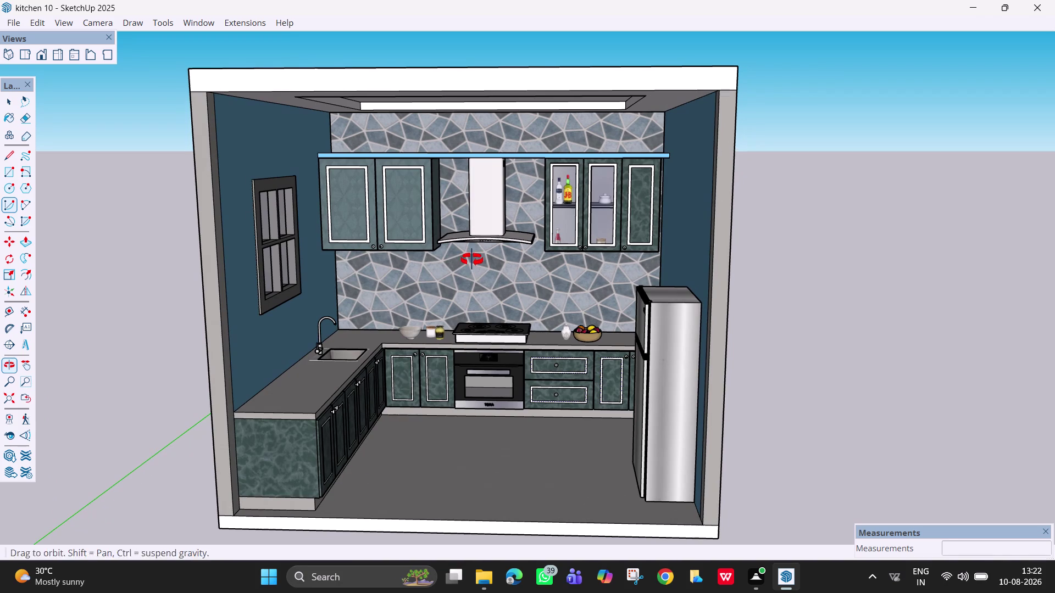
key(h)
drag(470, 263, 487, 270)
middle_drag(491, 270, 507, 272)
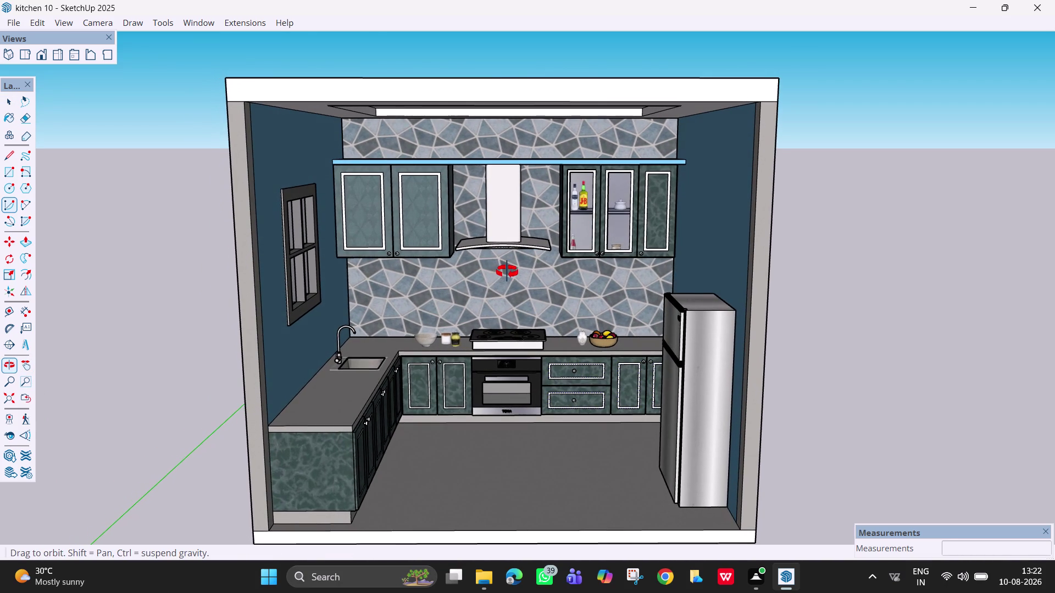
middle_drag(507, 272, 508, 272)
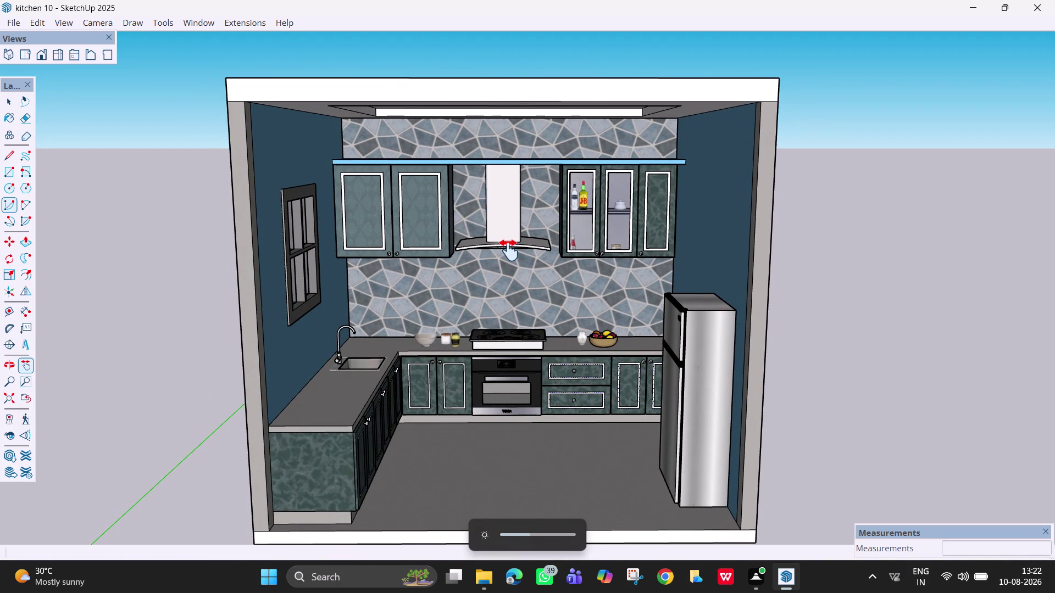
middle_drag(530, 338, 527, 308)
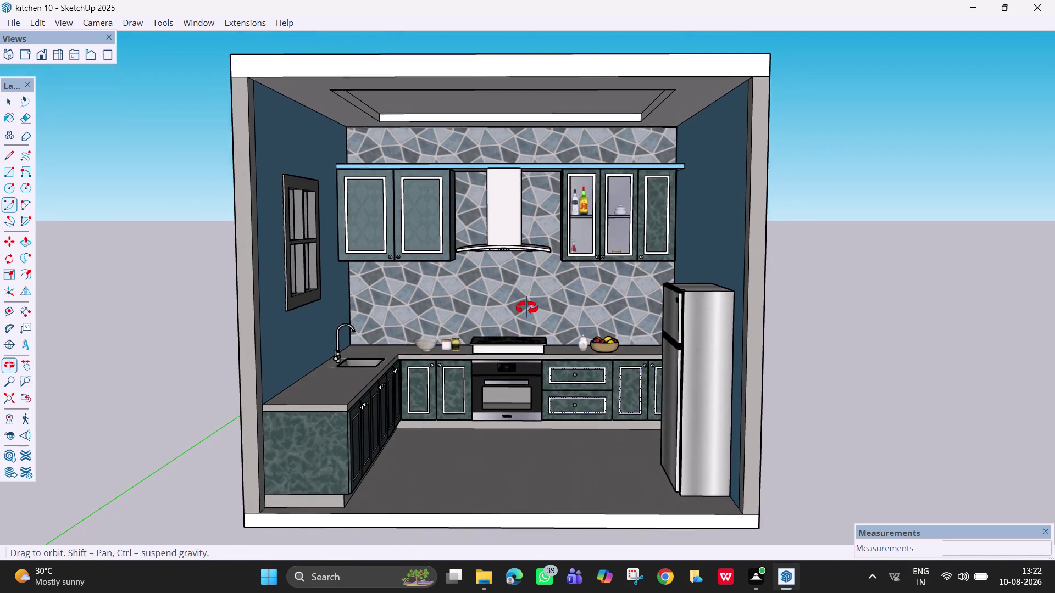
middle_drag(527, 309, 529, 303)
key(h)
drag(529, 303, 520, 319)
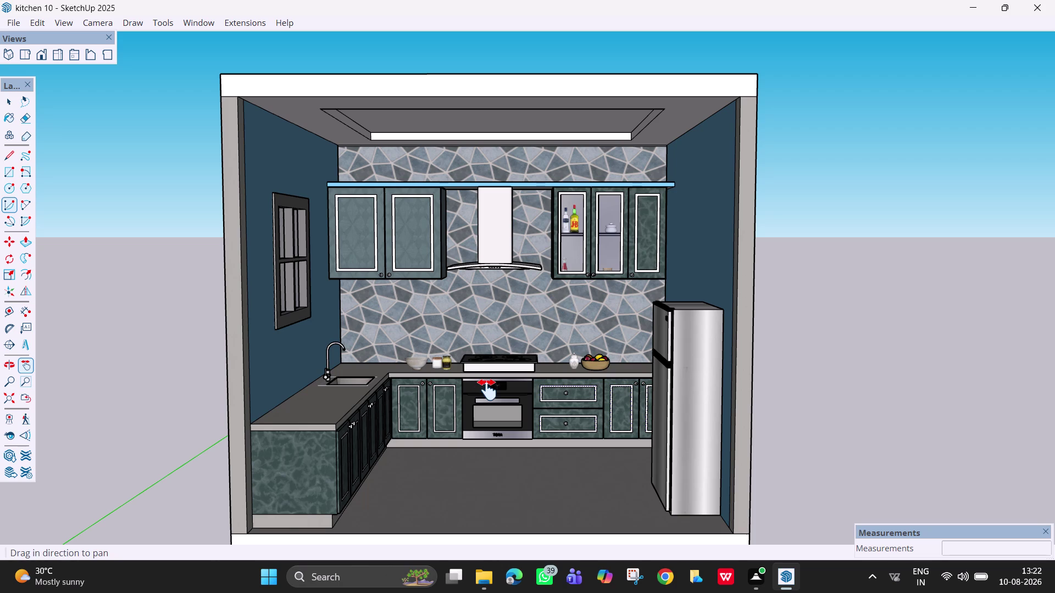
key(space)
key(ctrl+p)
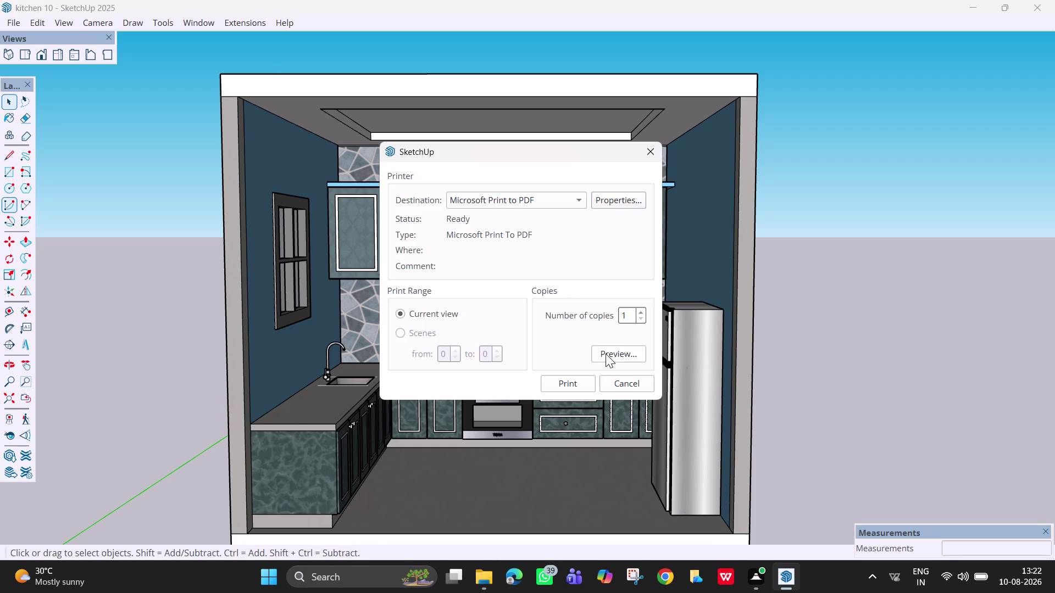
Preview the printed kitchen page, then reopen Print and print to Microsoft Print to PDF.
click(627, 354)
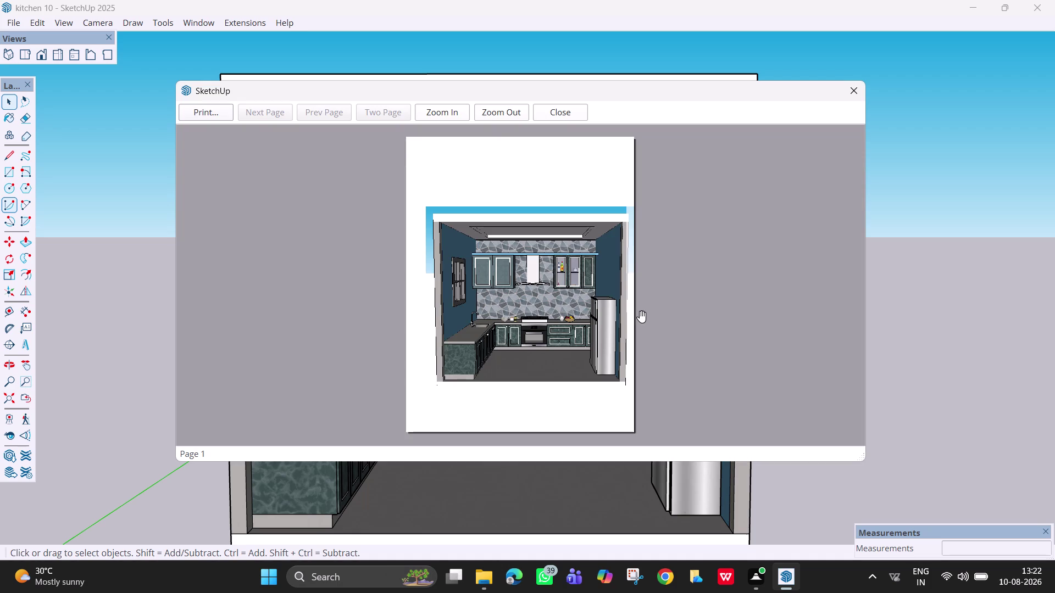
click(863, 89)
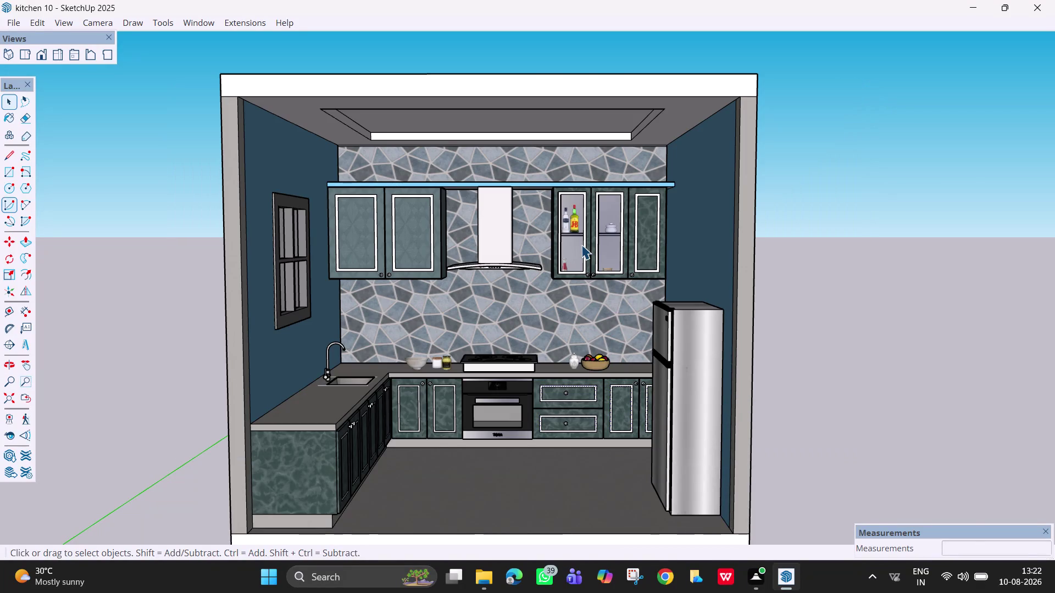
key(ctrl+p)
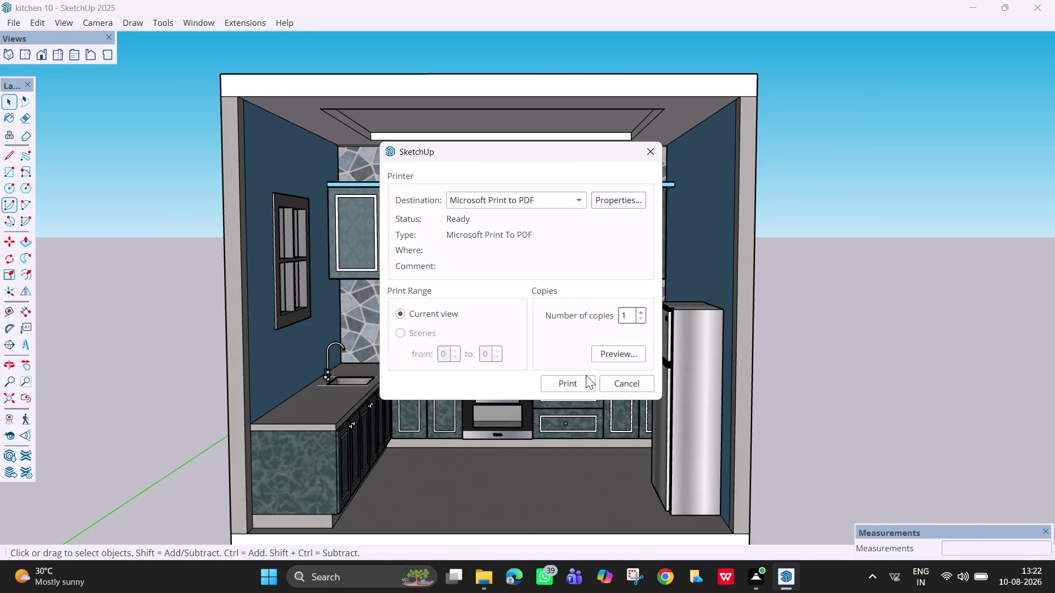
click(580, 381)
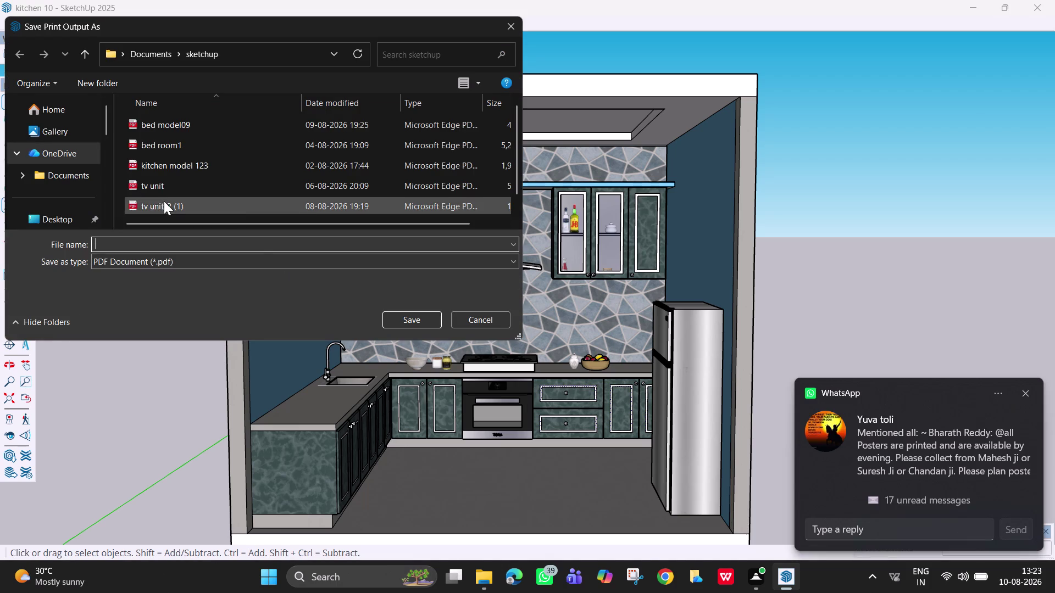
Navigate to the sketchup folder inside Documents in the save dialog.
scroll(down, 3)
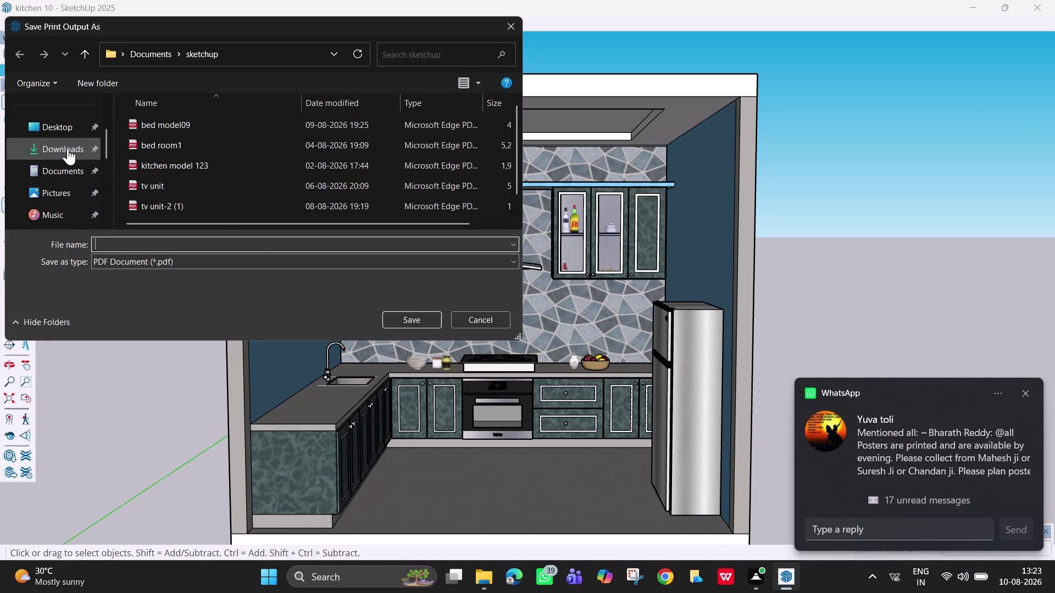
click(76, 164)
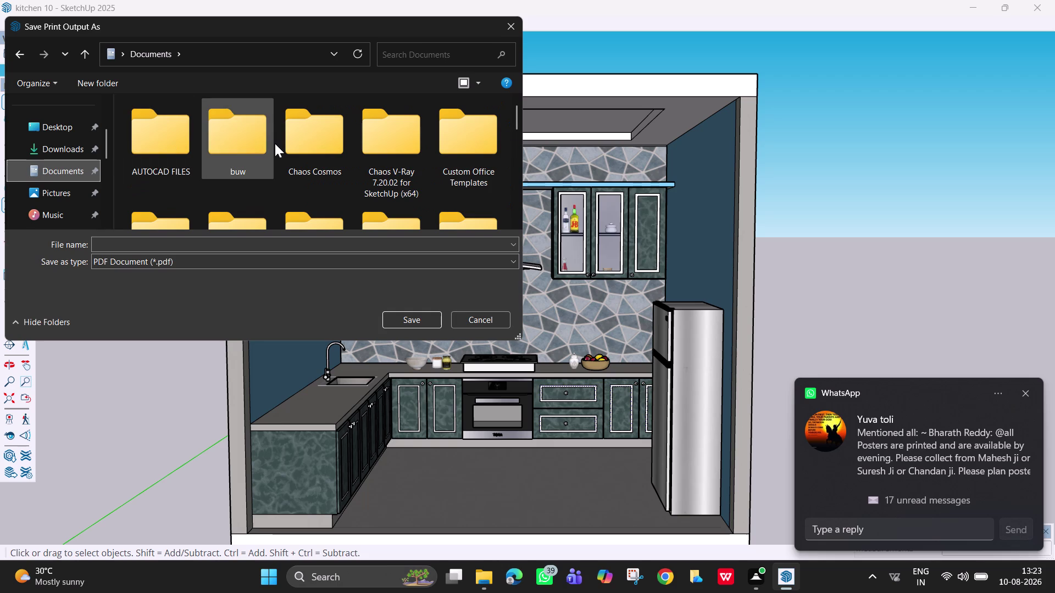
scroll(down, 3)
scroll(down, 3)
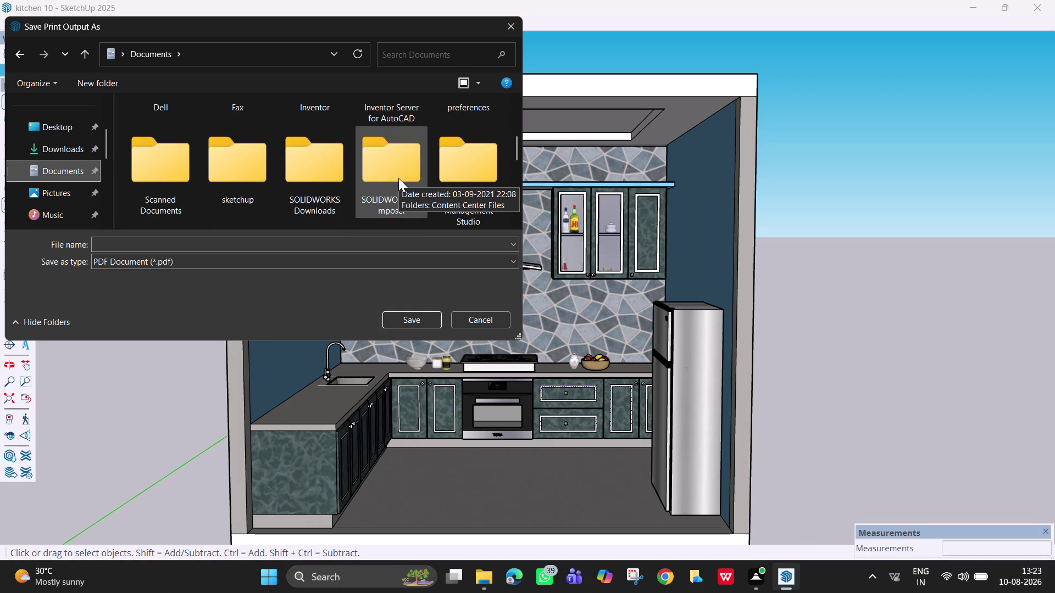
double_click(247, 188)
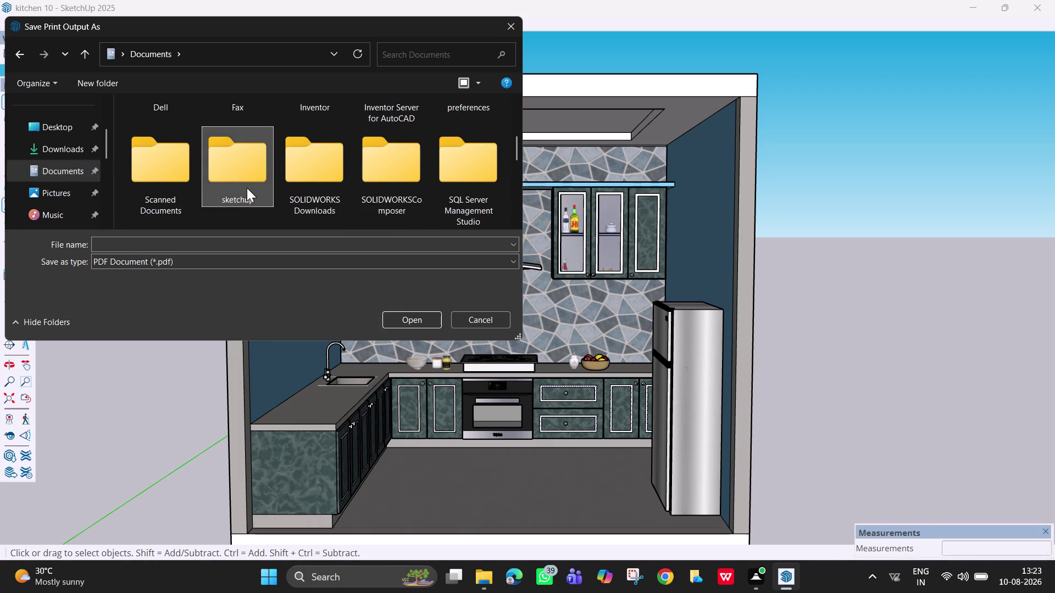
Name the printout 'kitchen10 pdf' and save it there.
click(258, 240)
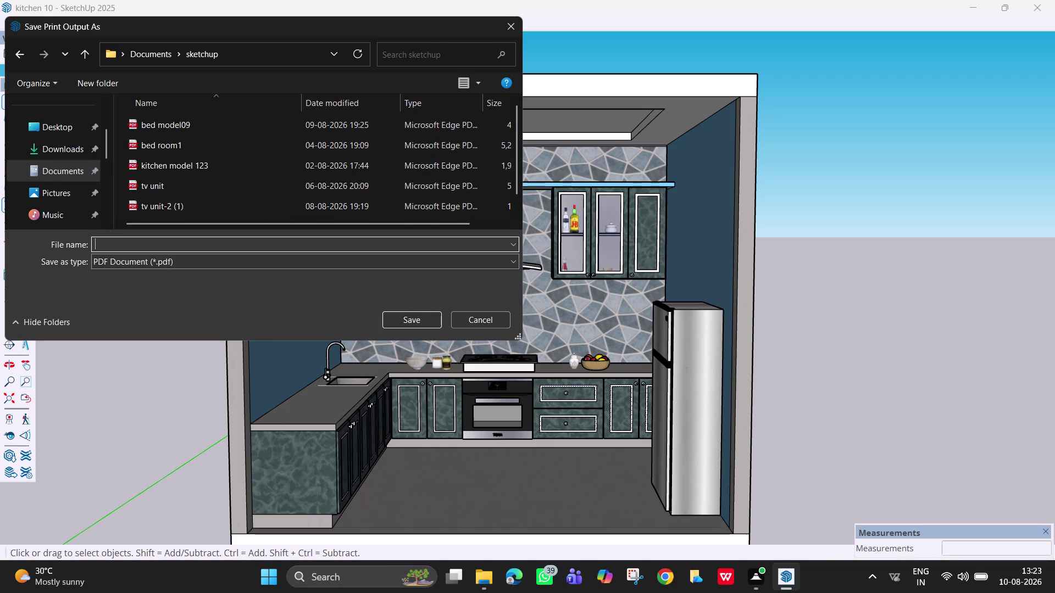
text(kitch)
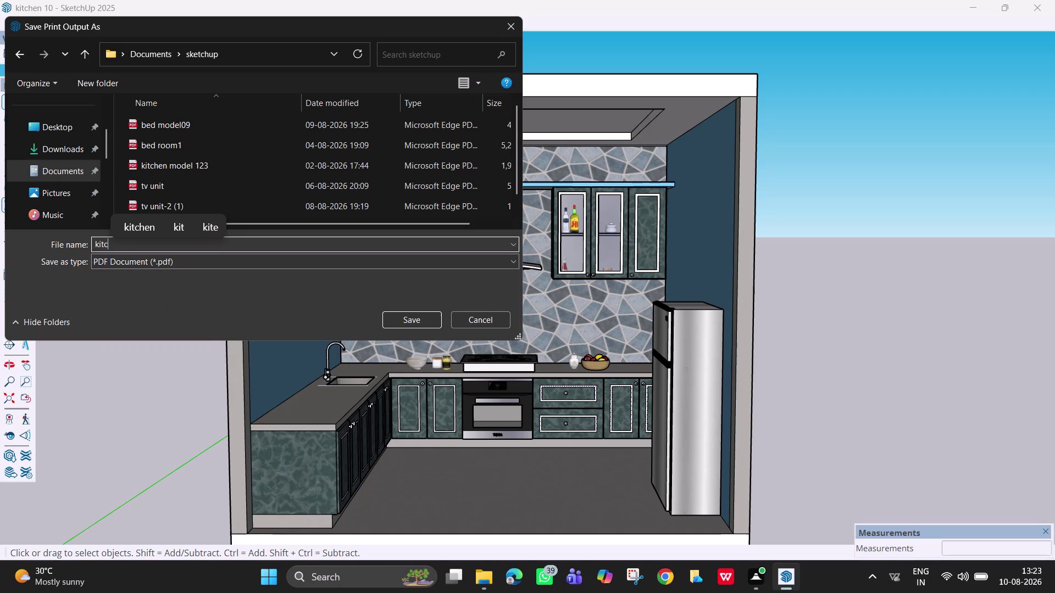
text(en)
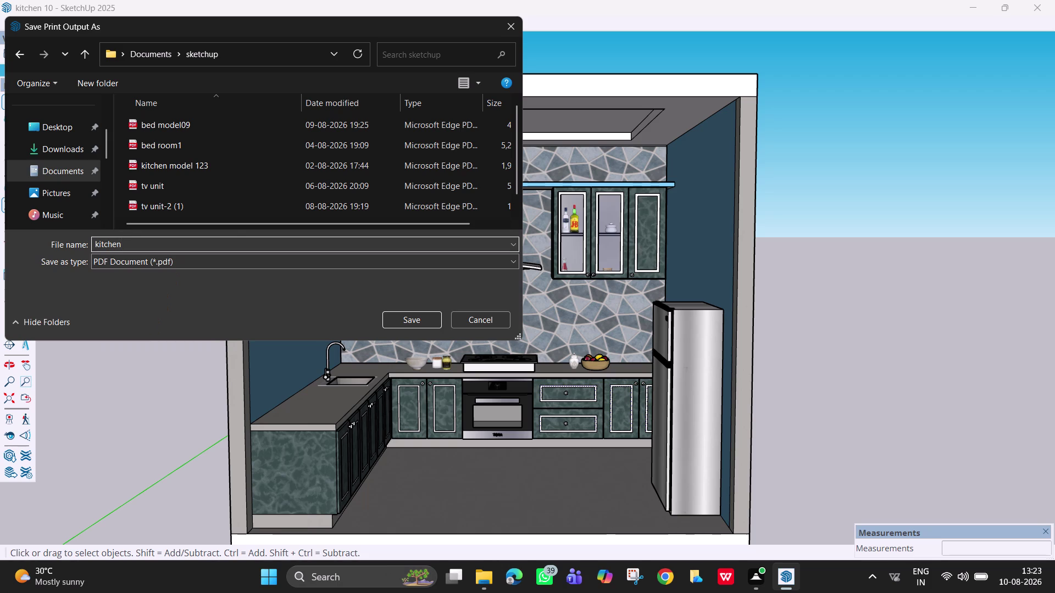
key(m)
key(BackSpace)
text(10)
key(space)
text(p)
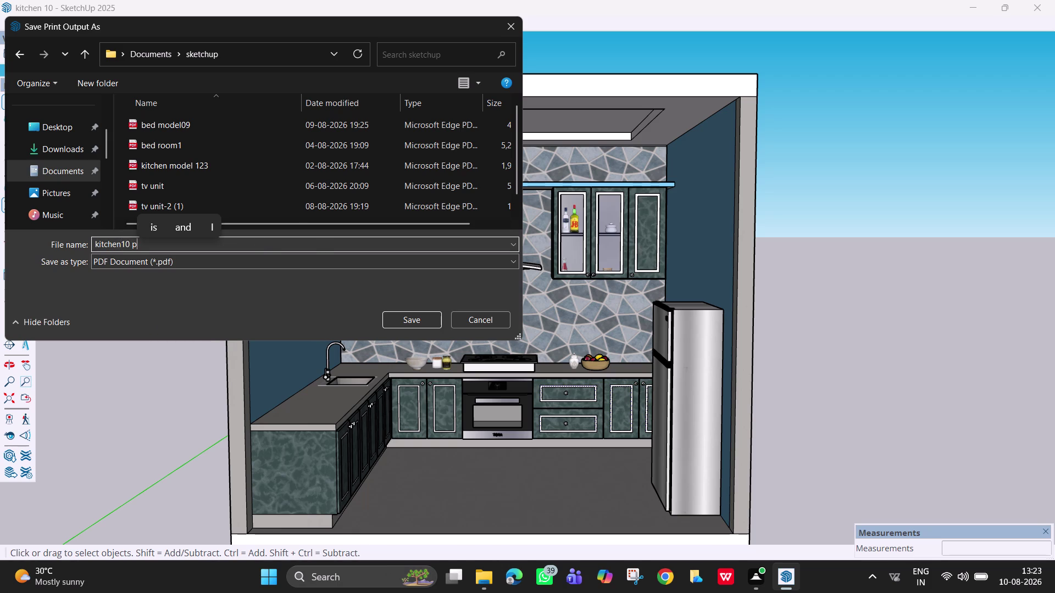
text(df)
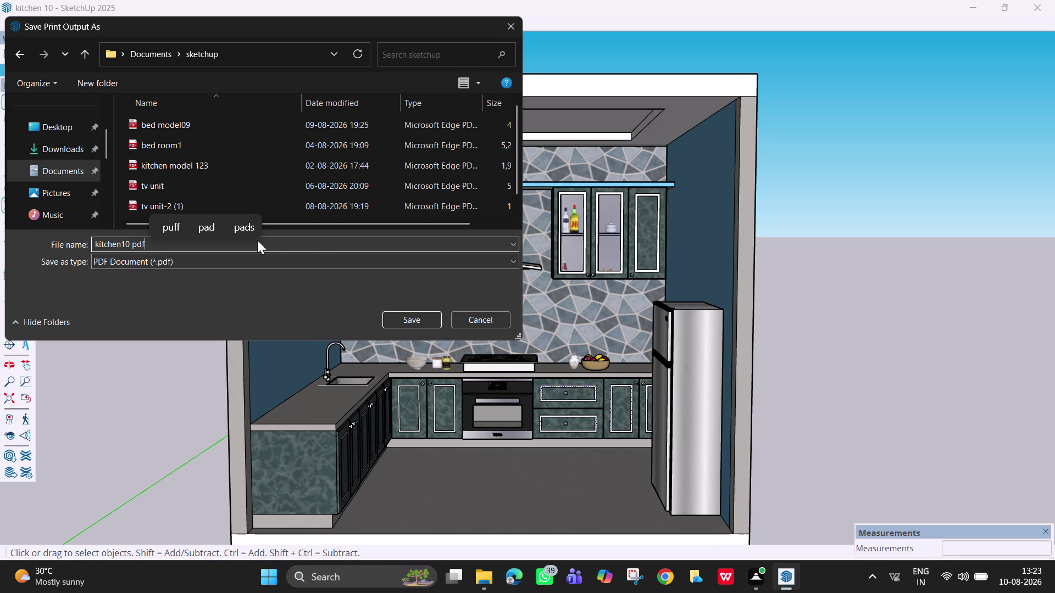
click(403, 330)
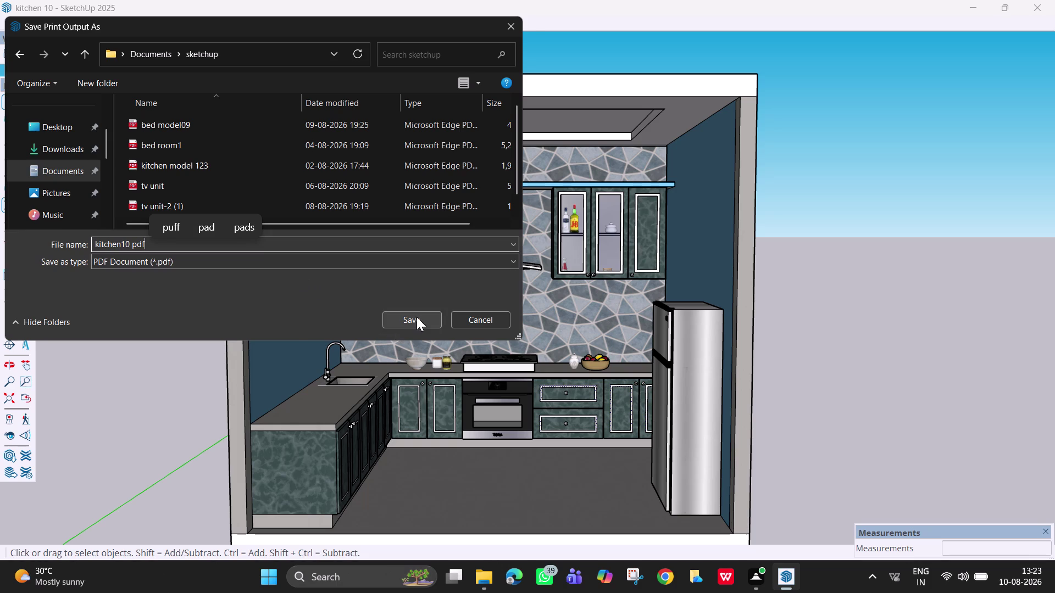
click(416, 317)
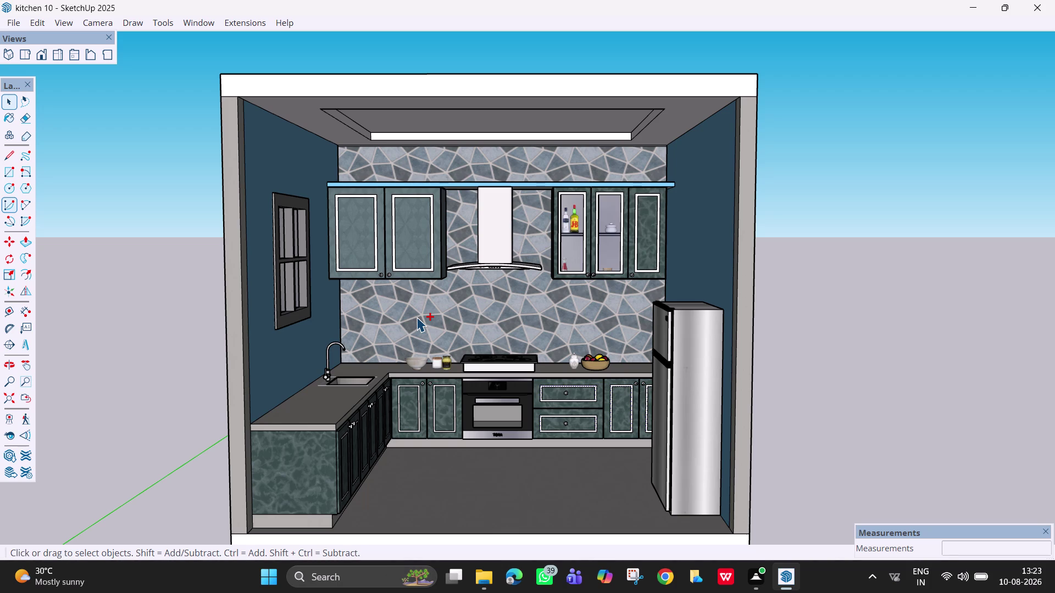
Switch to File Explorer's sketchup folder and open the 626 KB 'kitchen10 pdf'.
click(970, 0)
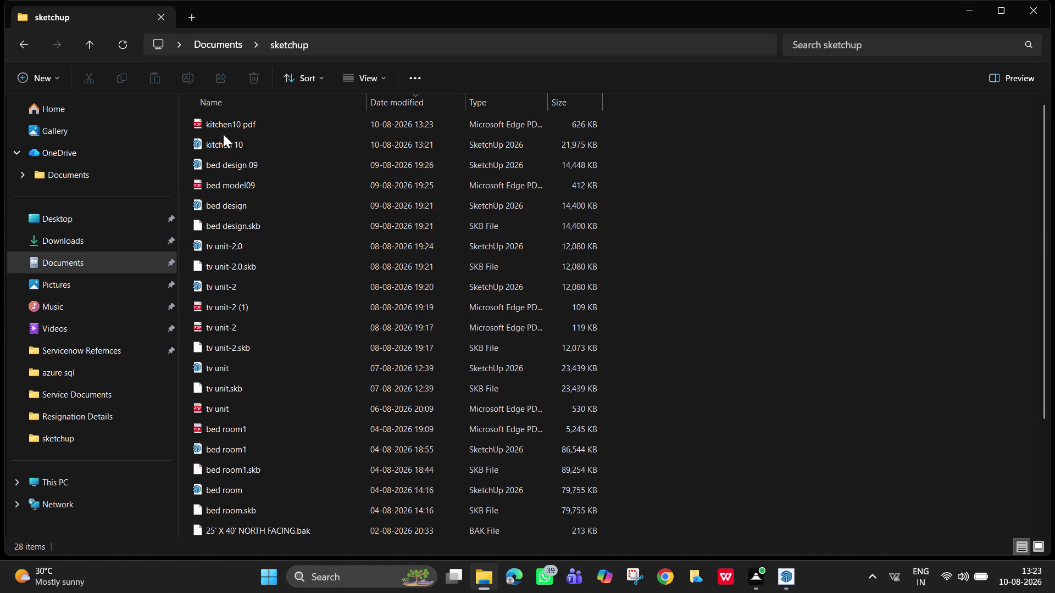
double_click(290, 120)
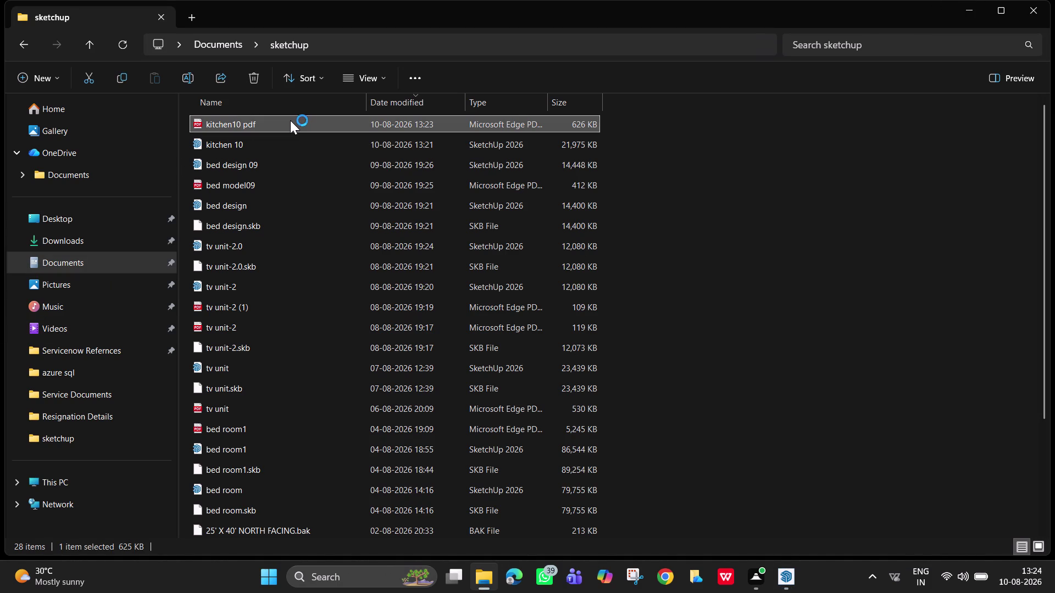